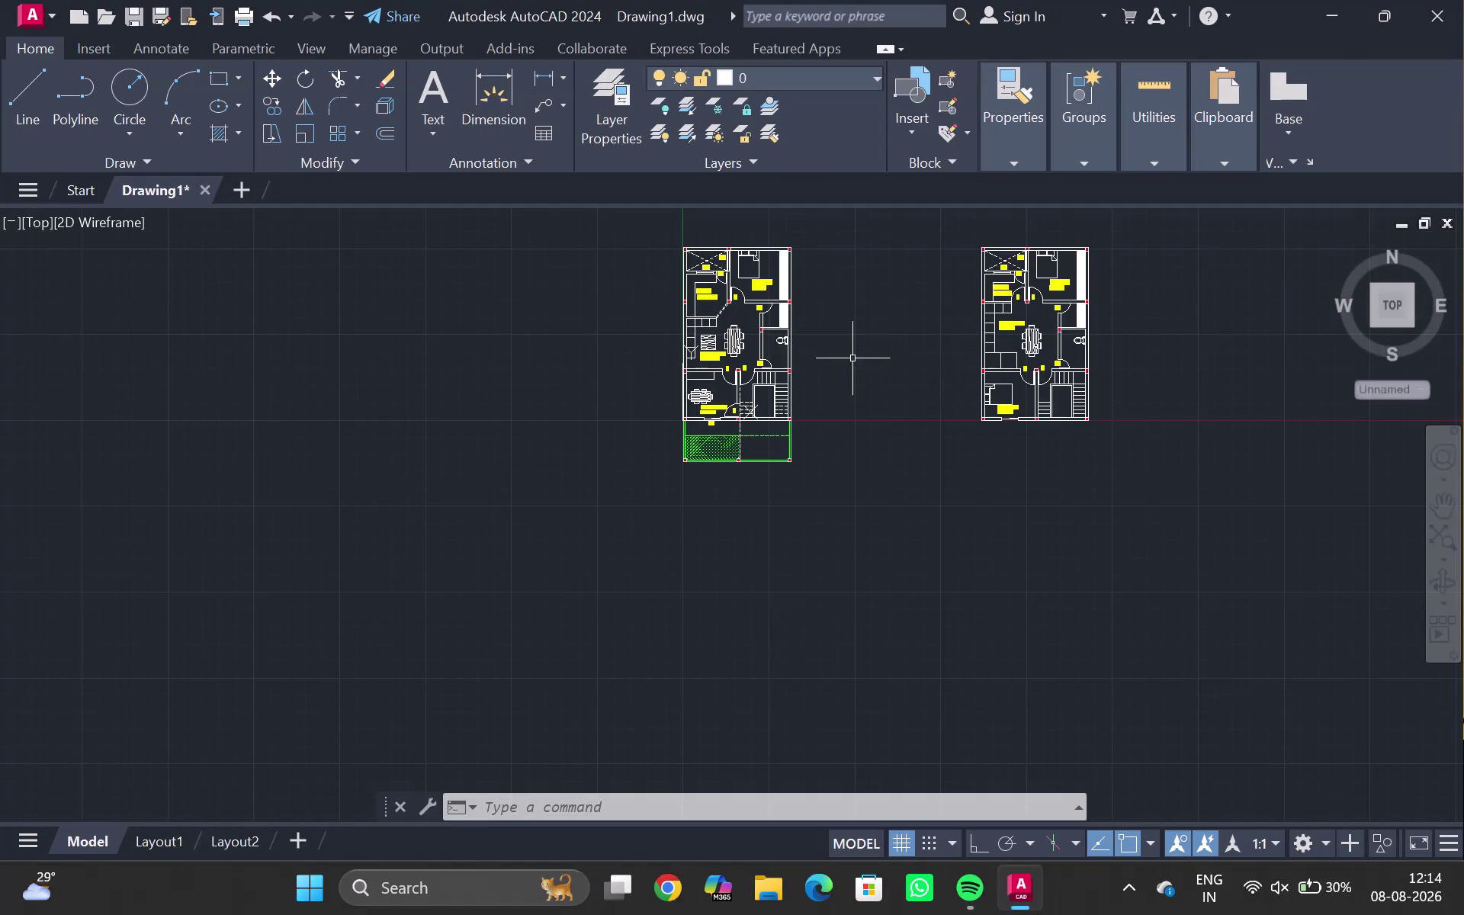
Zoom into the first floor plan and pan onto the living room and office.
scroll(up, 3)
scroll(up, 3)
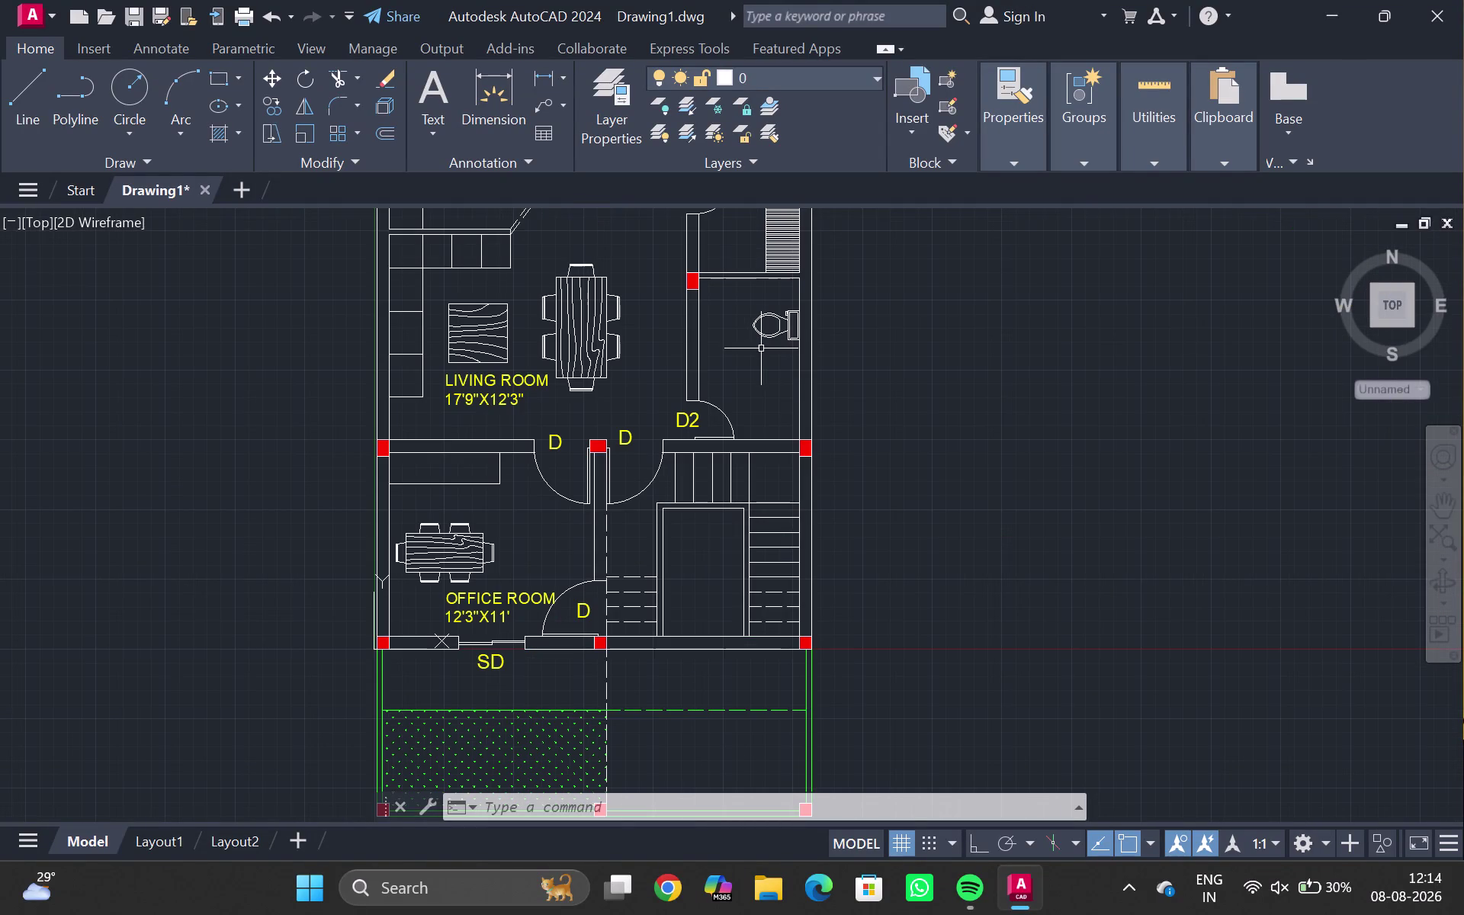
scroll(up, 3)
middle_drag(747, 359, 718, 392)
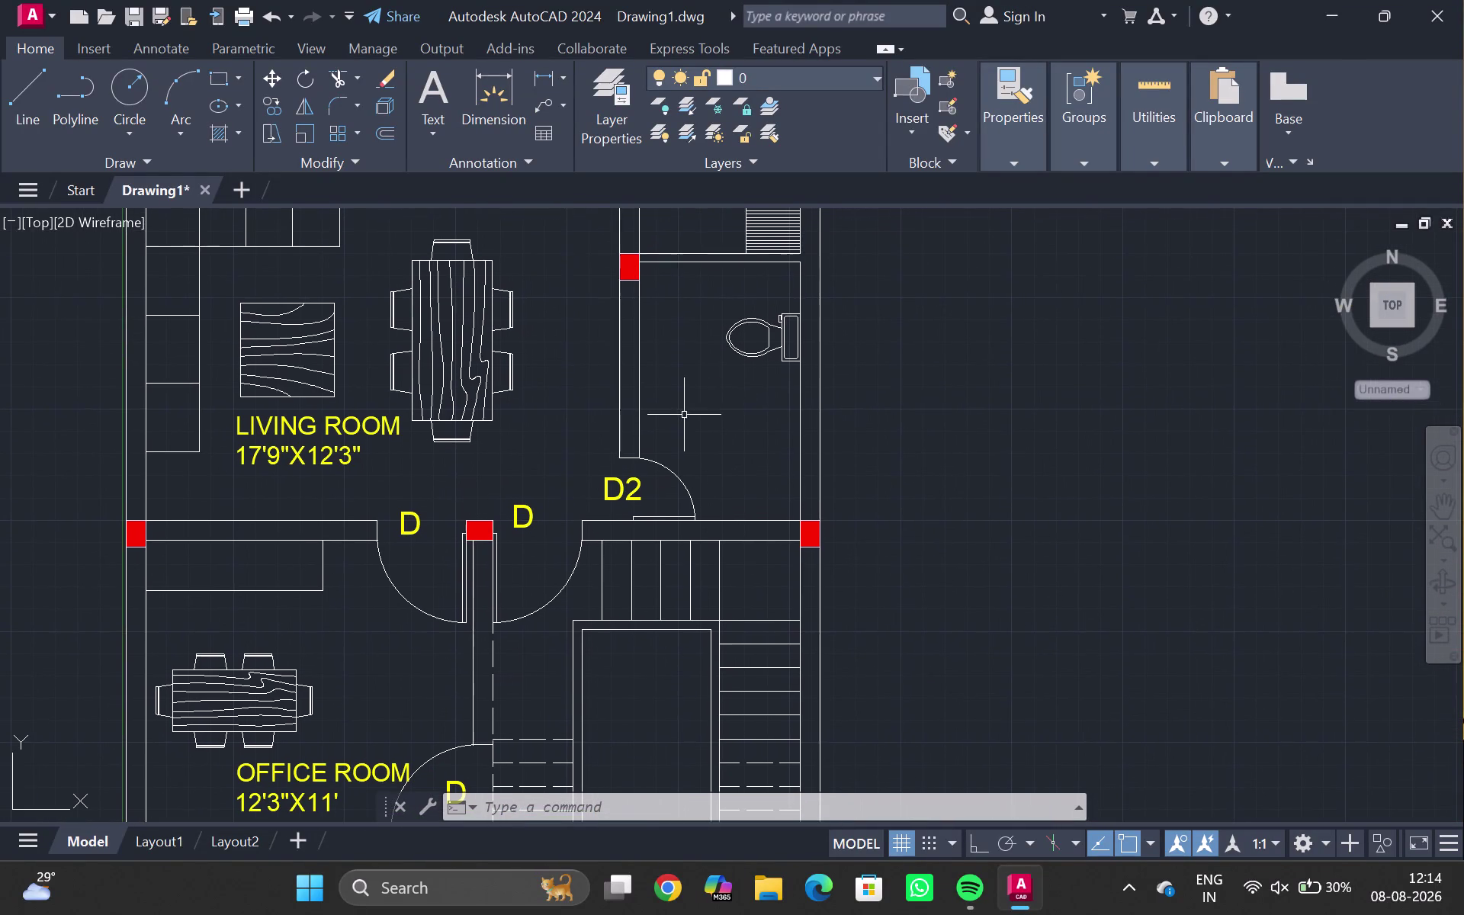
click(420, 132)
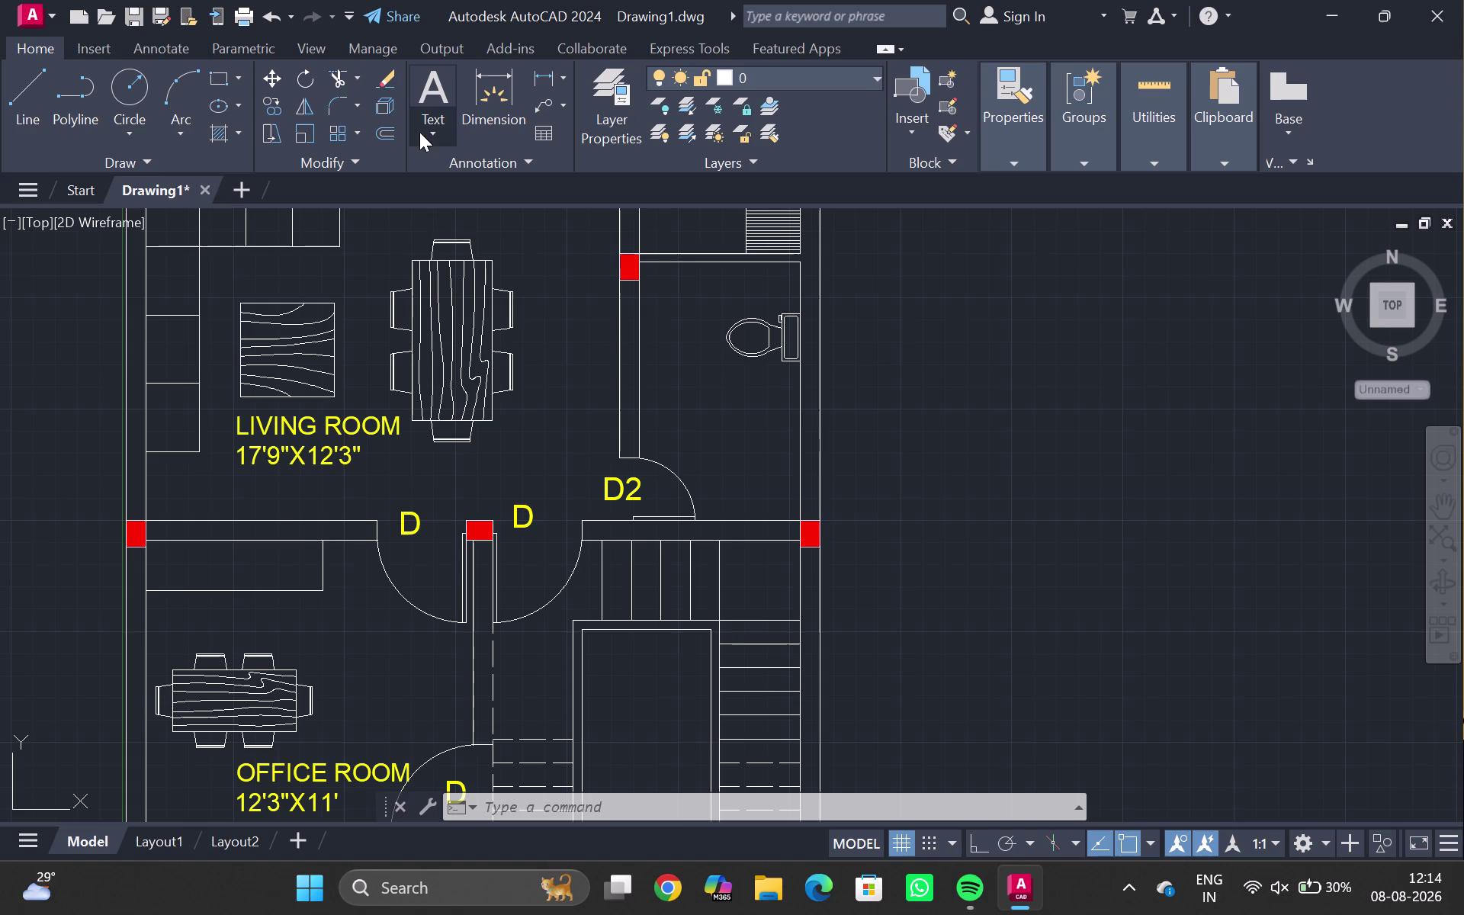
Write a two-line multiline label 'TOILET / 6'x9'8"' inside the toilet room.
click(481, 218)
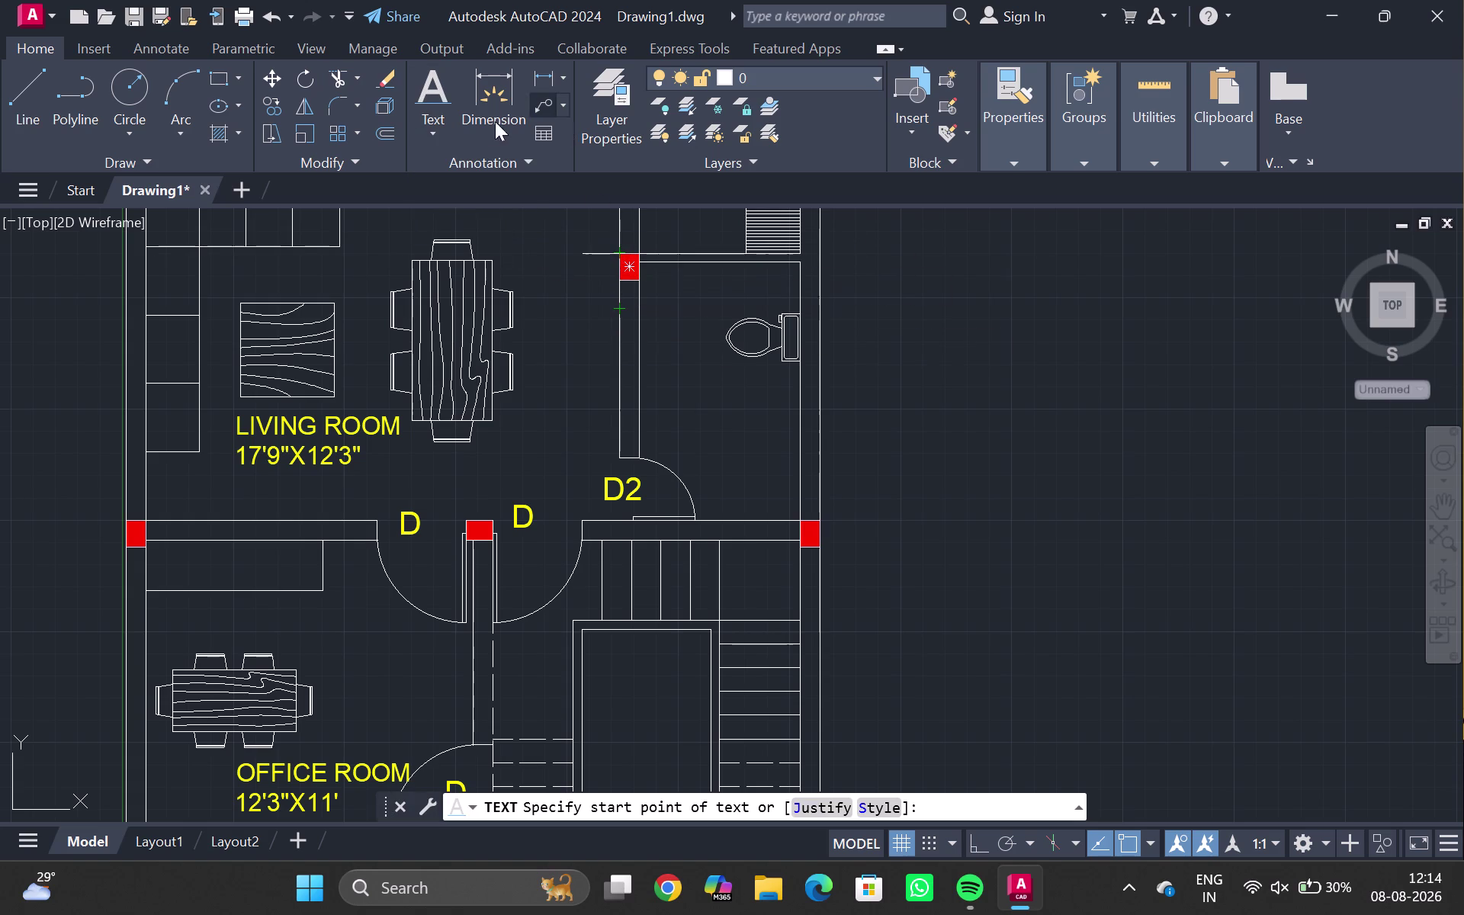
click(436, 131)
click(478, 170)
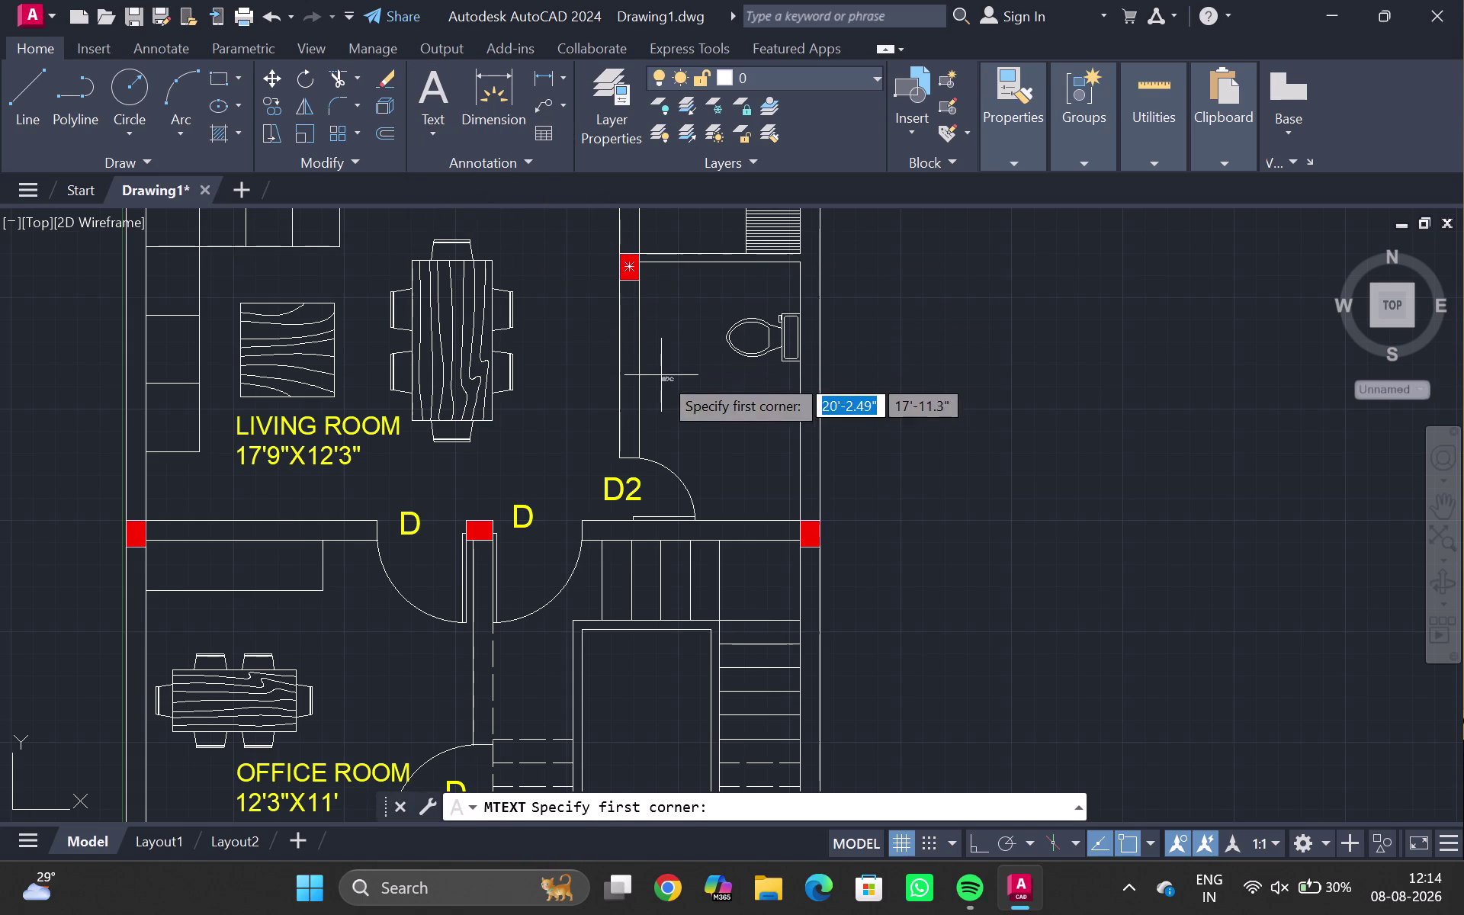
click(661, 375)
click(775, 464)
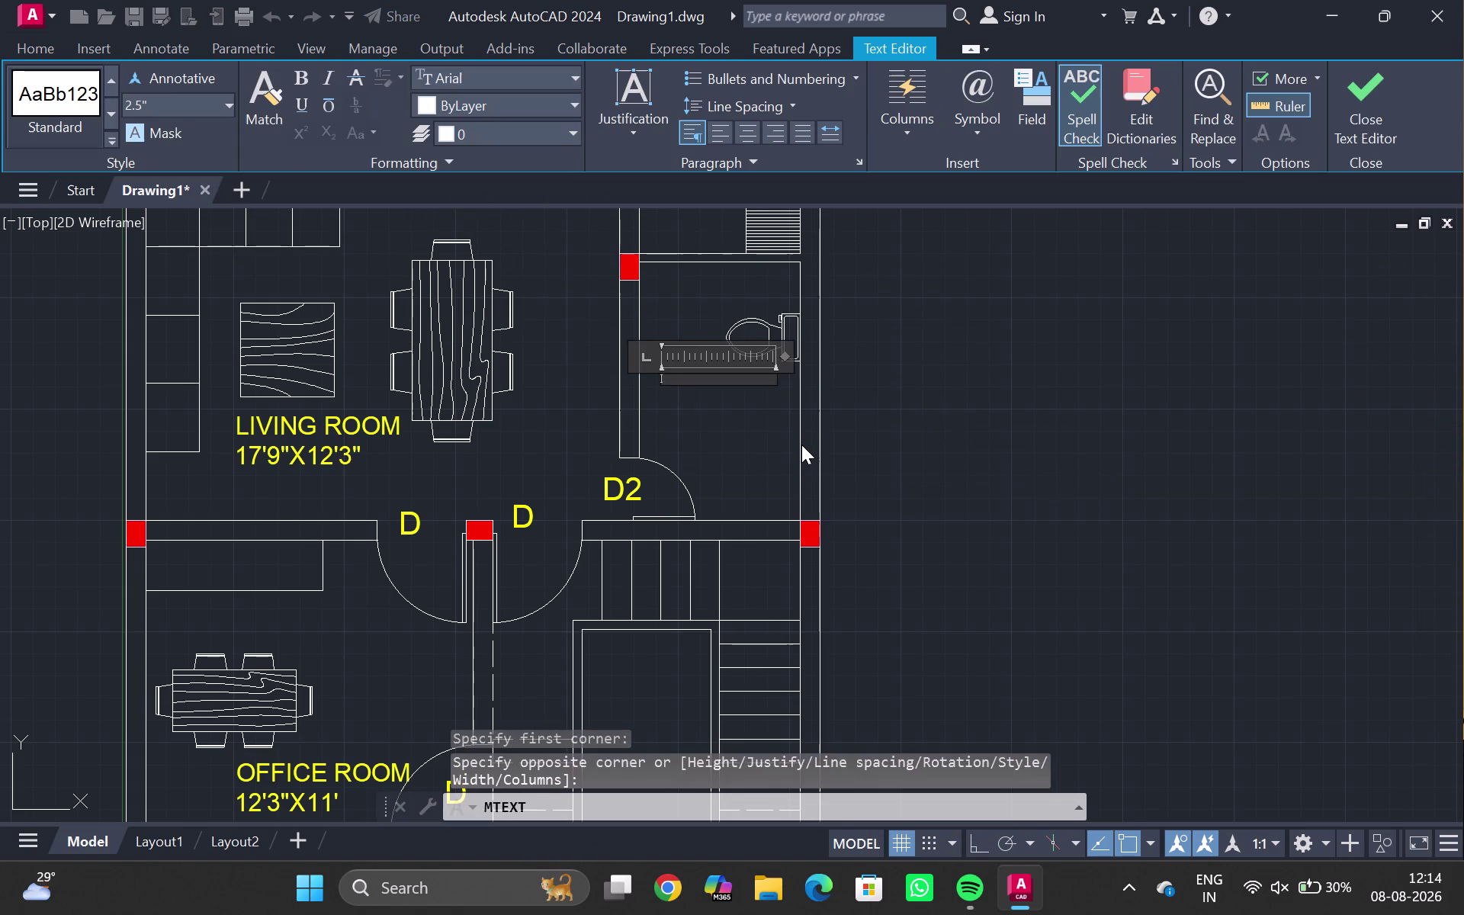
text(TOIL)
text(ET)
key(Return)
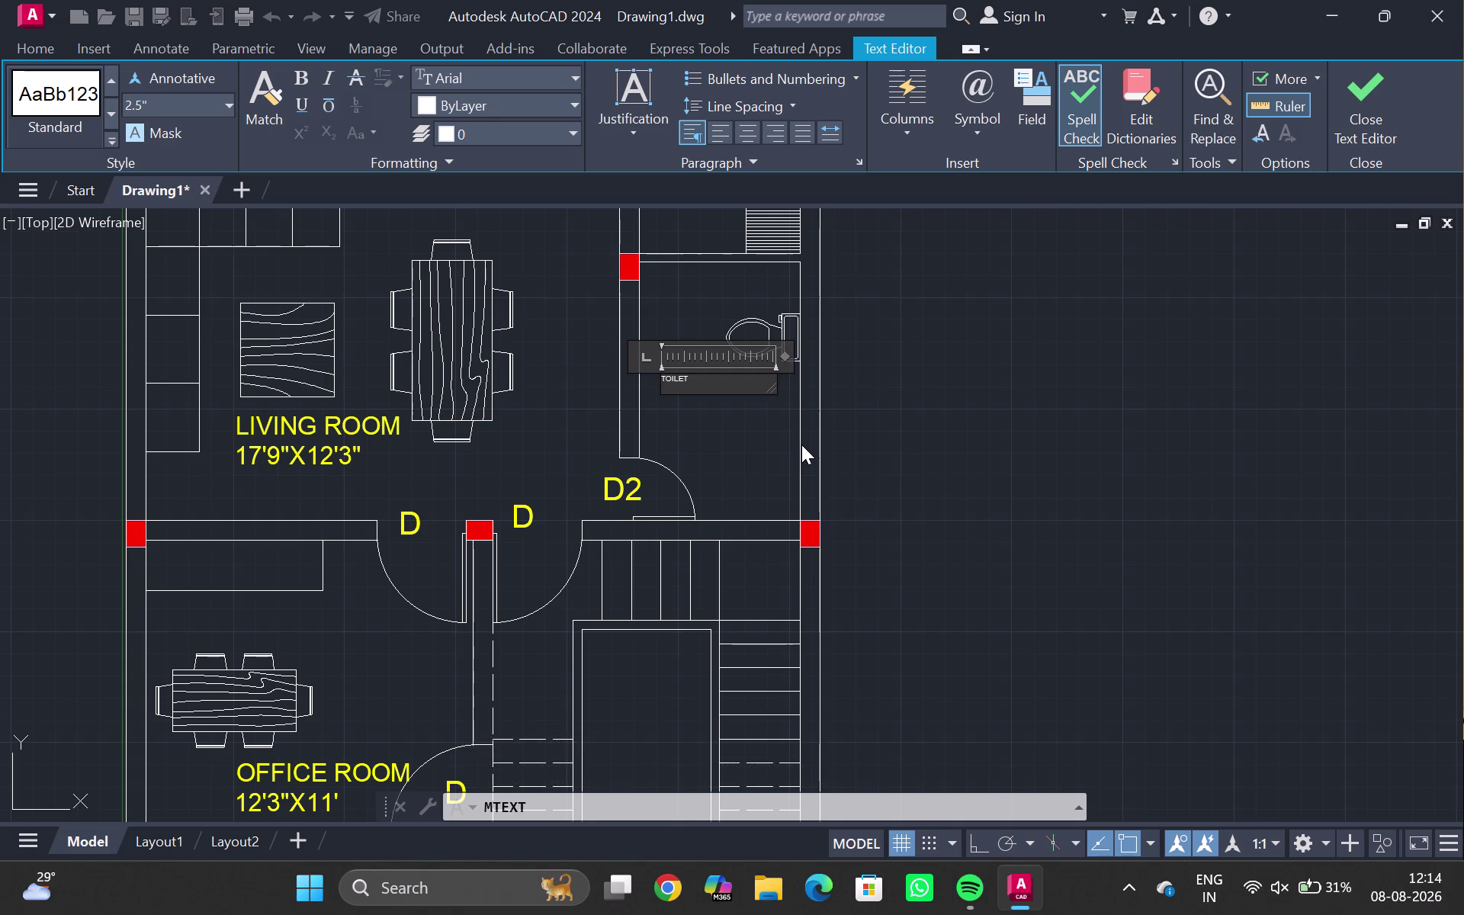
text(6')
key(x)
text(9'8")
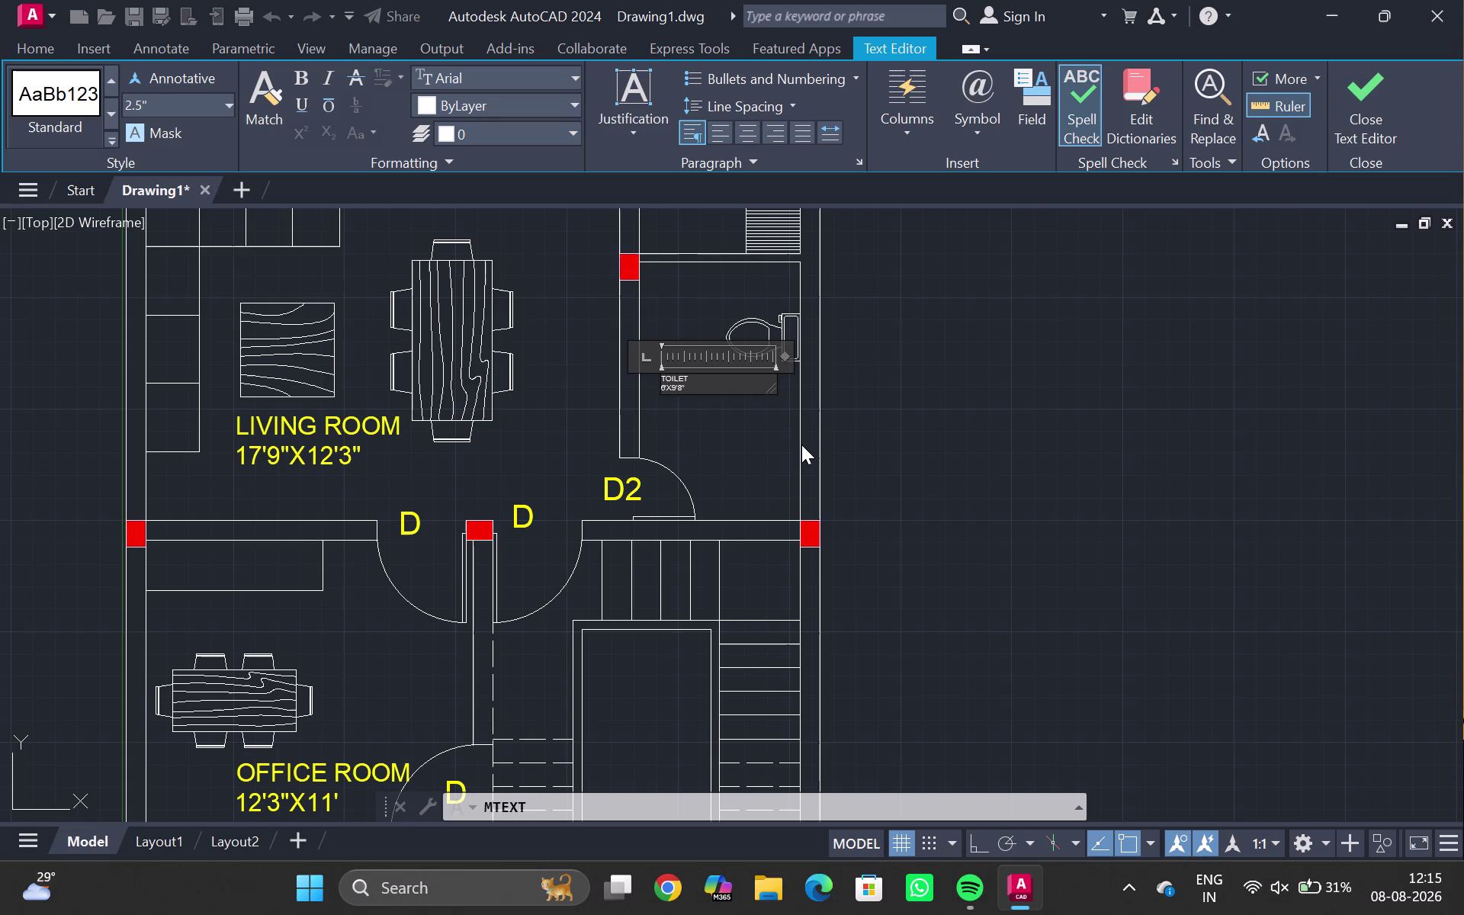
drag(794, 437, 630, 370)
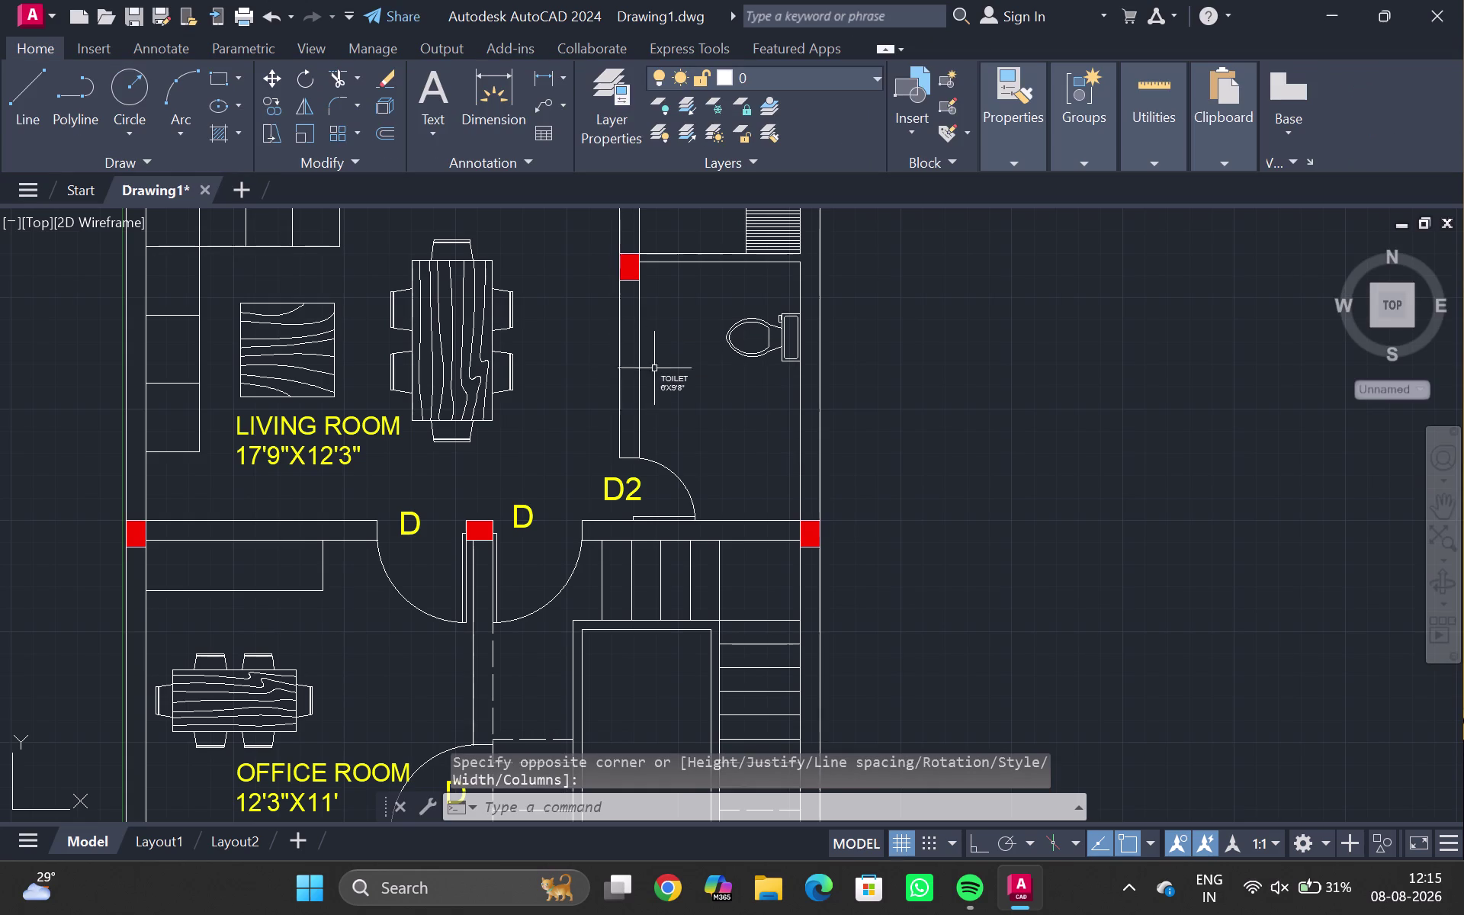
Make the toilet label's text yellow with an 8" text height.
click(667, 378)
double_click(676, 380)
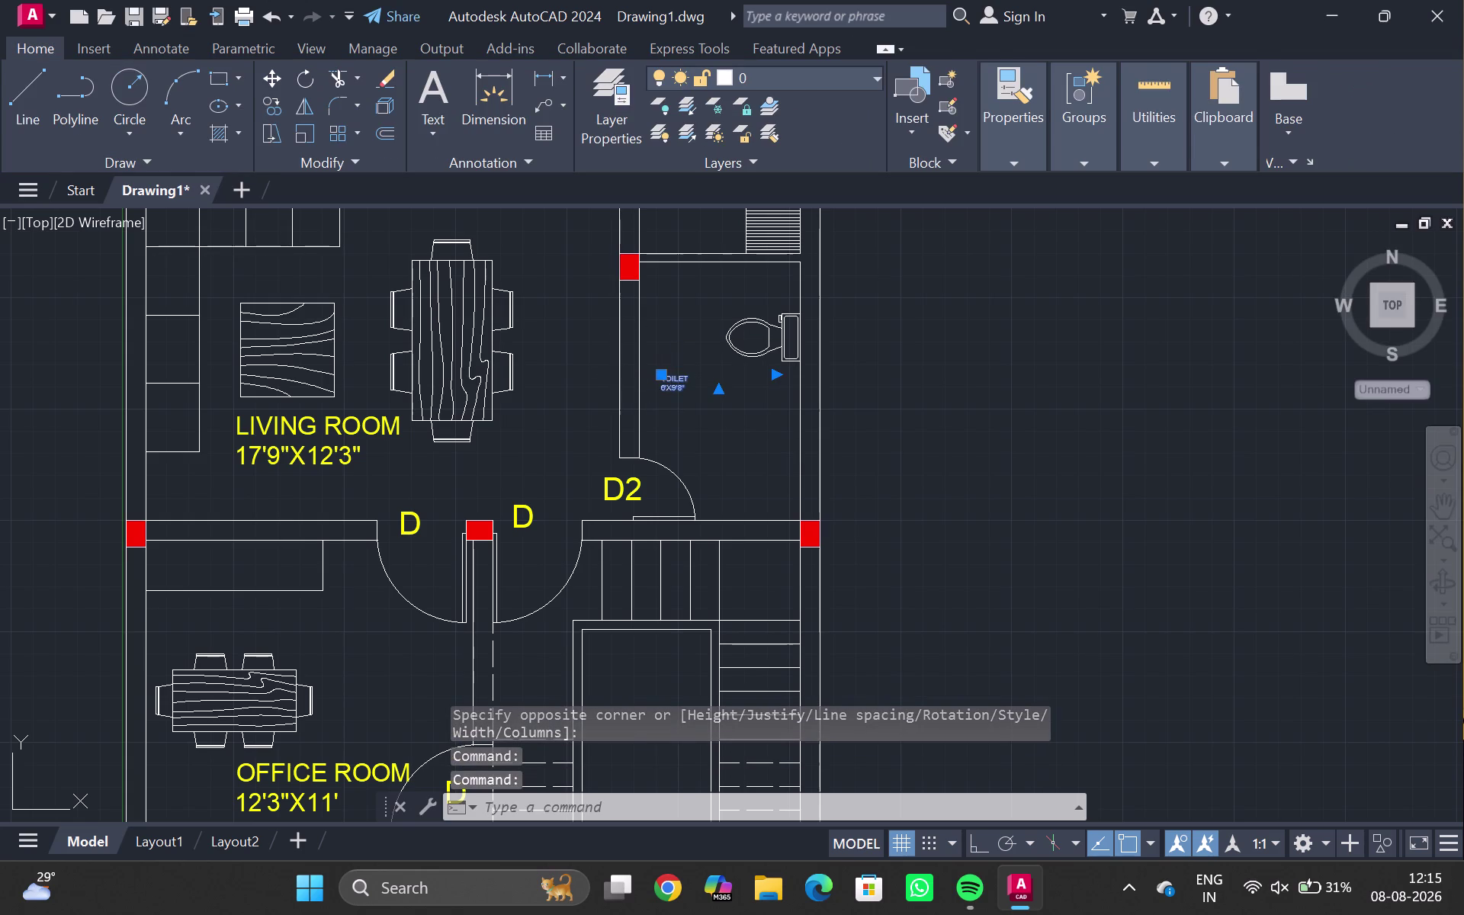
drag(698, 390, 641, 351)
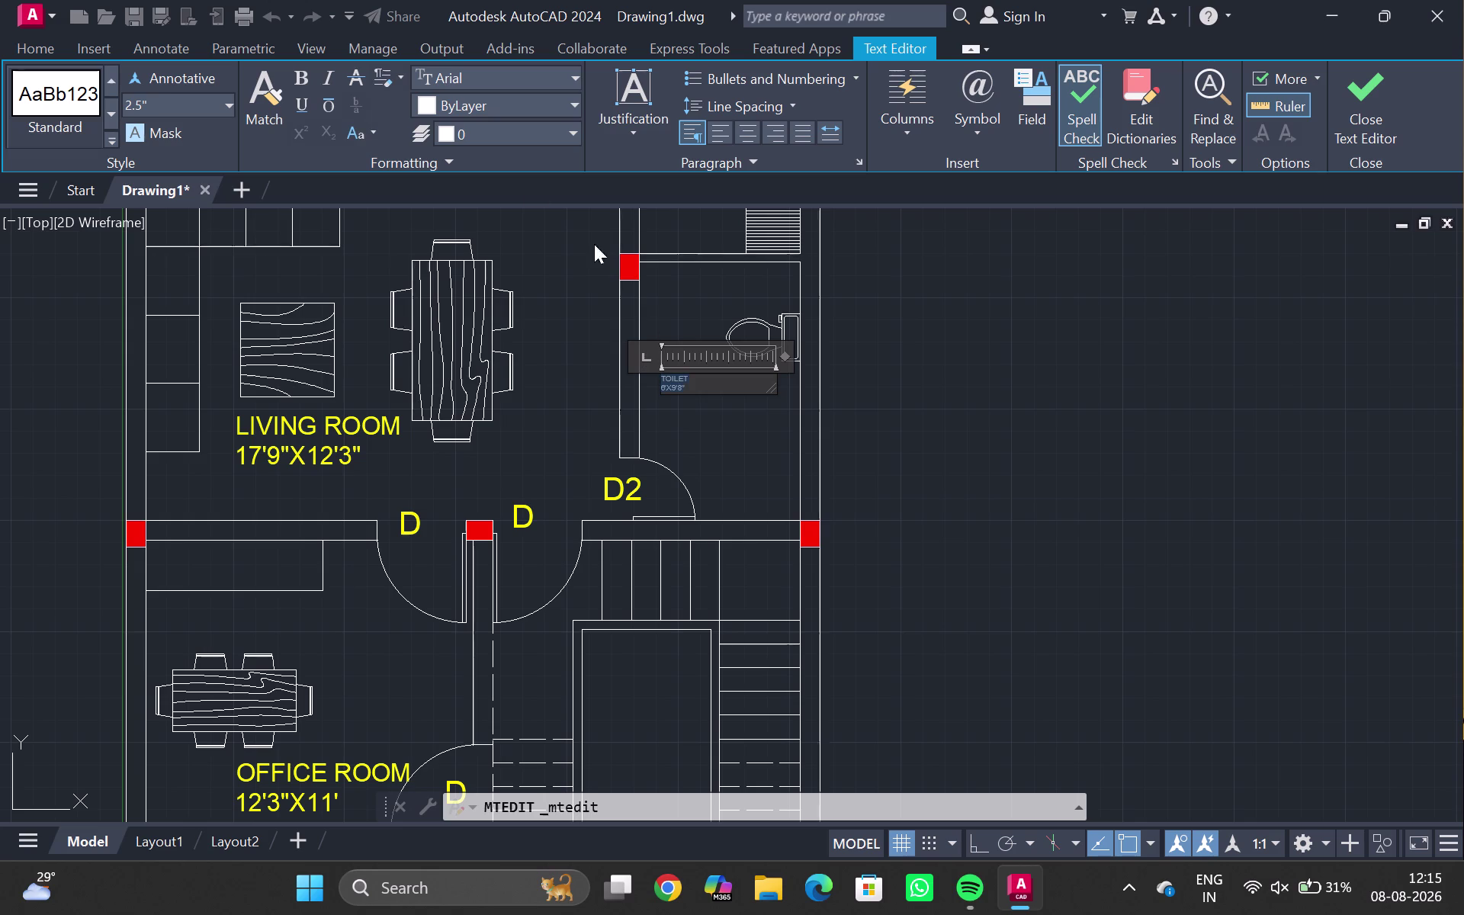
click(511, 111)
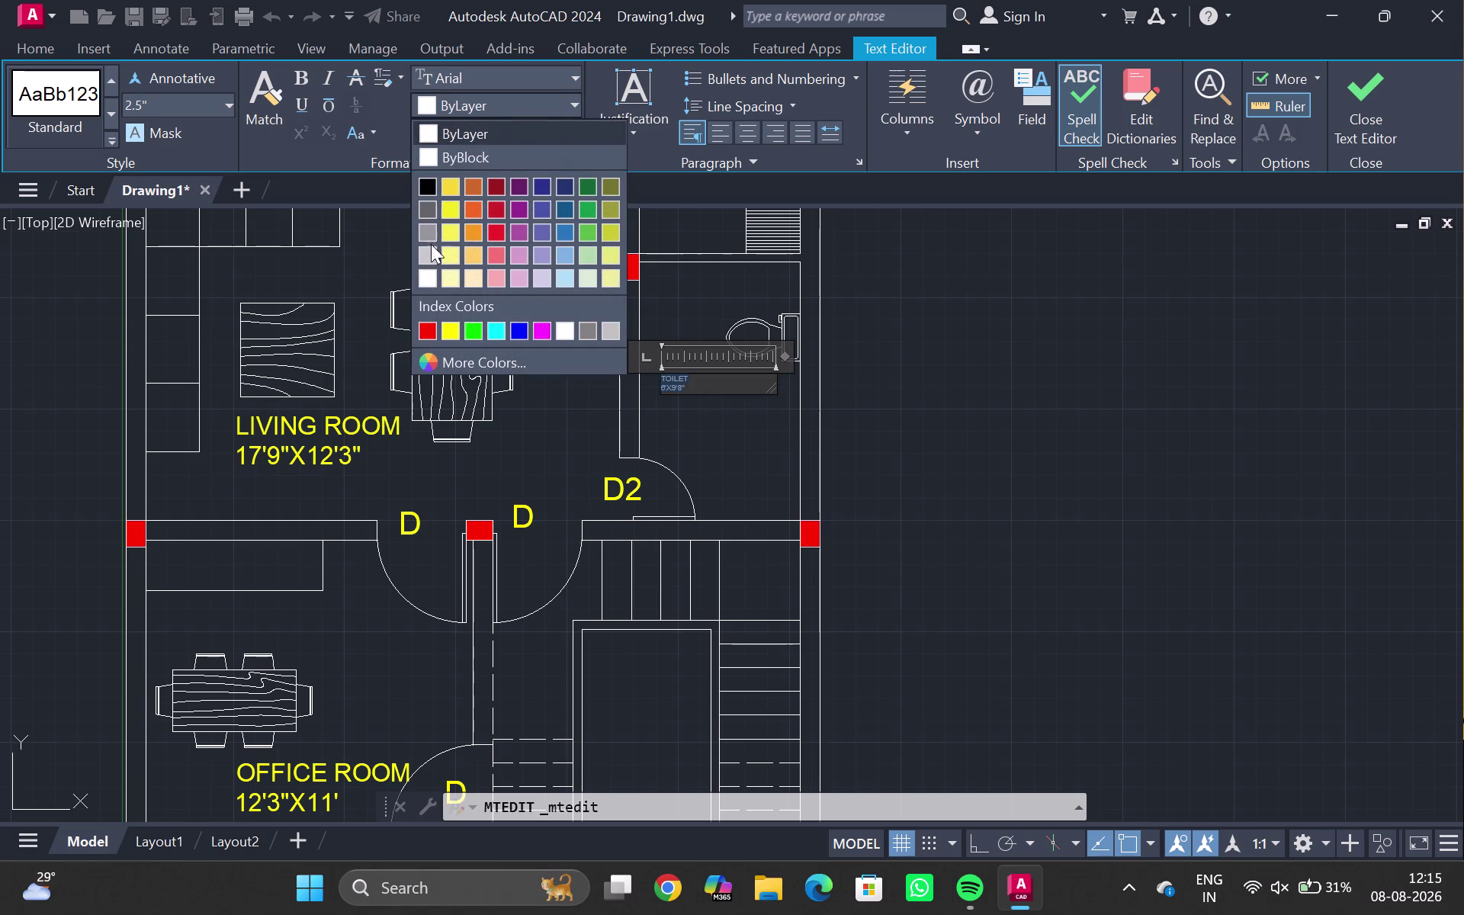
click(442, 329)
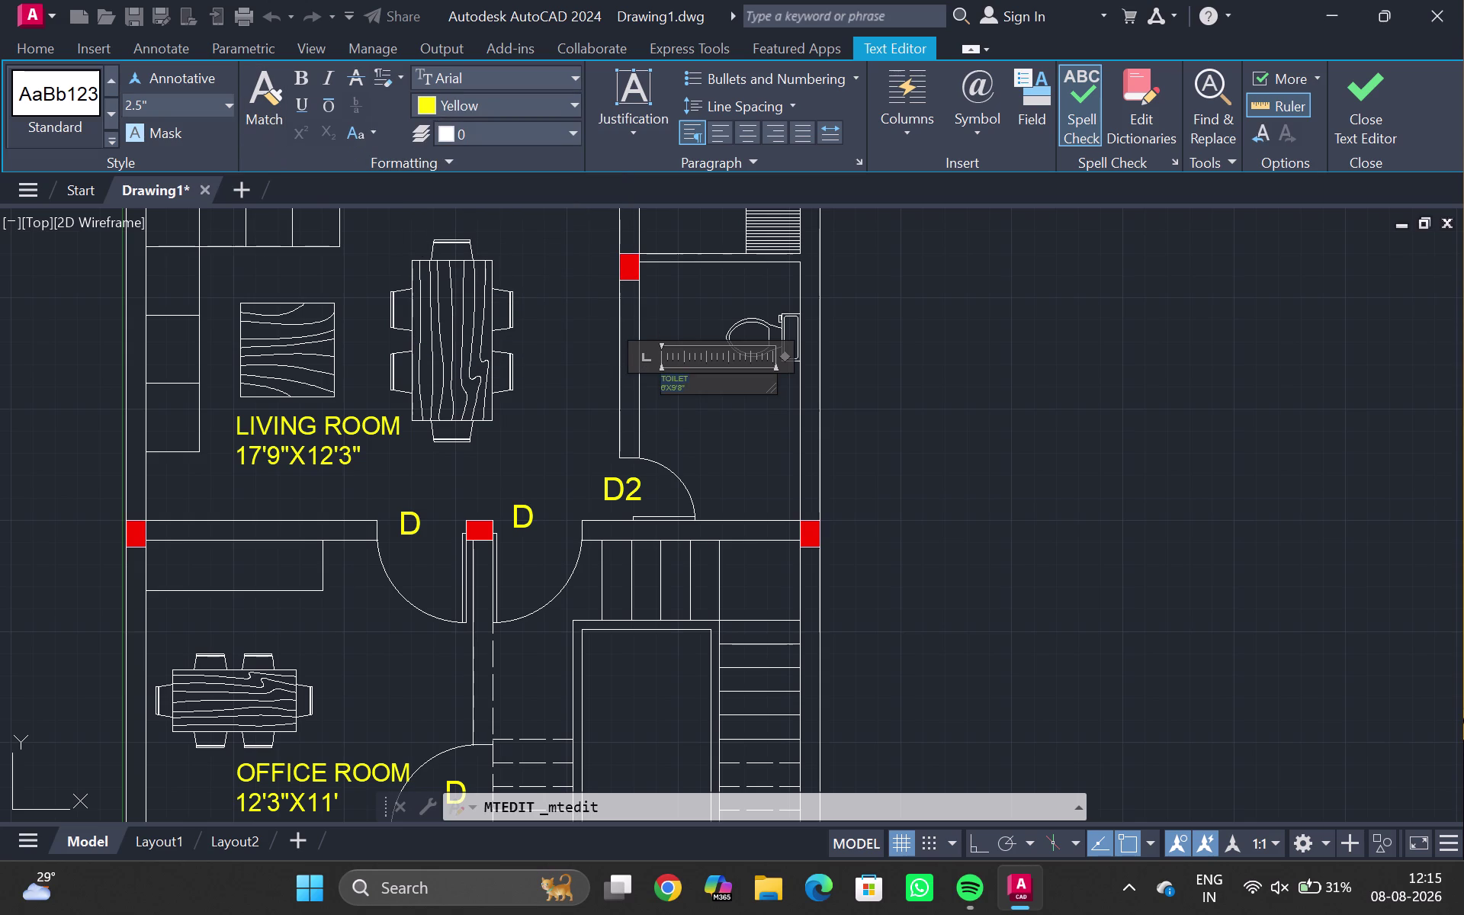
click(171, 105)
key(BackSpace)
key(BackSpace)
key(BackSpace)
text(8)
text(")
key(Return)
click(719, 448)
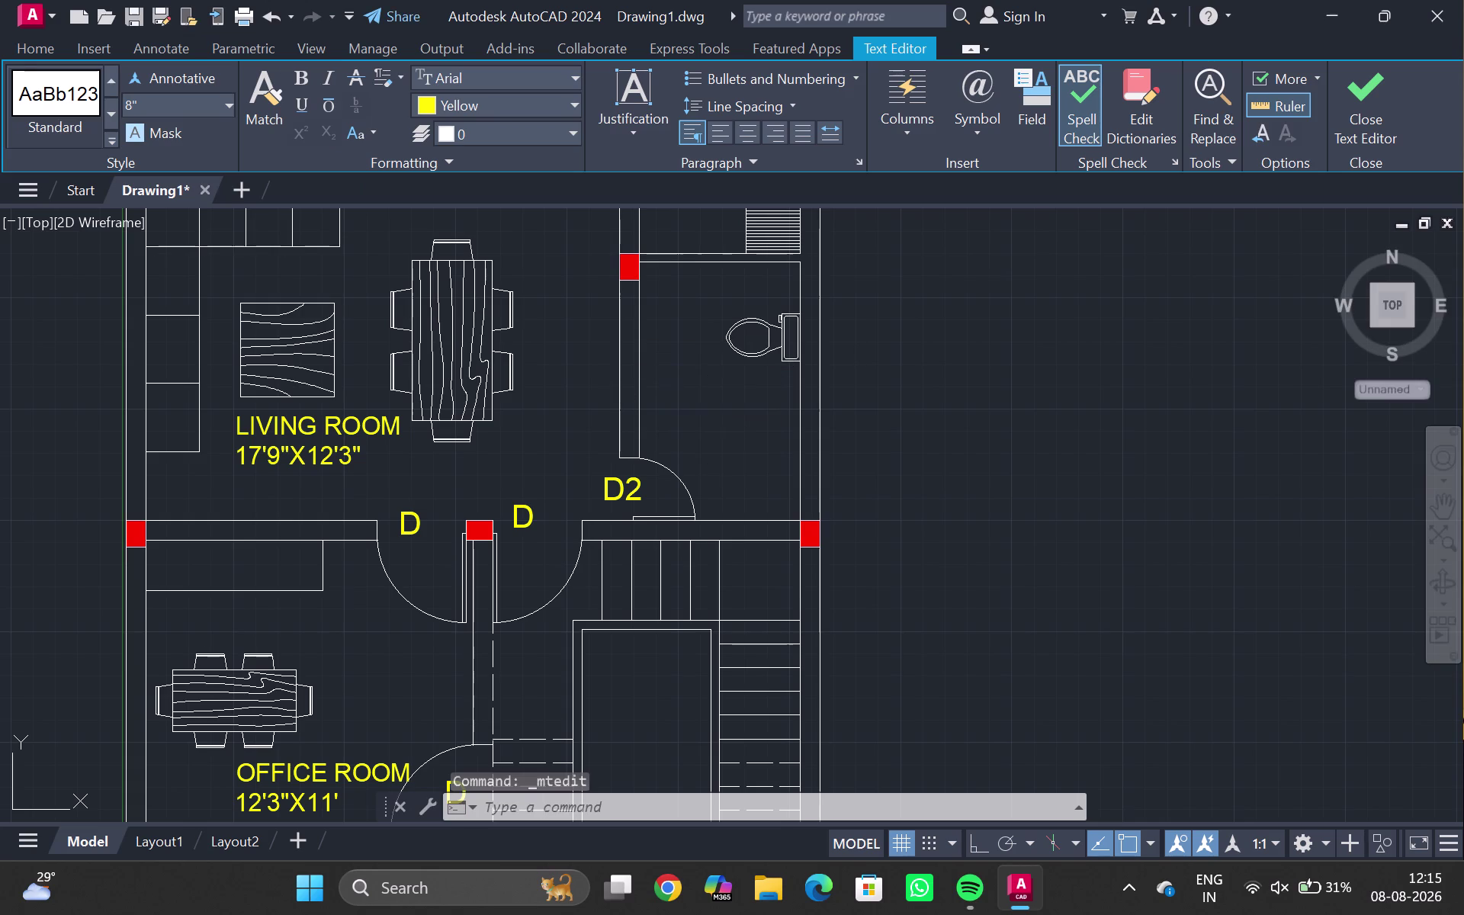
click(705, 391)
text(C)
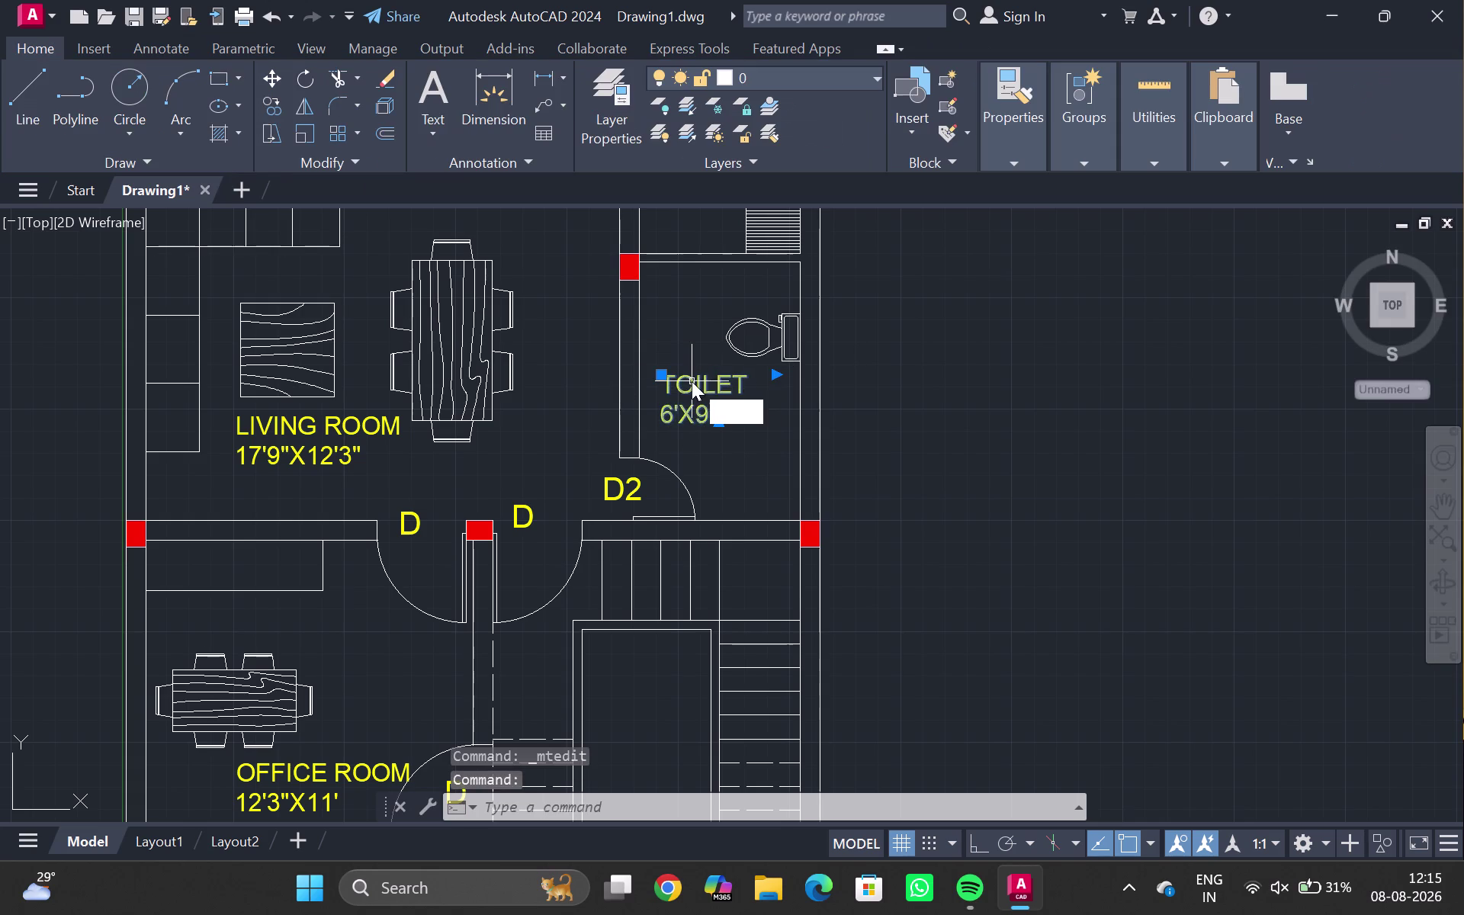
text(O)
key(Return)
Copy the toilet label into the room above the toilet.
click(667, 413)
middle_drag(702, 292, 657, 486)
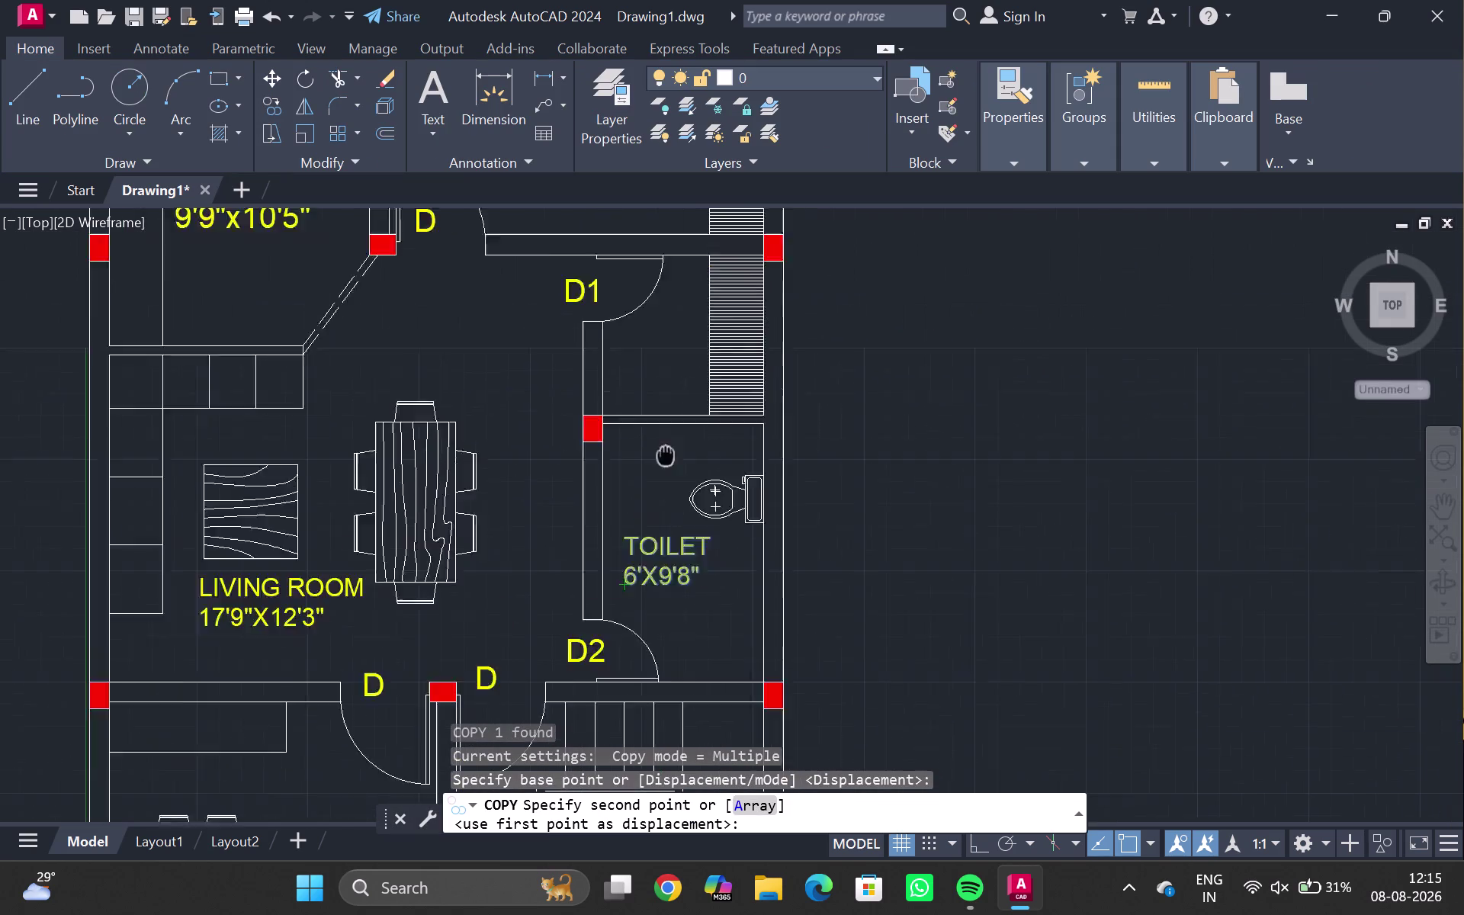
middle_drag(657, 487, 645, 540)
click(615, 474)
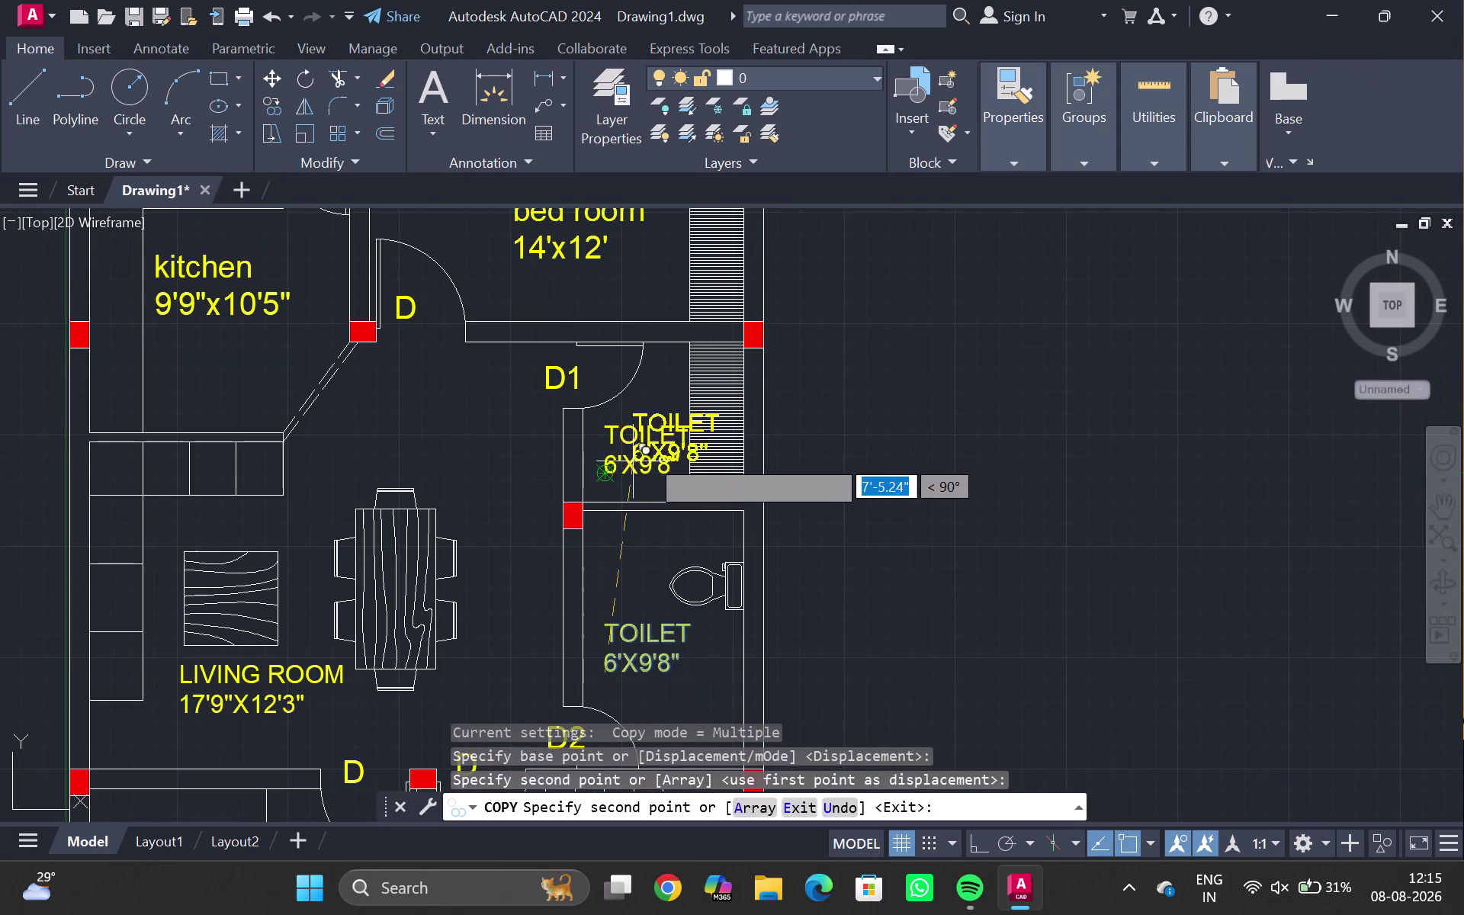
key(Escape)
Change the copied label's room name from TOILET to STORE.
double_click(633, 436)
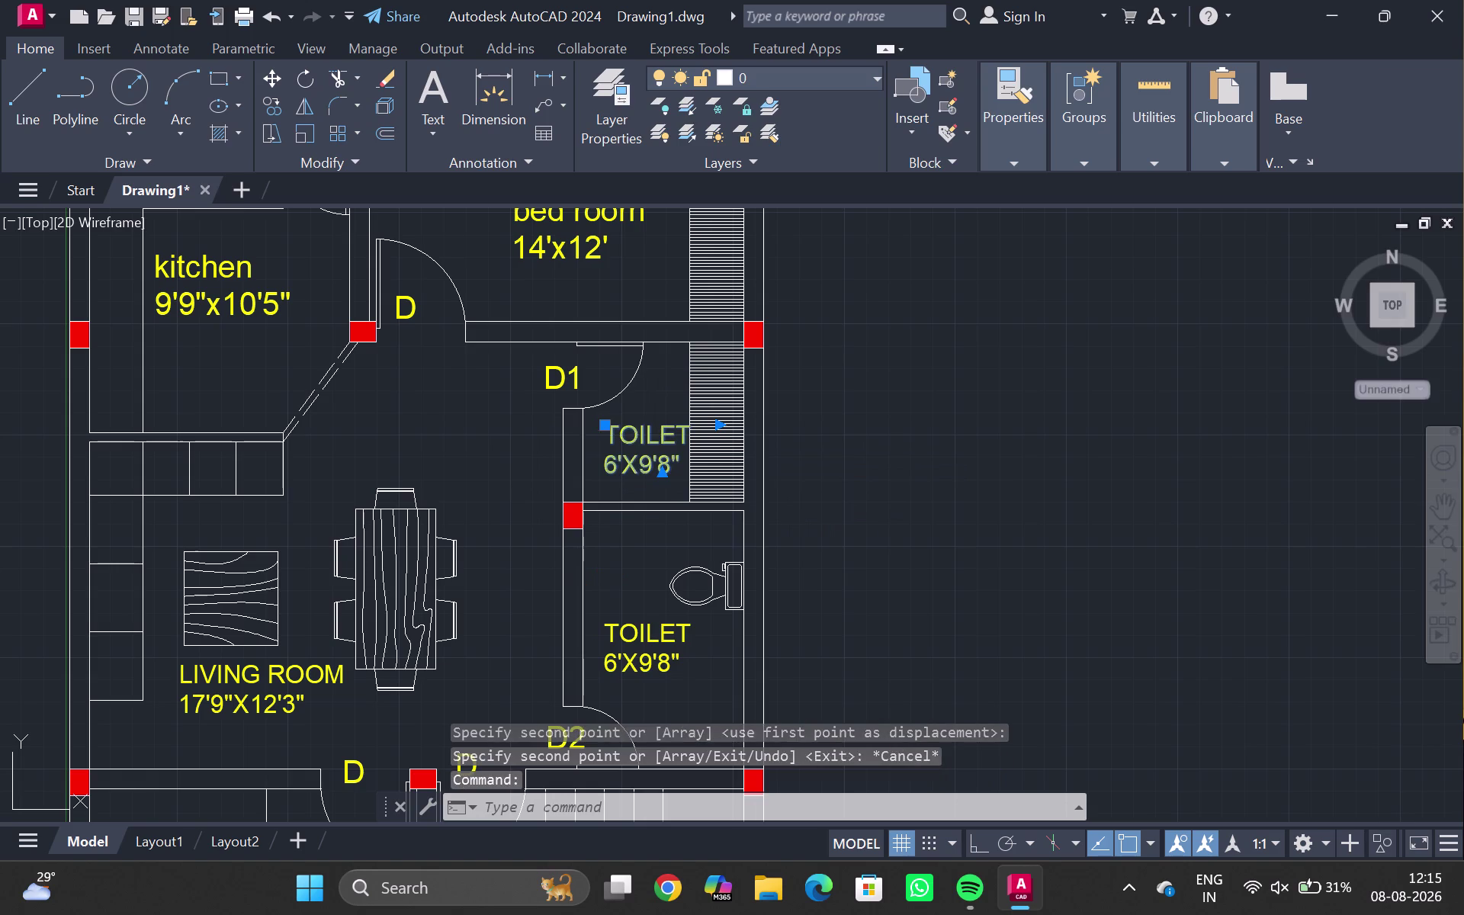
click(676, 433)
click(687, 431)
key(BackSpace)
key(BackSpace)
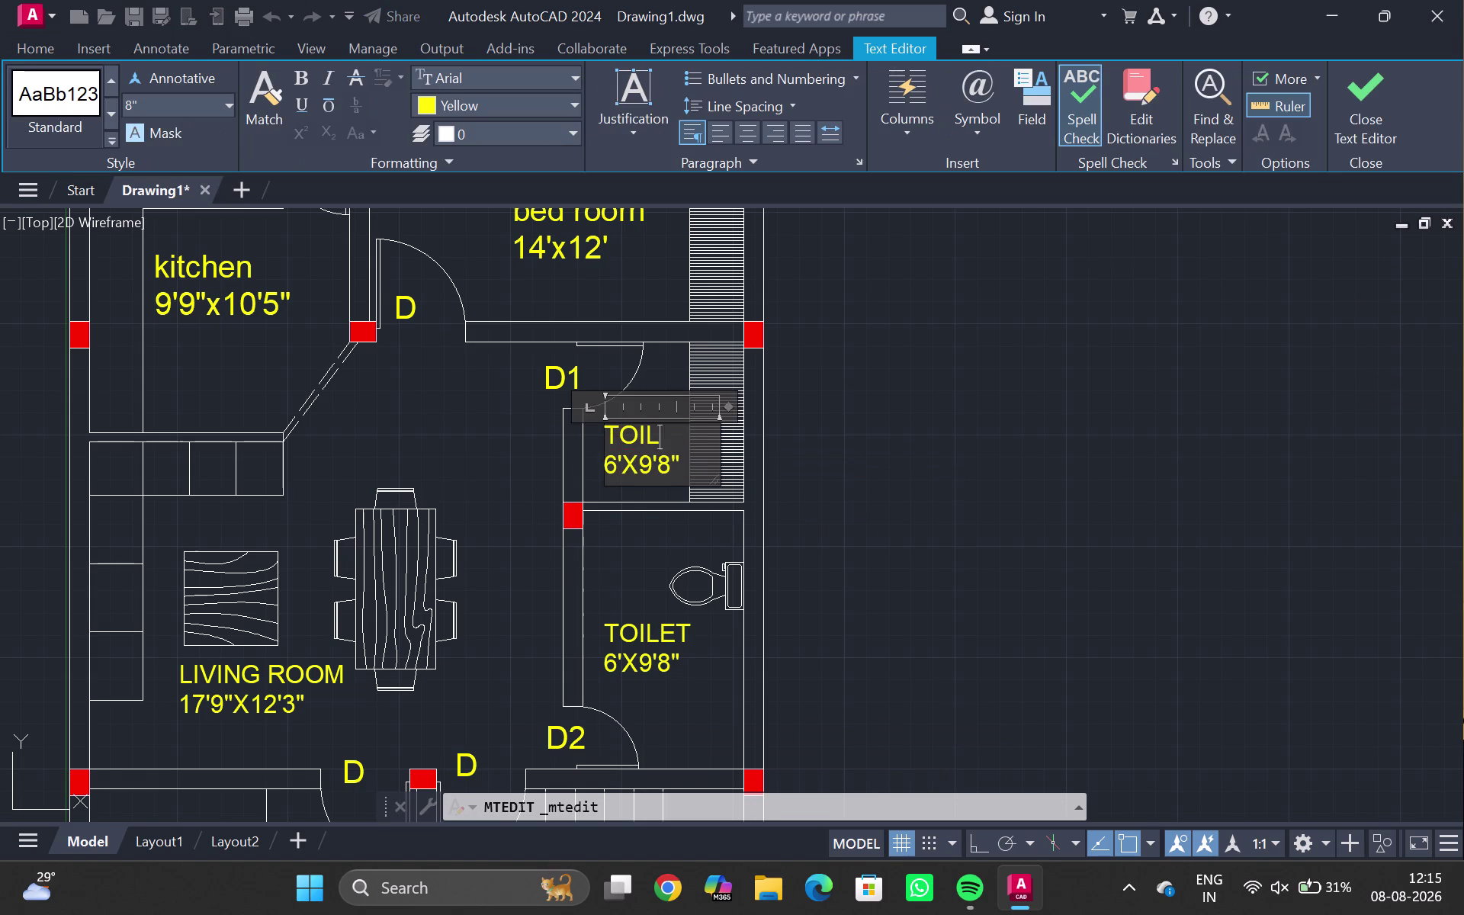
key(BackSpace)
key(BackSpace)
key(BackSpace)
key(BackSpace)
text(STOR)
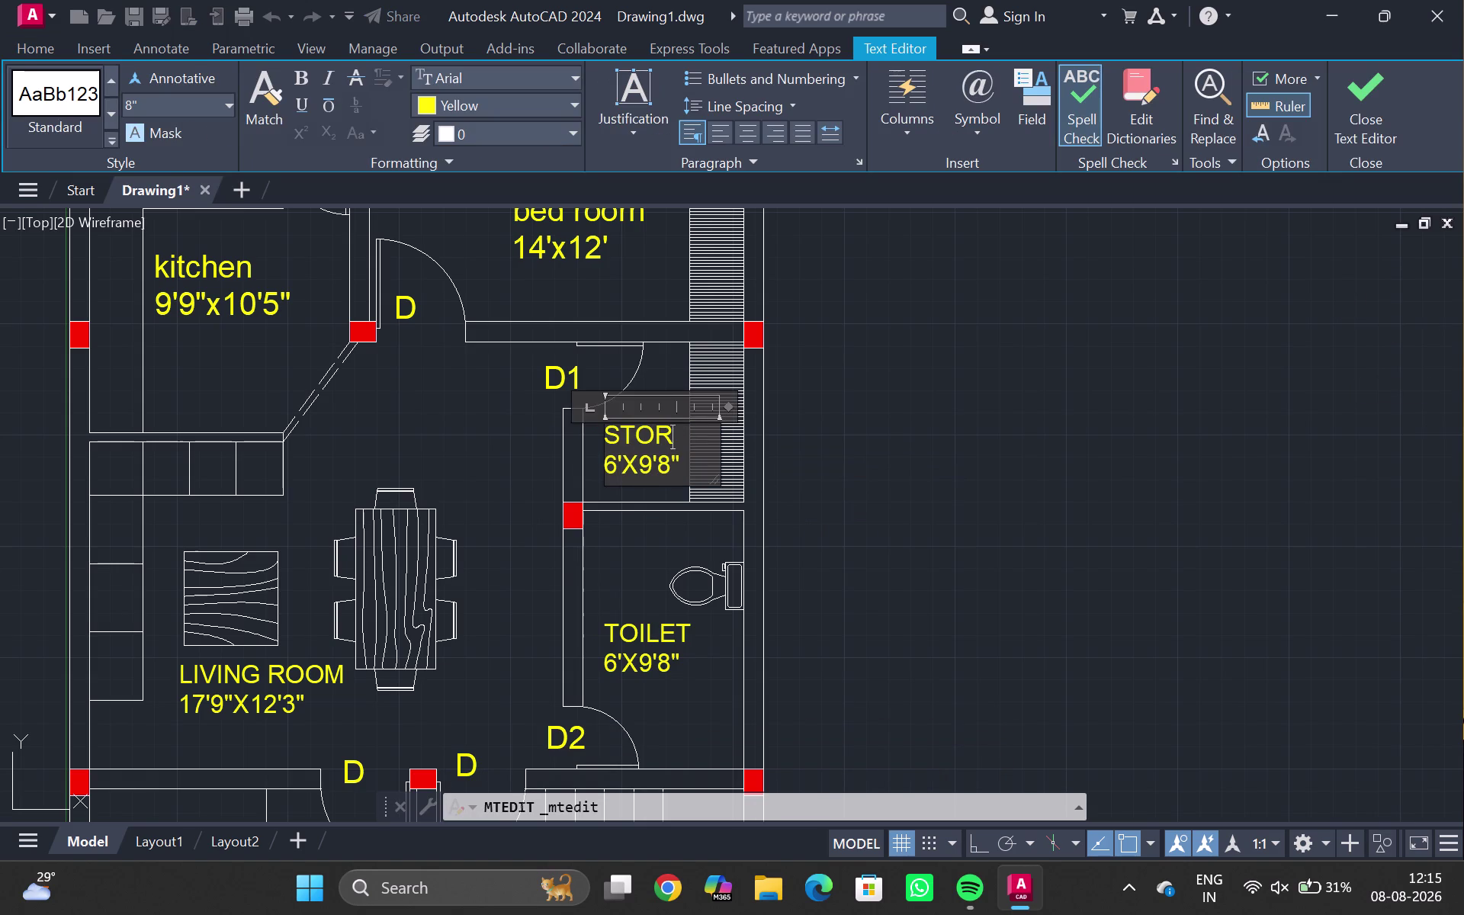
text(E)
click(914, 457)
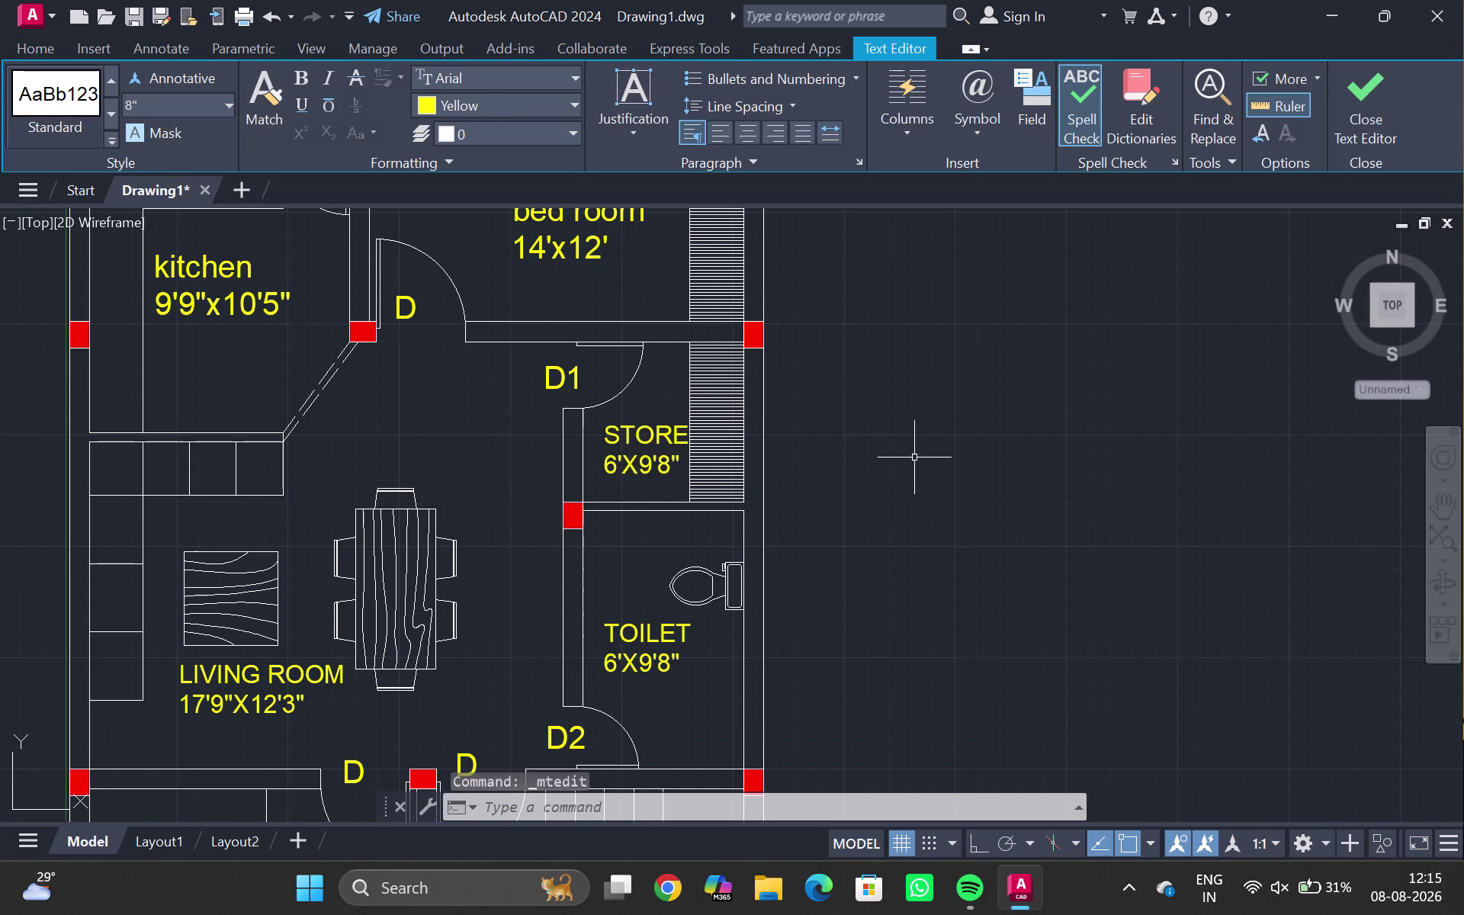
scroll(down, 3)
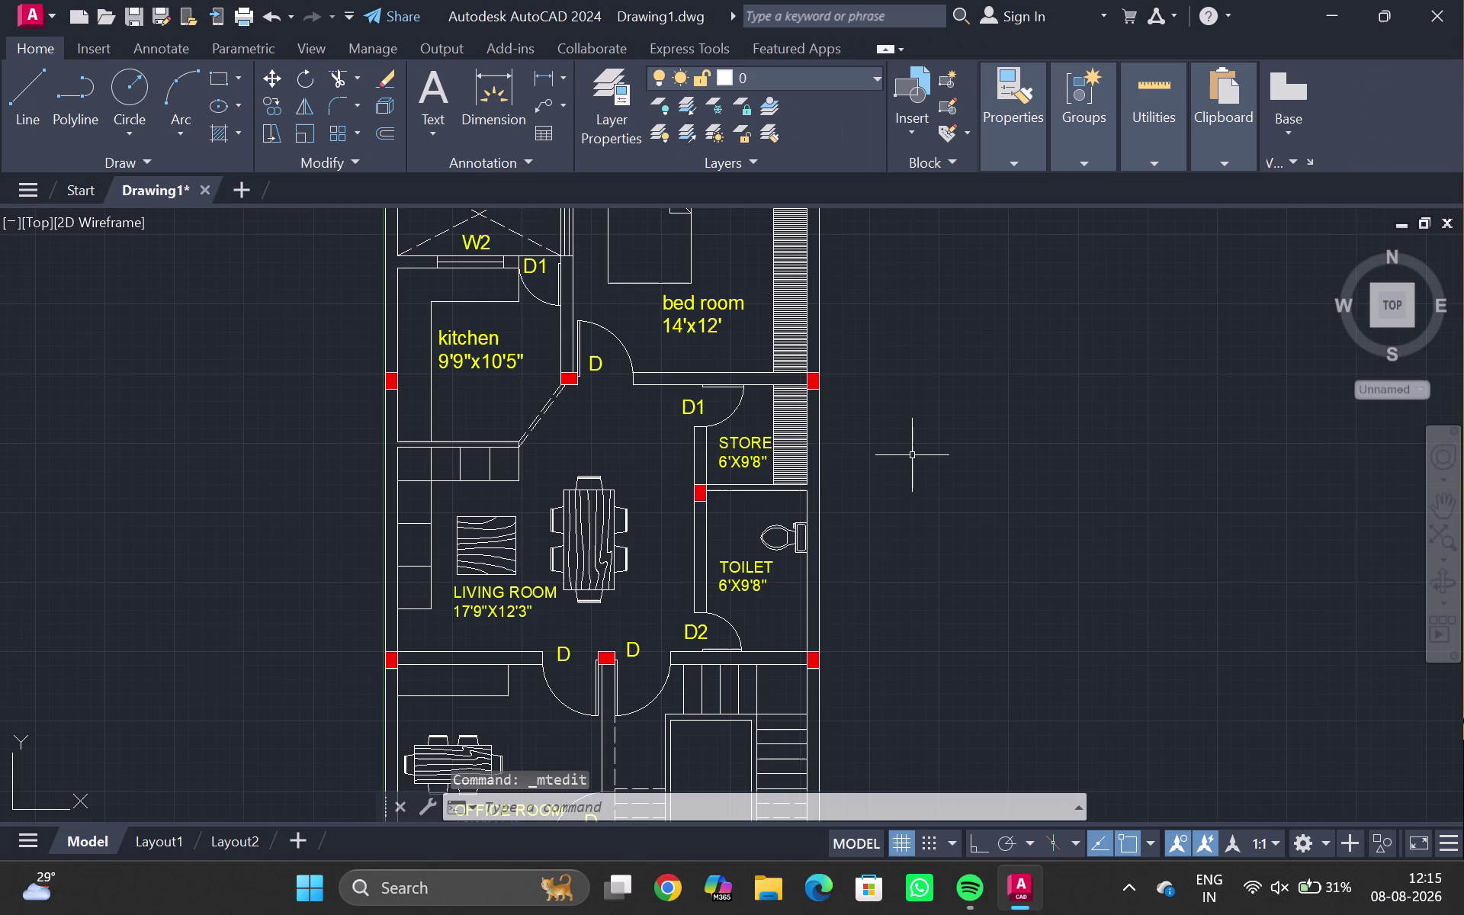
scroll(down, 3)
middle_drag(841, 430, 708, 455)
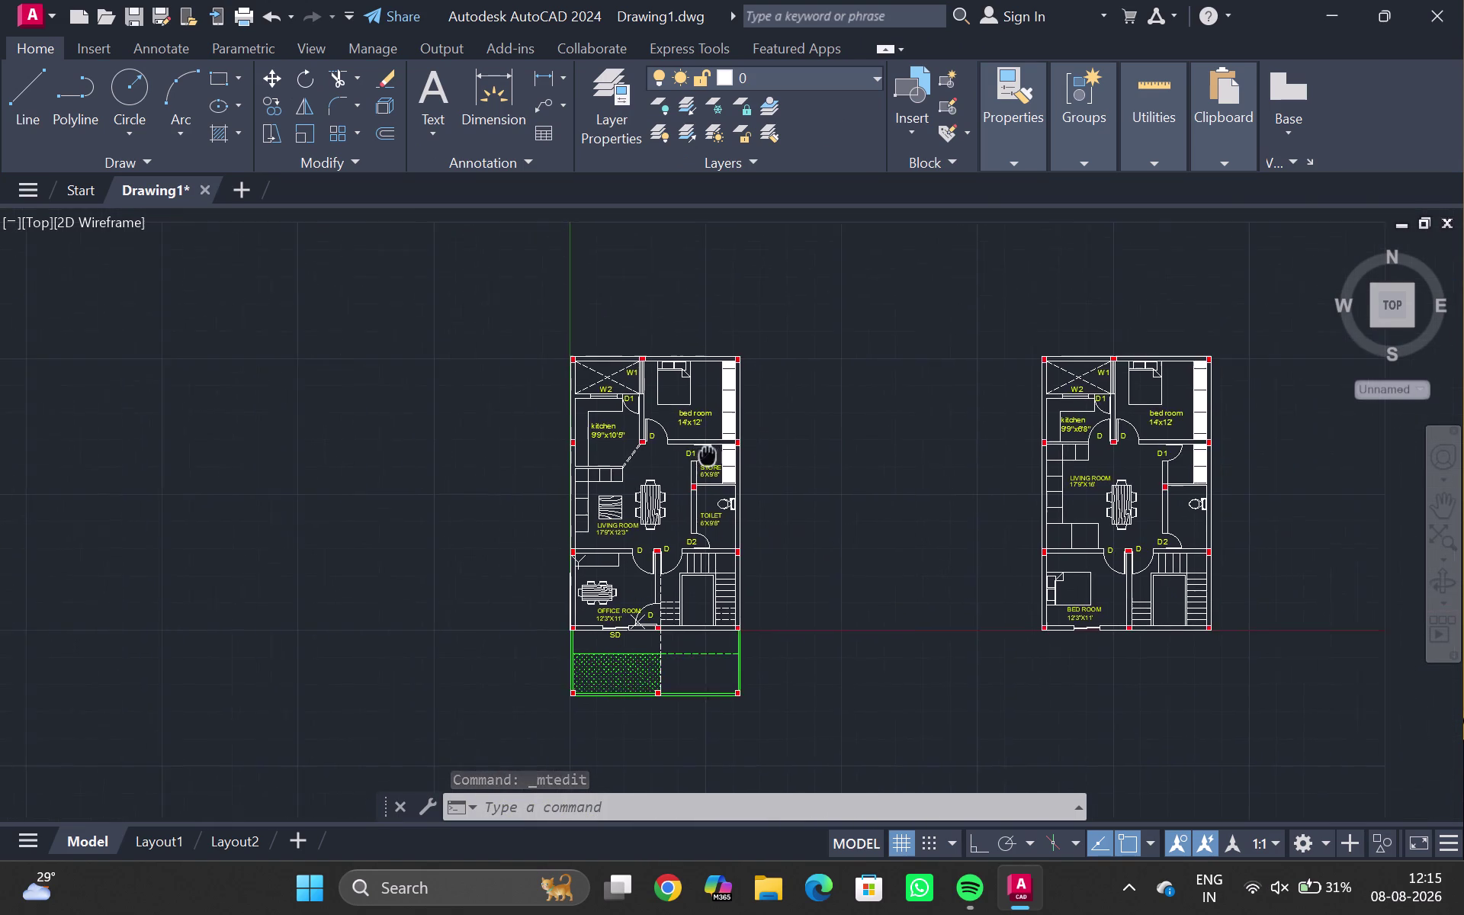
middle_drag(707, 455, 701, 454)
scroll(up, 3)
scroll(up, 3)
scroll(up, 3)
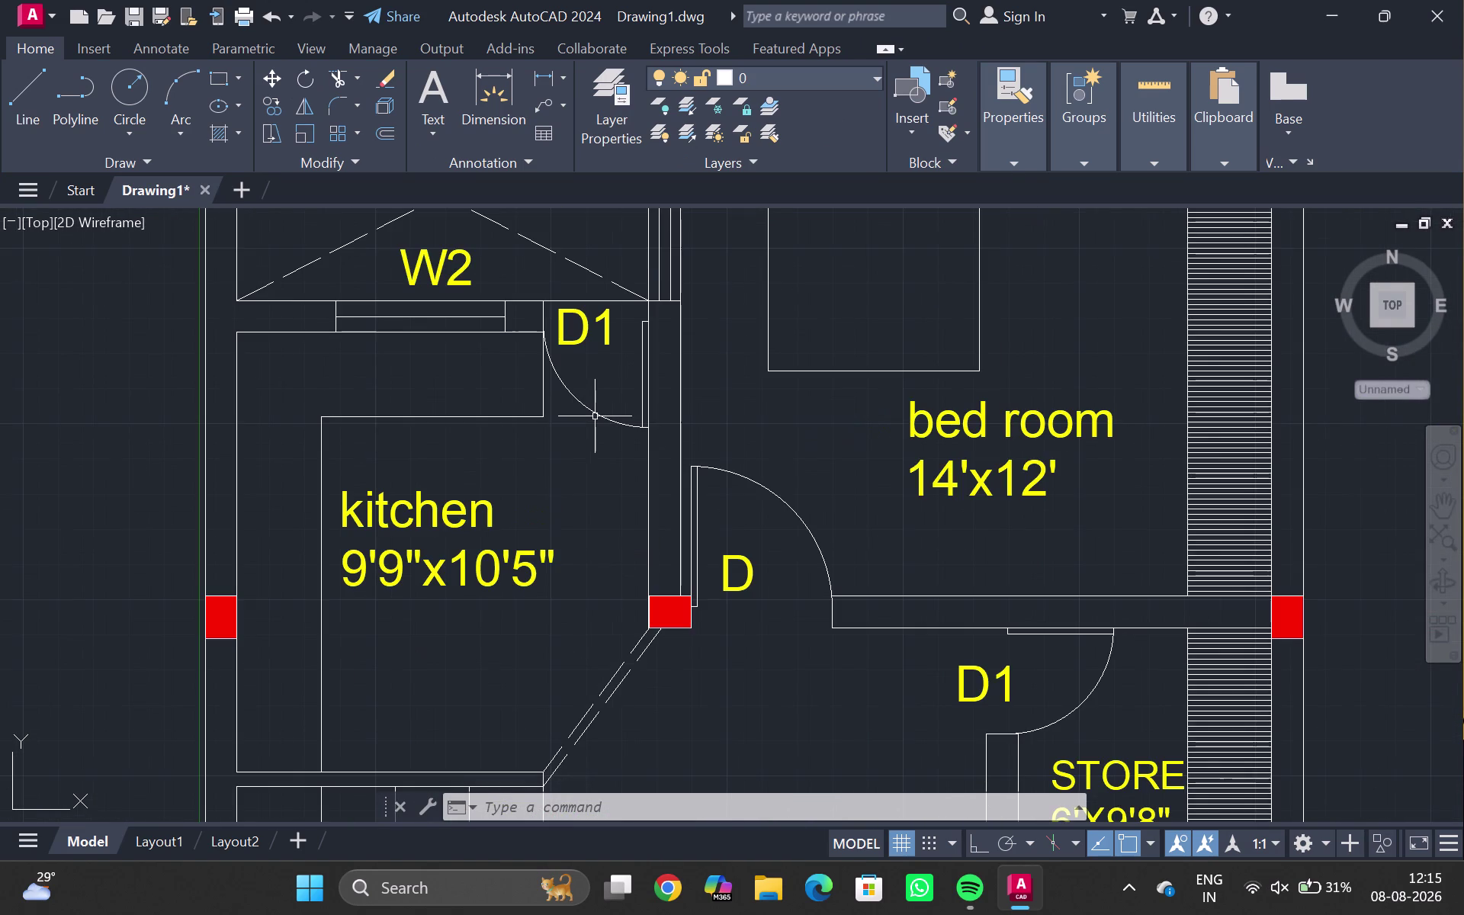
scroll(down, 3)
middle_drag(577, 488, 558, 286)
middle_drag(553, 647, 559, 463)
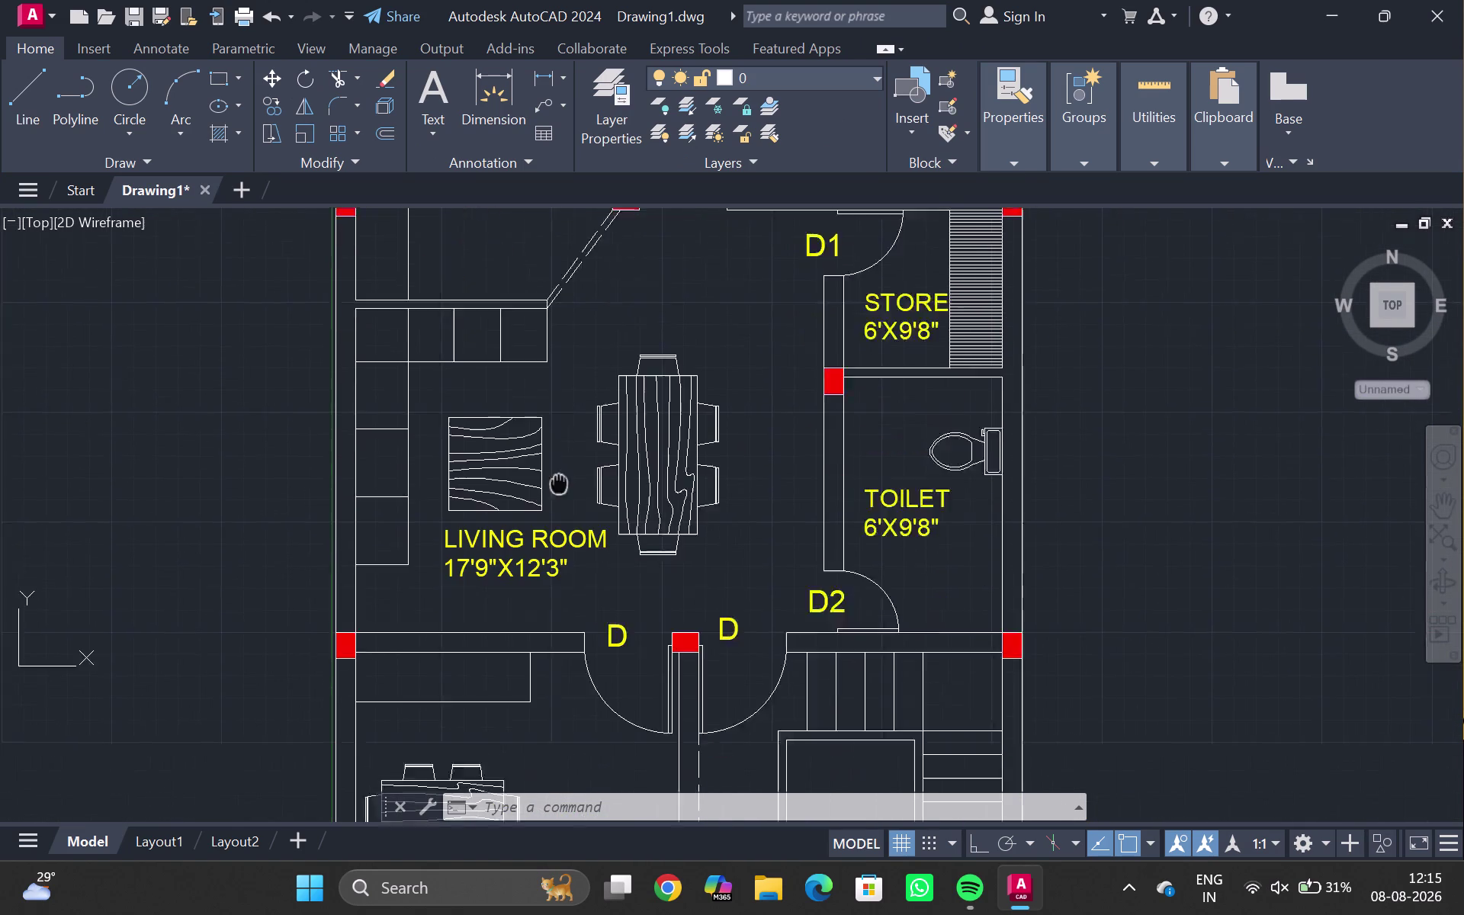
middle_drag(559, 463, 559, 392)
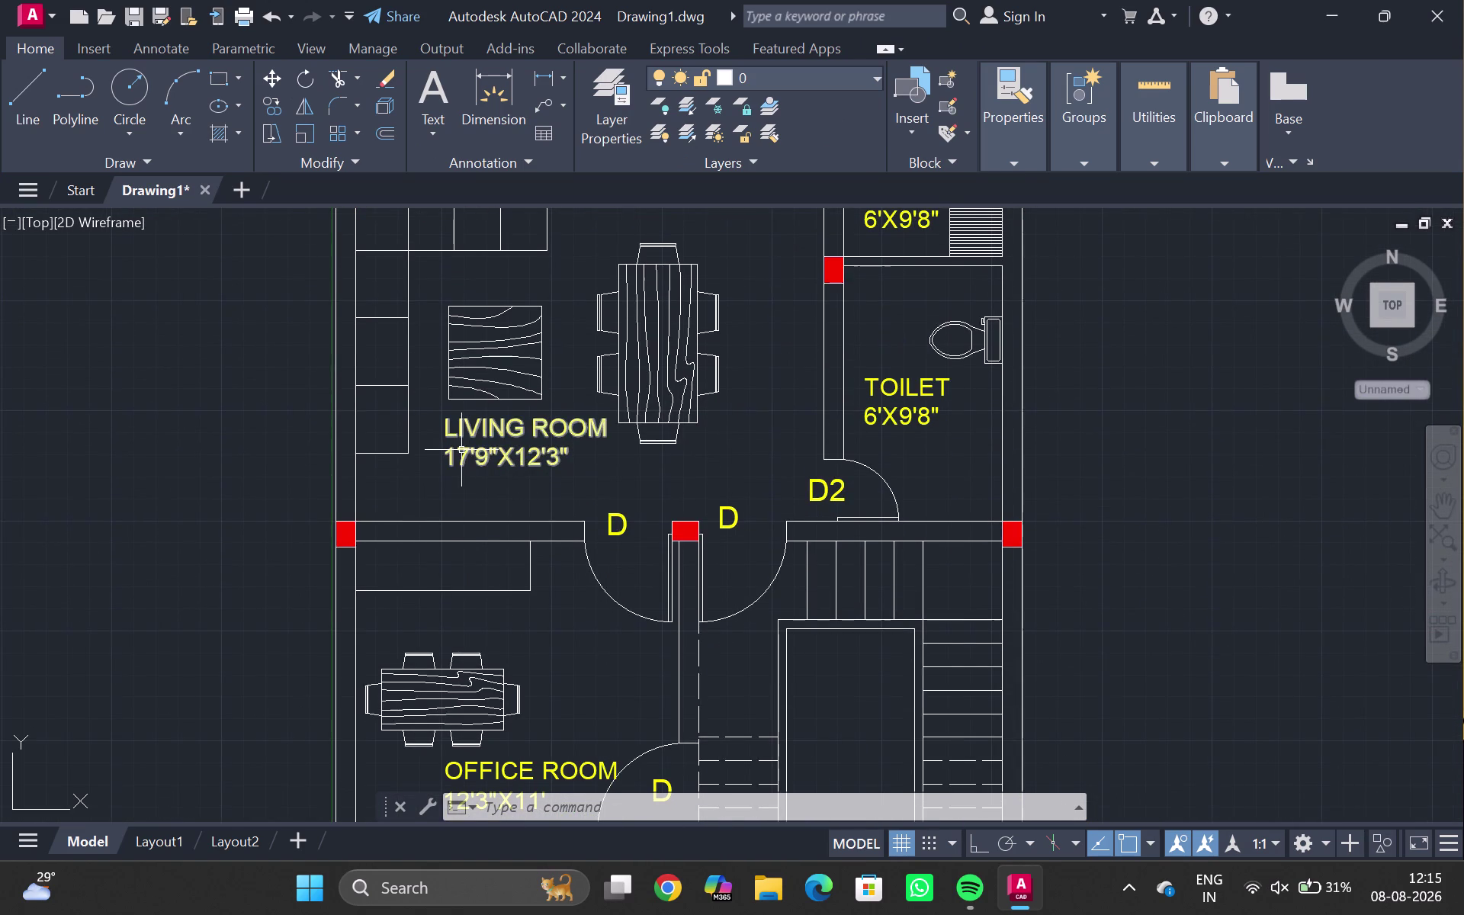
scroll(up, 3)
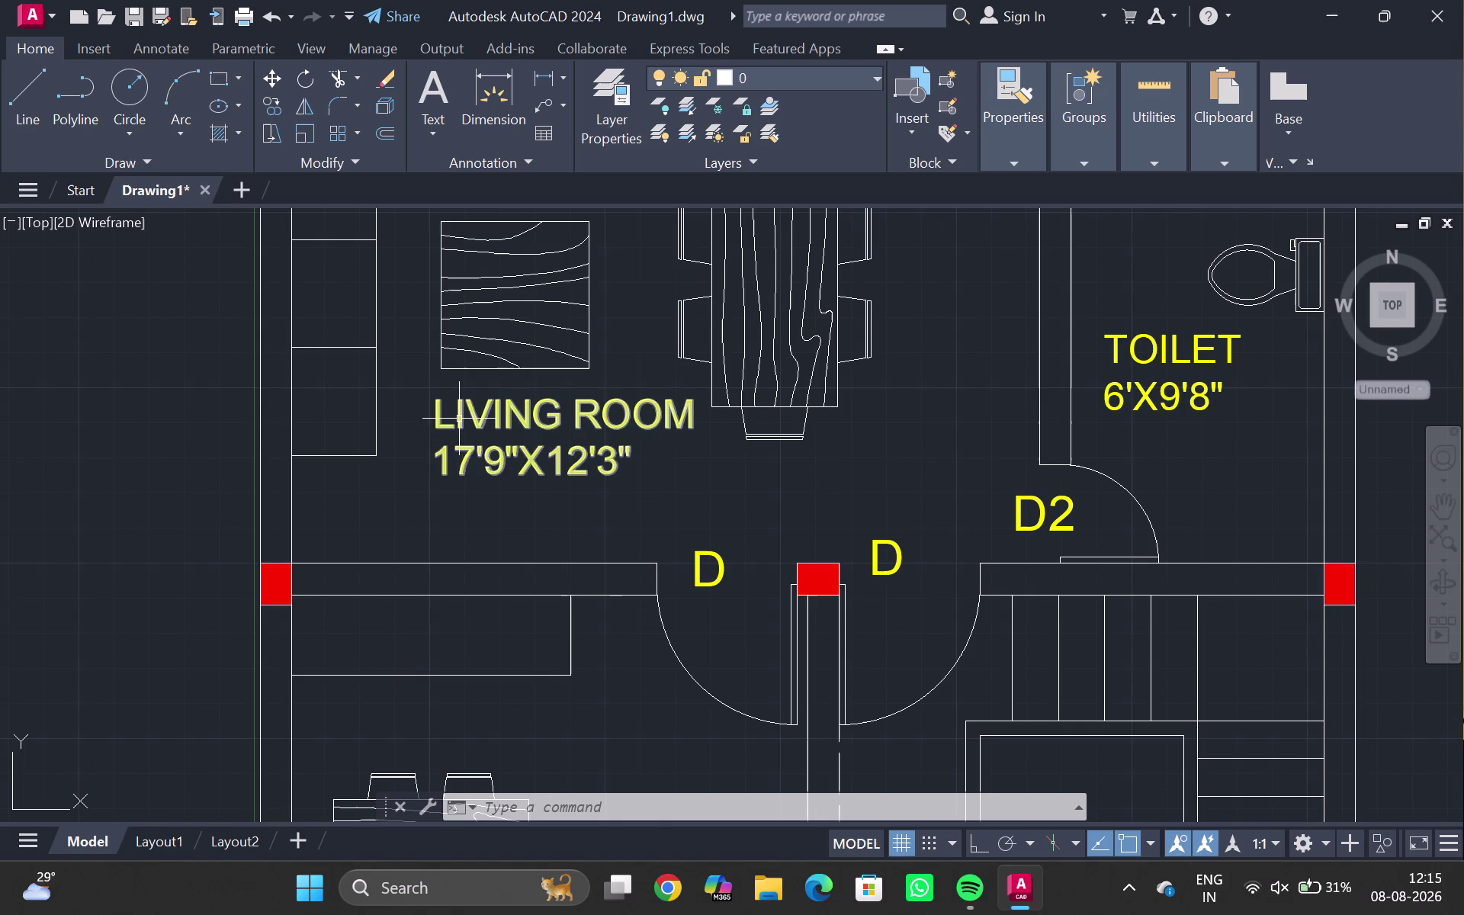
scroll(down, 3)
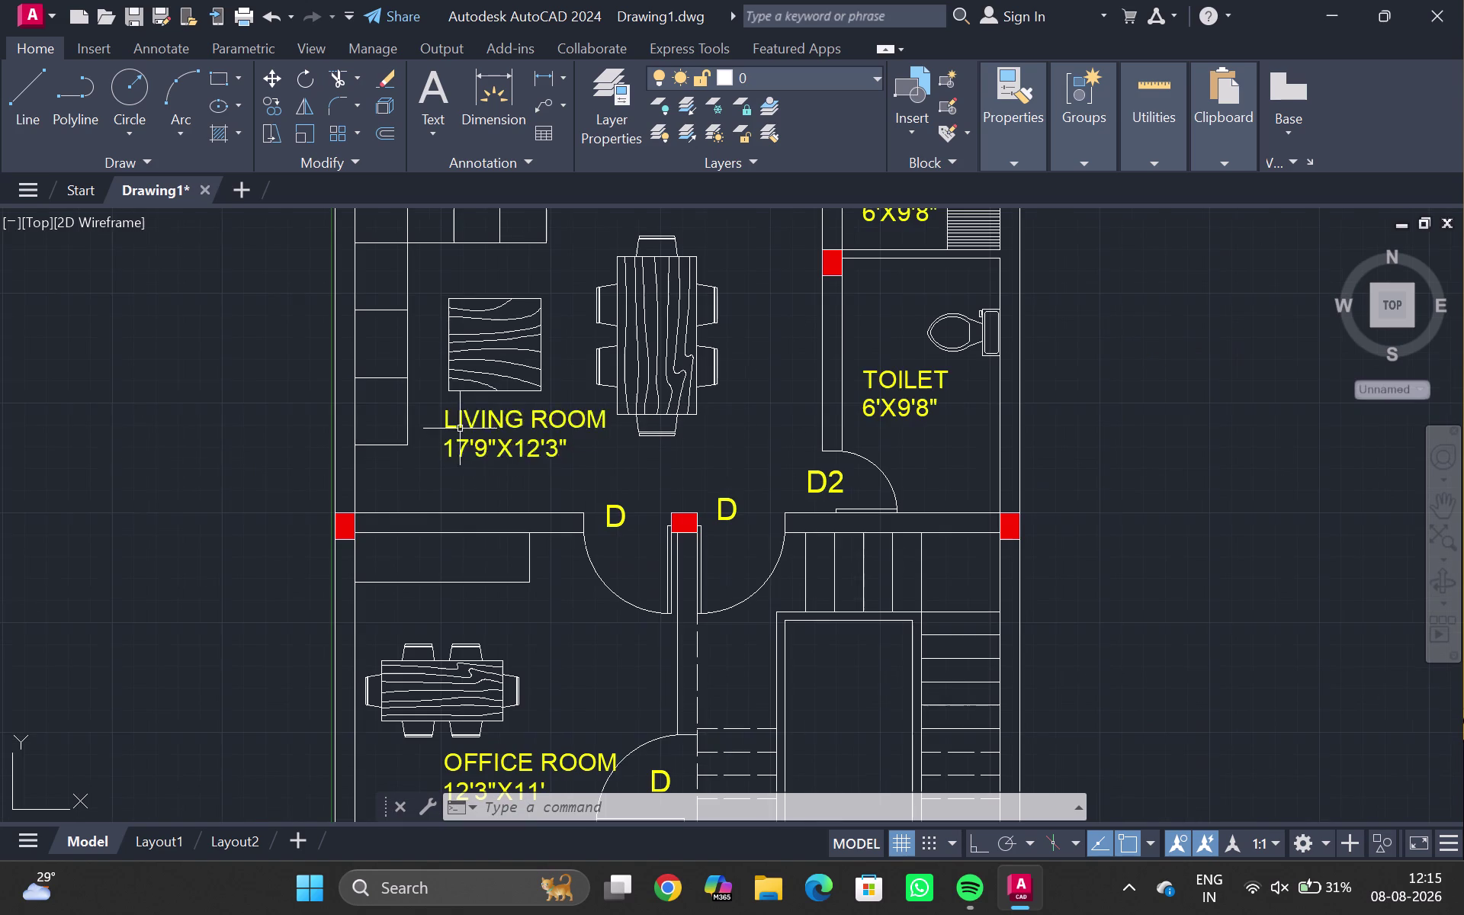
middle_click(461, 430)
middle_drag(470, 468, 420, 780)
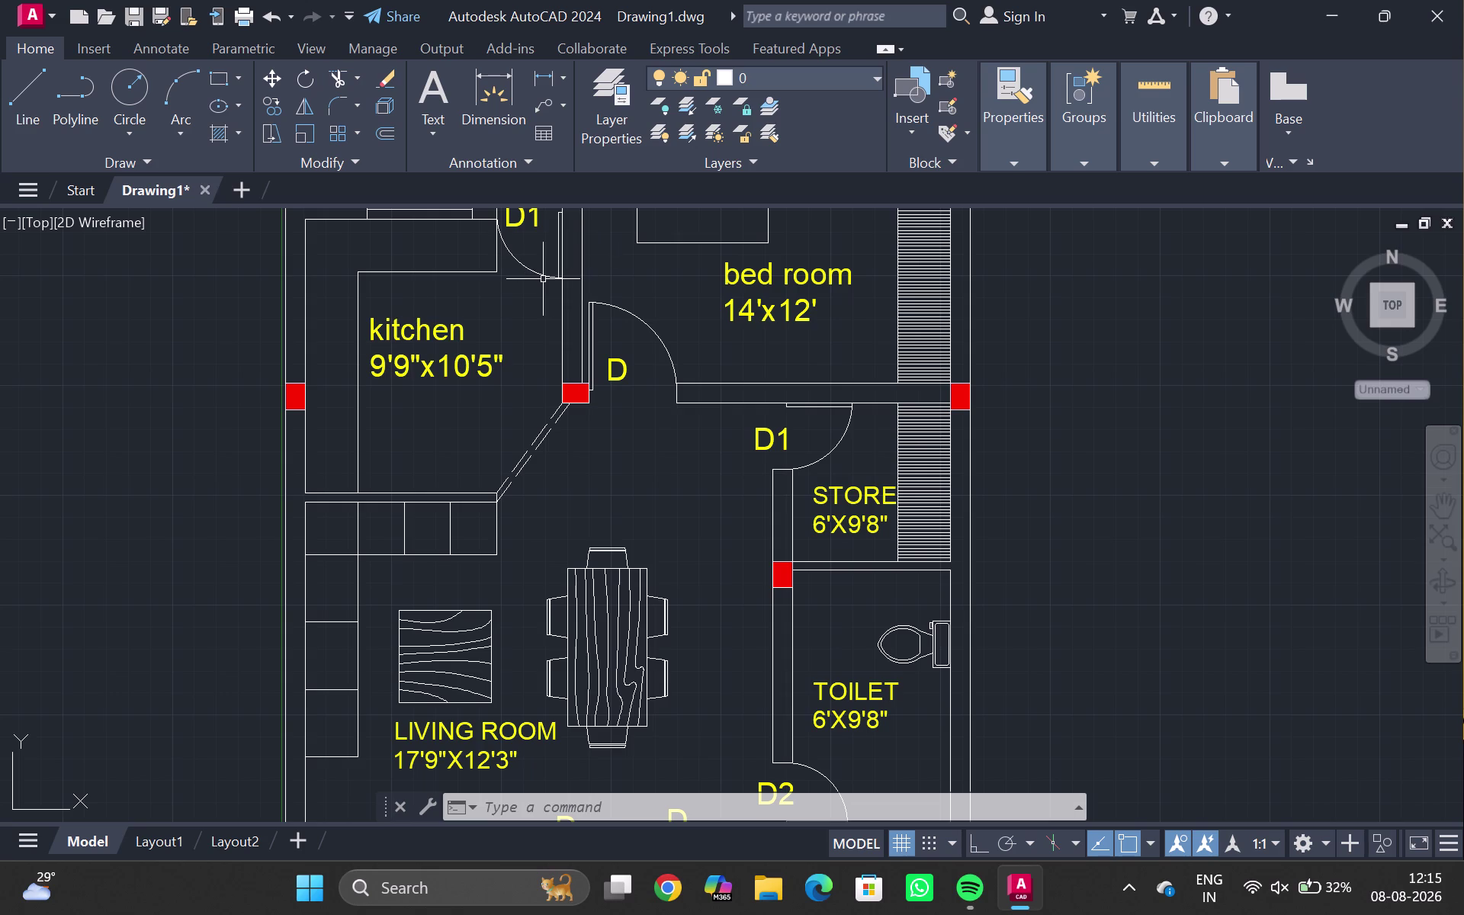
double_click(430, 327)
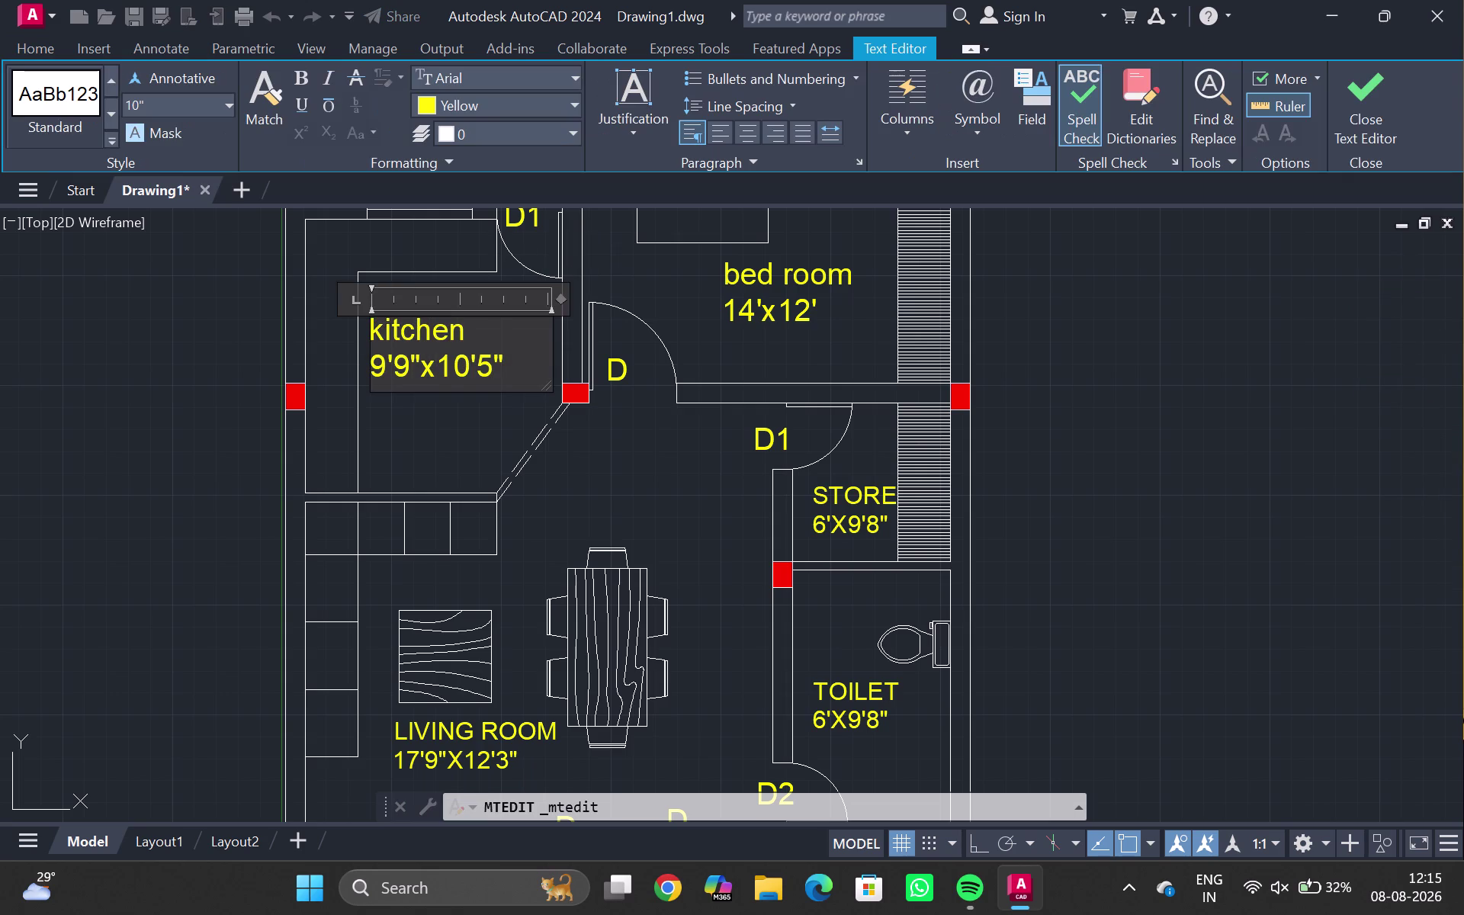
Replace 'kitchen' with 'KITCHEN' in the first plan's kitchen label.
click(468, 329)
click(473, 330)
drag(484, 328, 271, 322)
click(527, 331)
key(BackSpace)
key(BackSpace)
key(BackSpace)
key(BackSpace)
key(BackSpace)
key(BackSpace)
key(BackSpace)
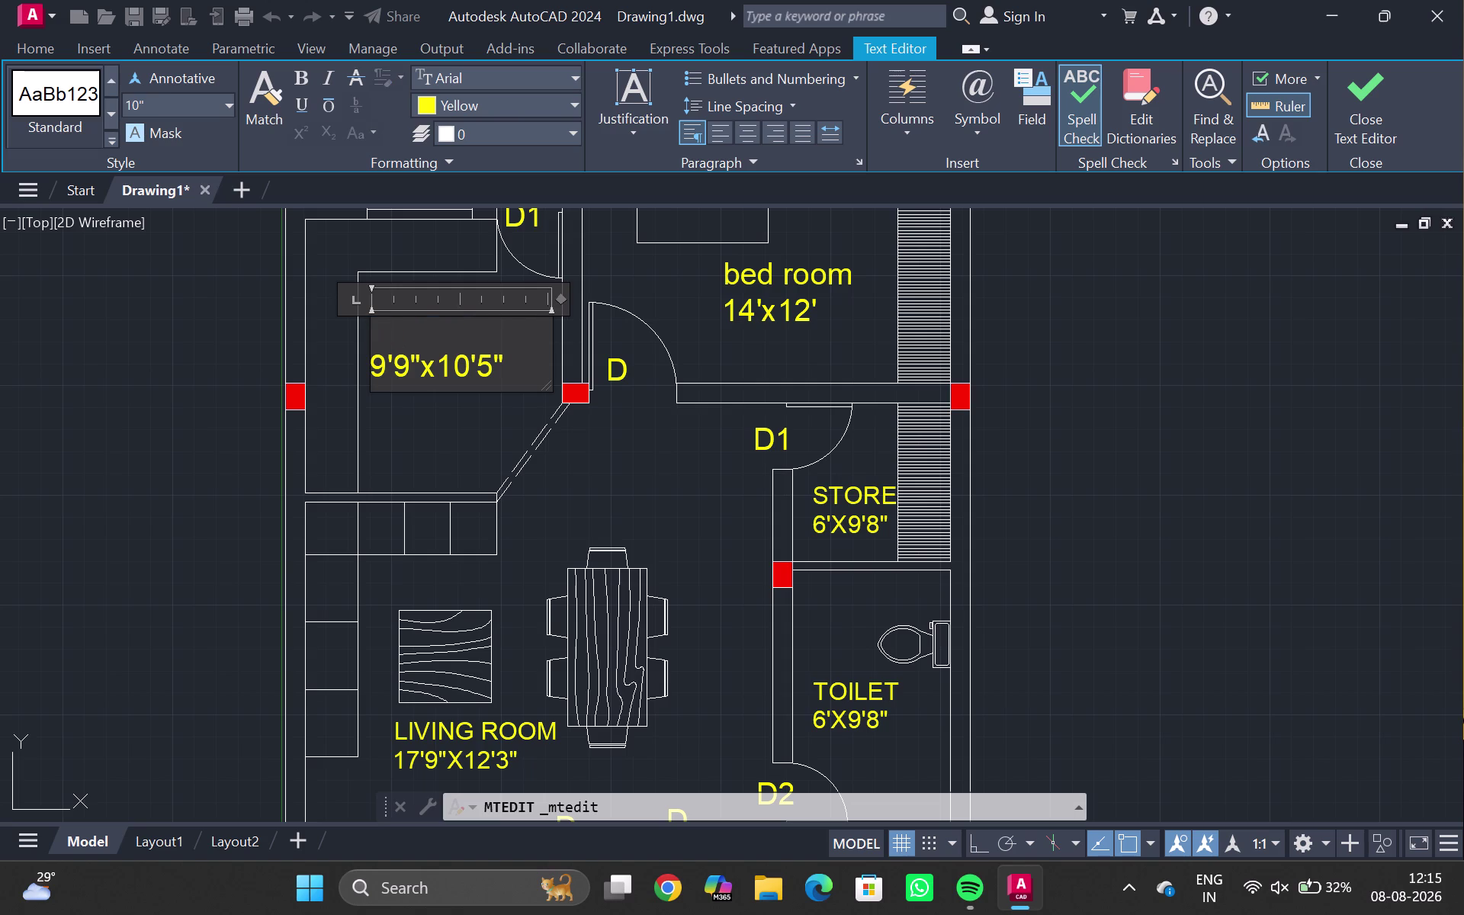
text(KITC)
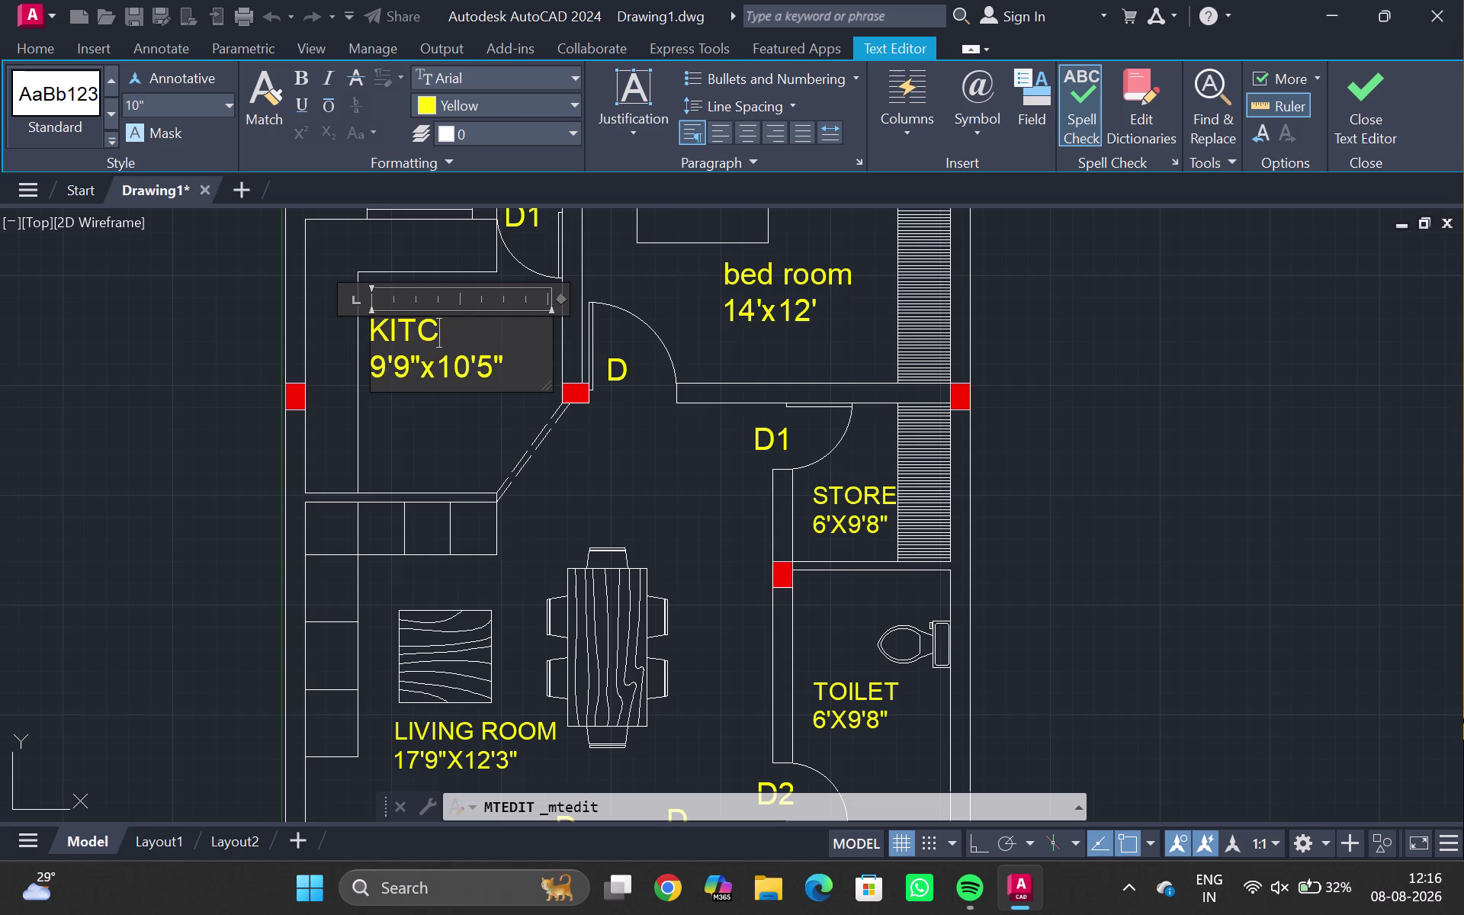
text(HEN)
Retype the first plan's bed room label as 'BED ROOM', undoing an accidental line merge.
double_click(795, 270)
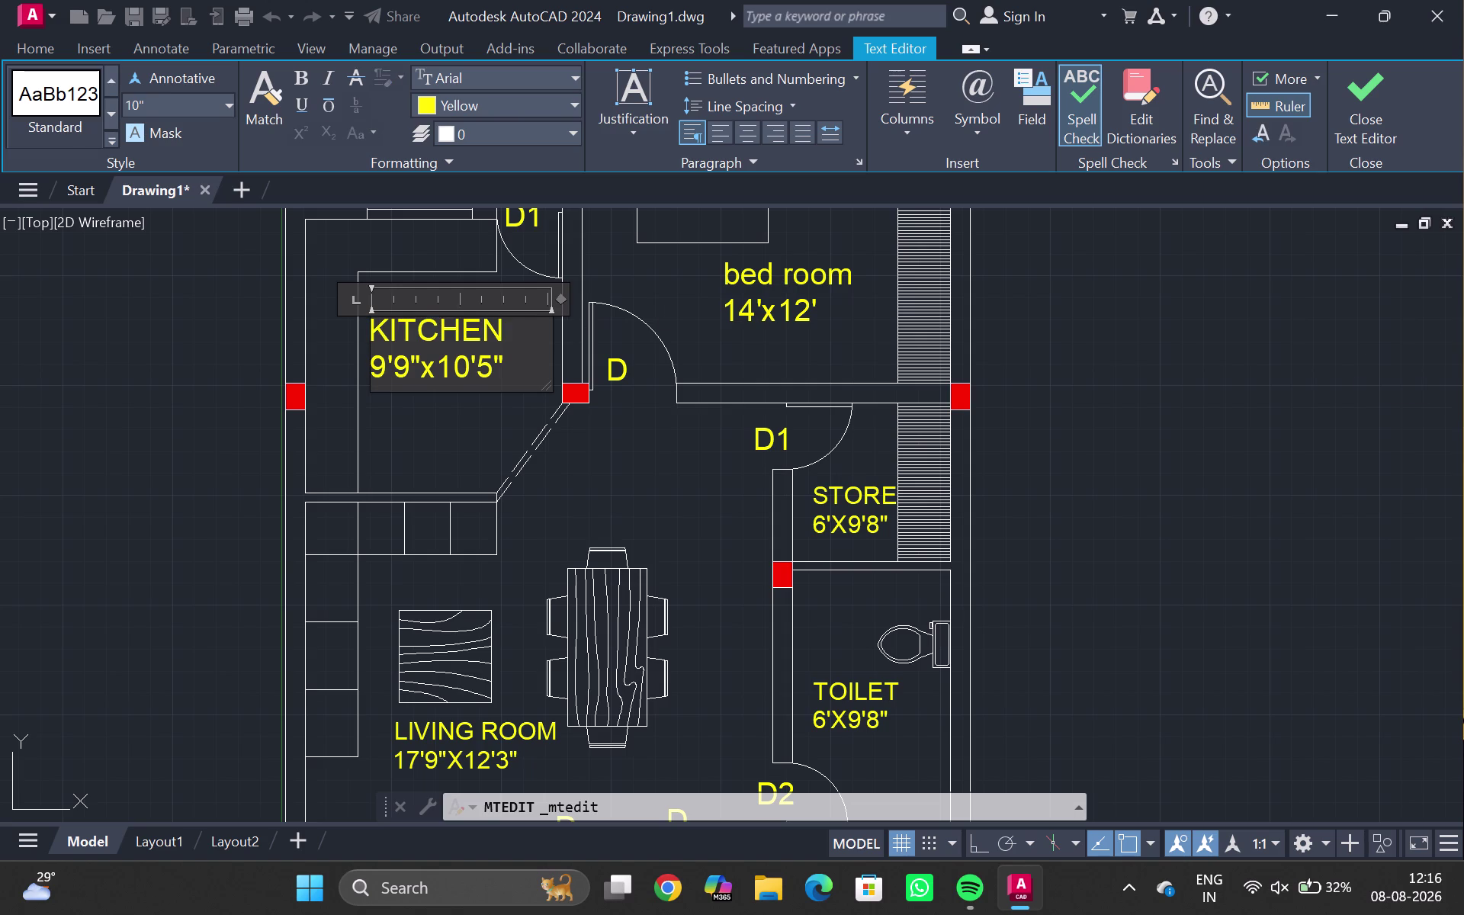
double_click(810, 269)
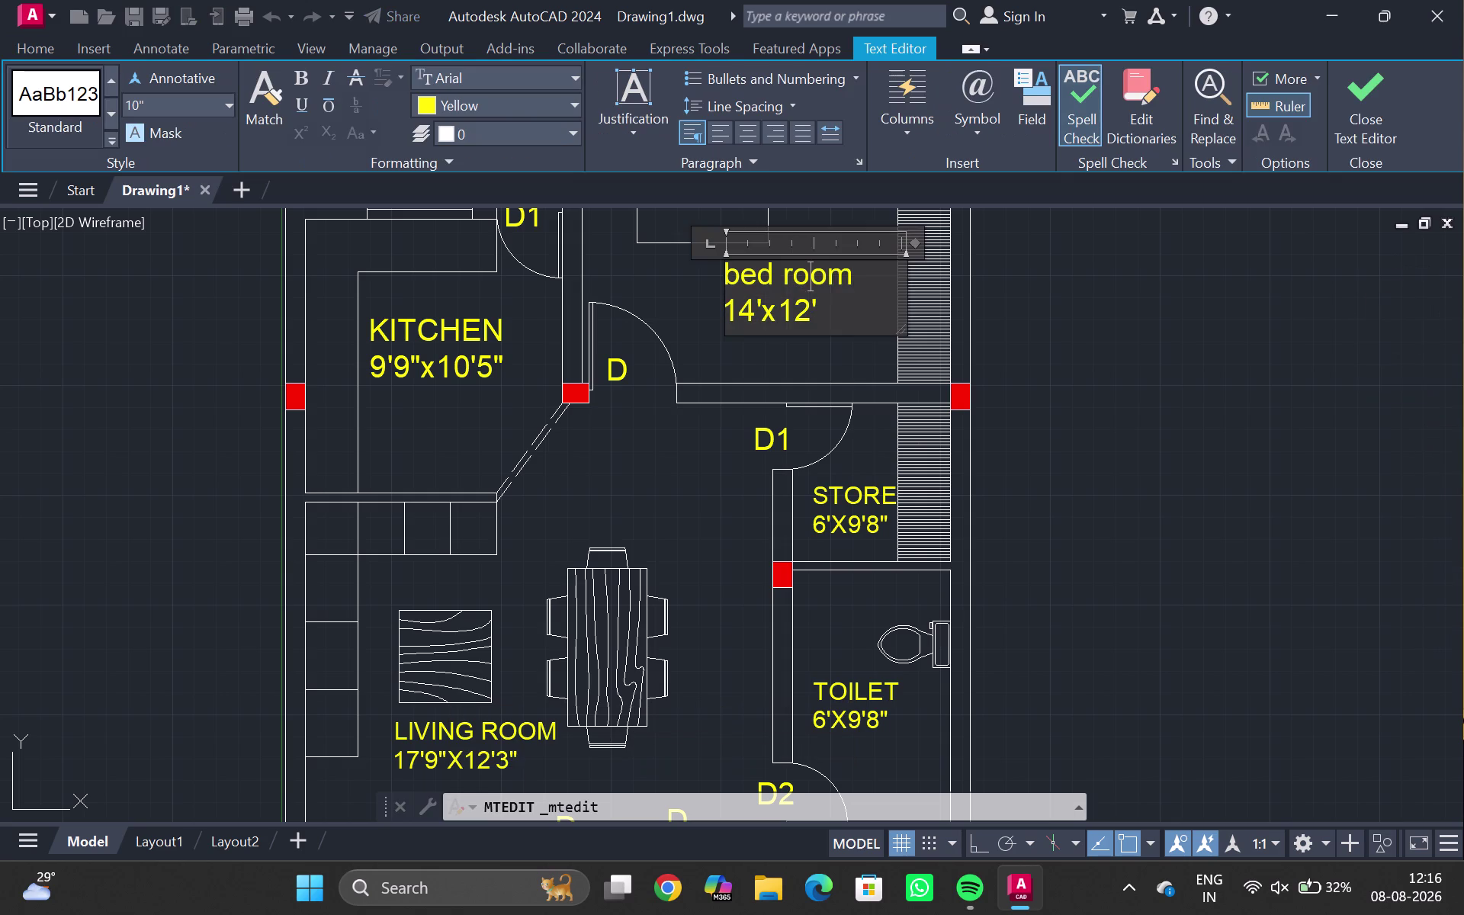
click(854, 275)
click(855, 274)
key(Return)
key(BackSpace)
key(BackSpace)
key(BackSpace)
key(BackSpace)
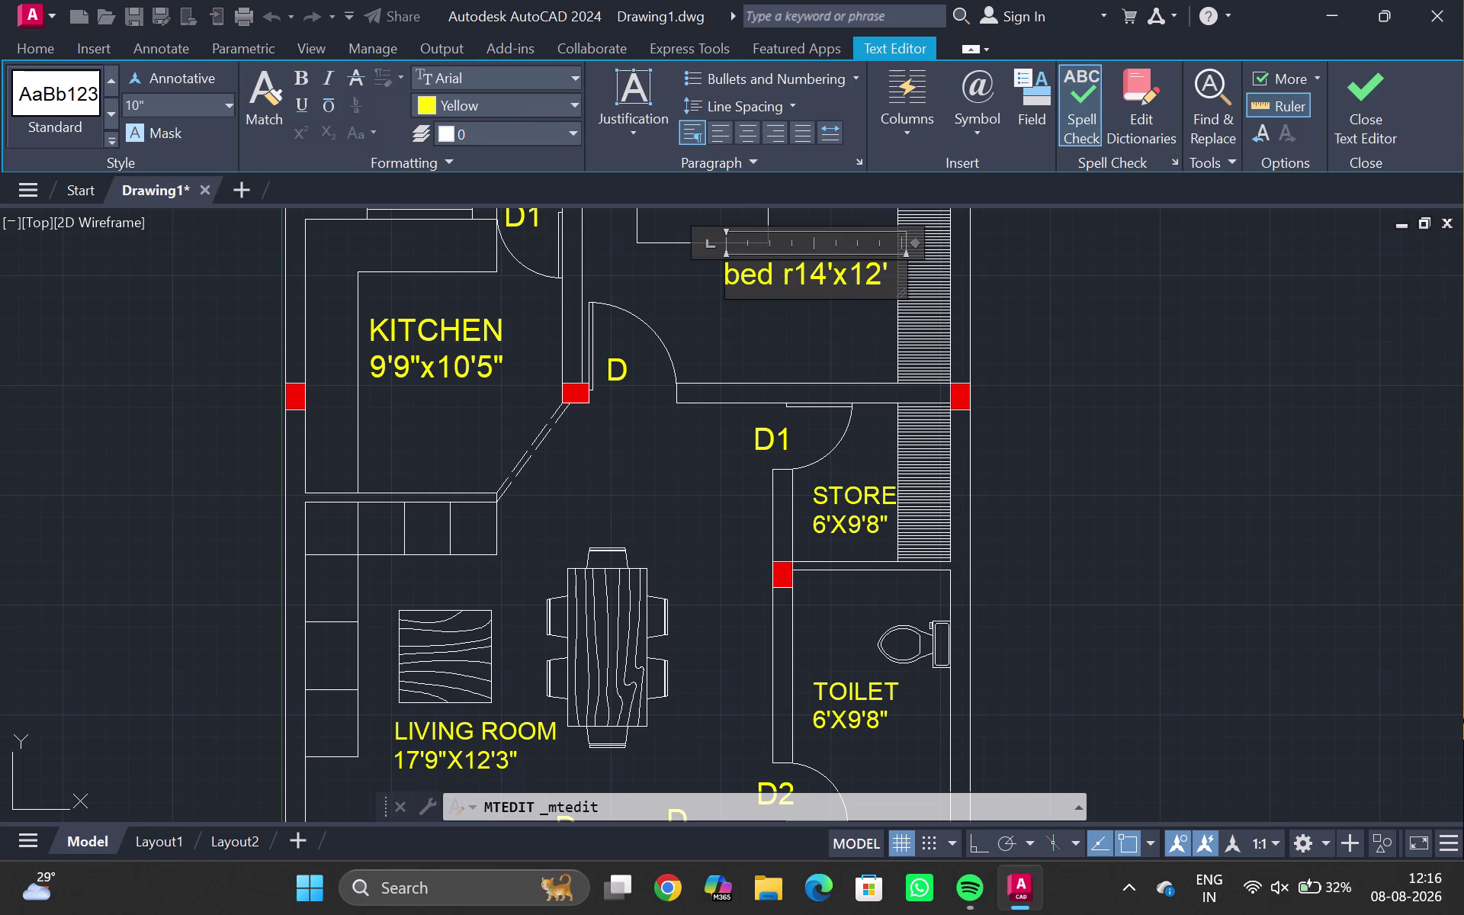
key(ctrl+z)
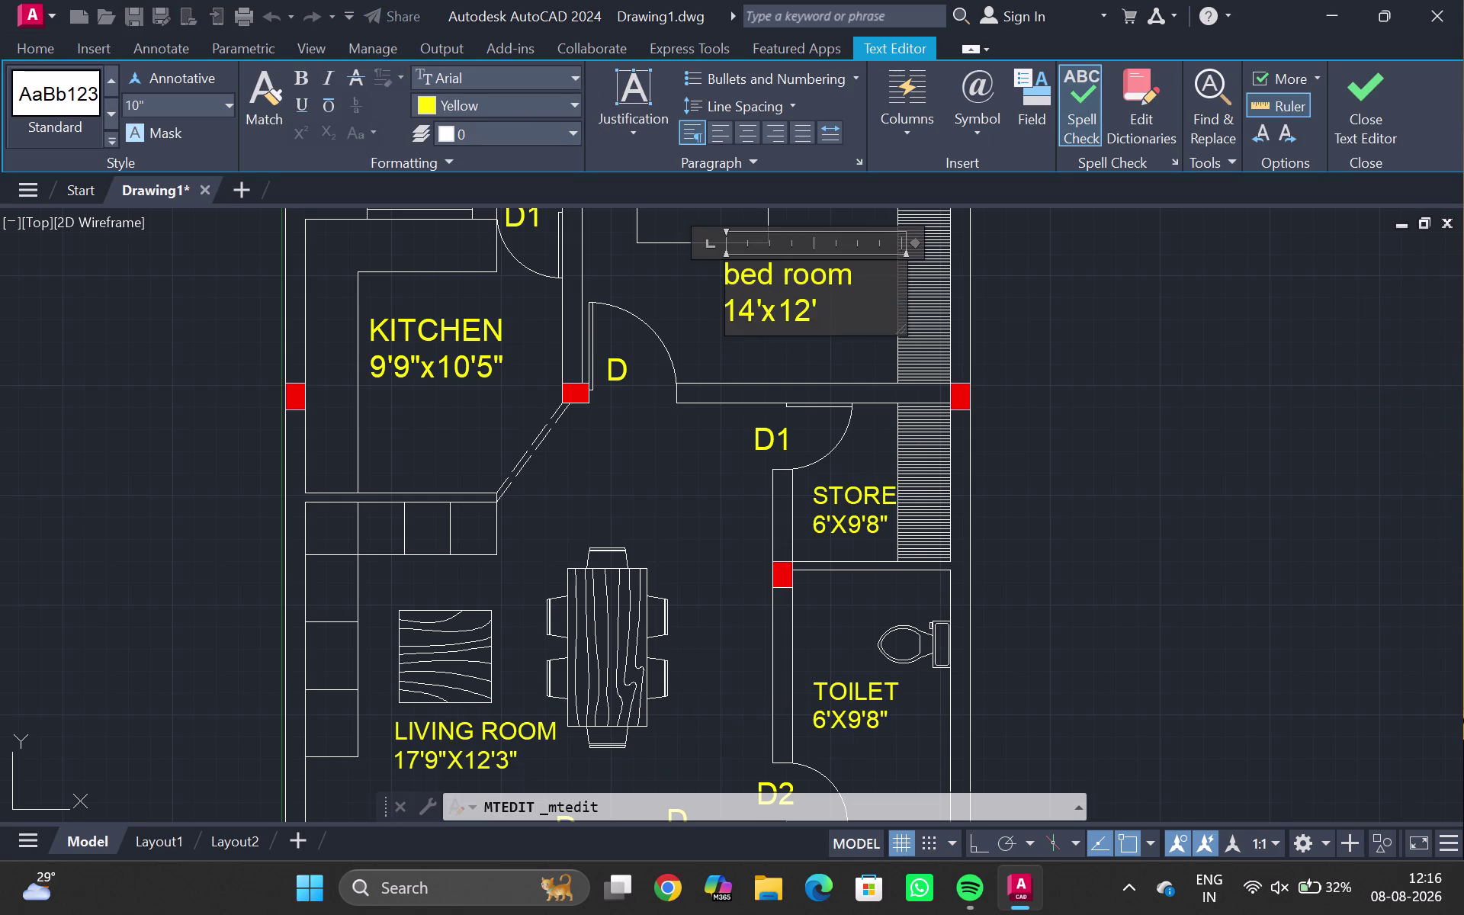
click(866, 281)
key(BackSpace)
key(BackSpace)
key(BackSpace)
key(BackSpace)
key(BackSpace)
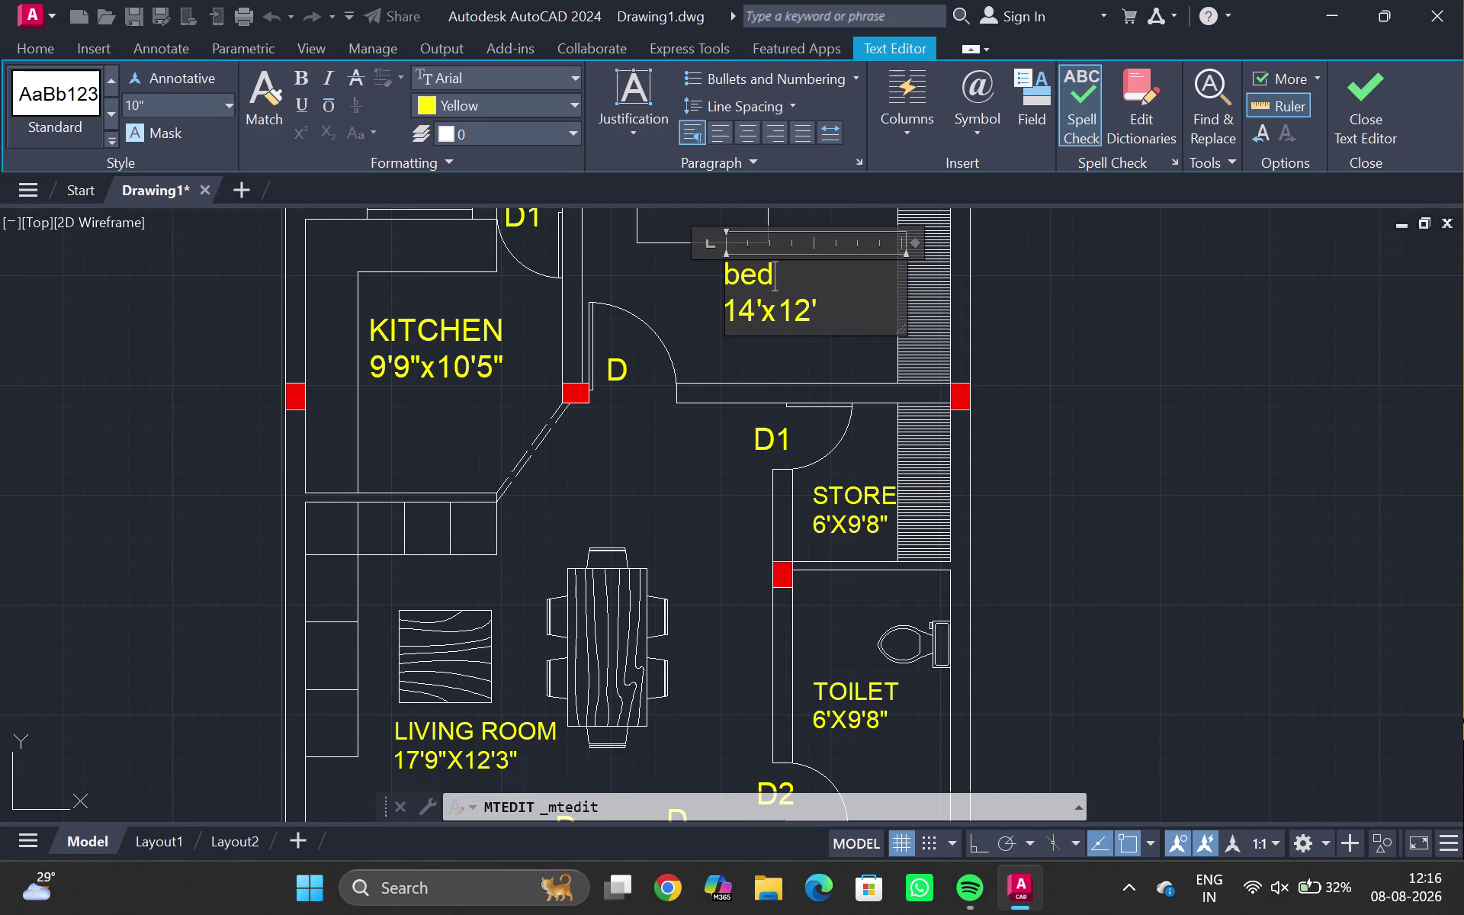
key(BackSpace)
key(BackSpace)
key(BackSpace)
key(BackSpace)
text(B)
text(ED ROO)
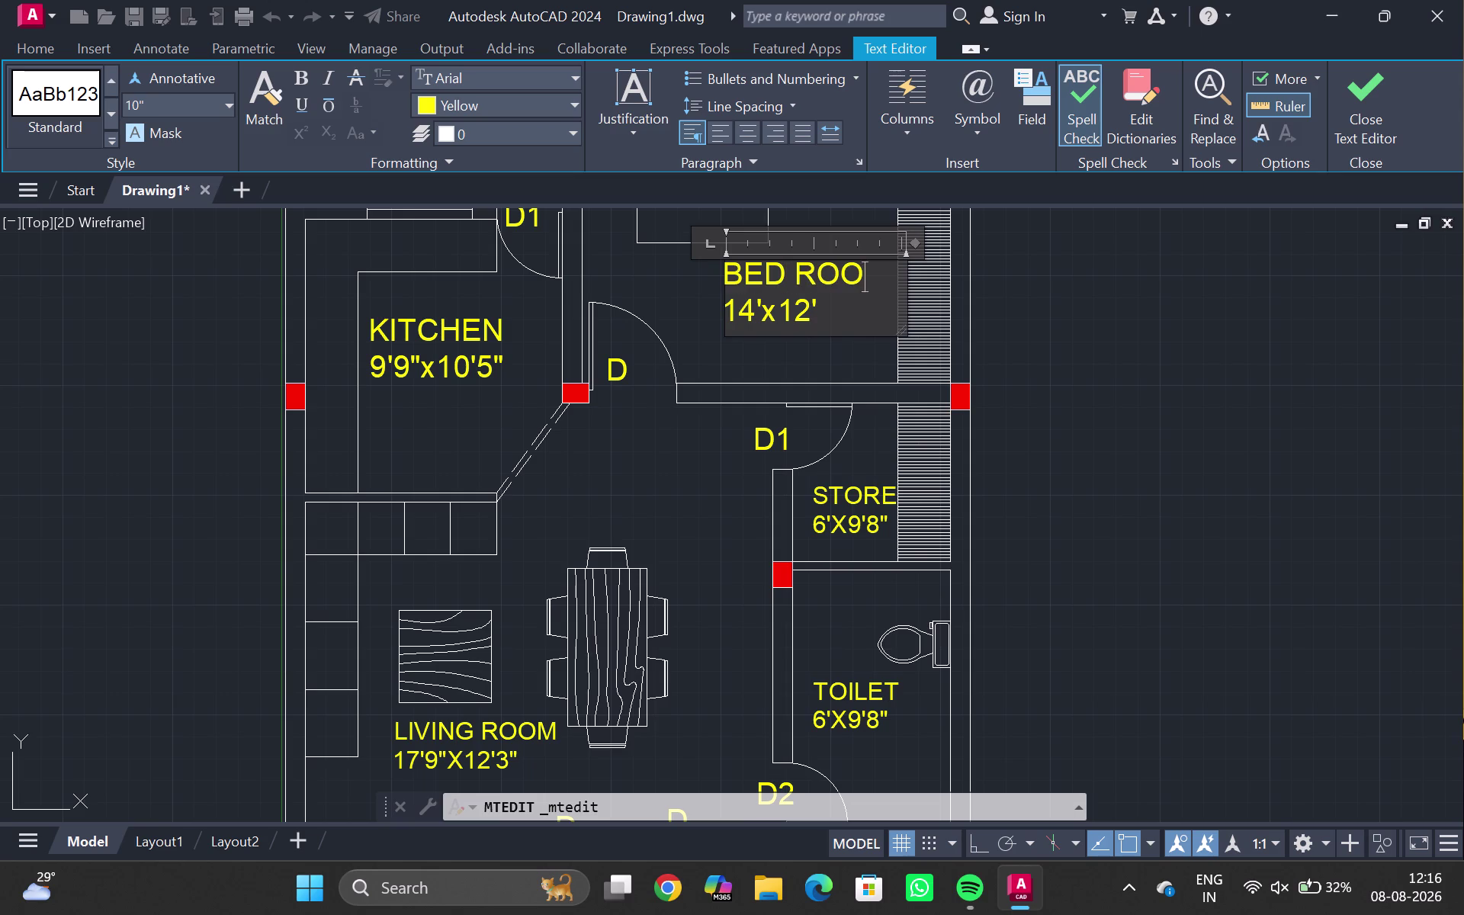
text(M)
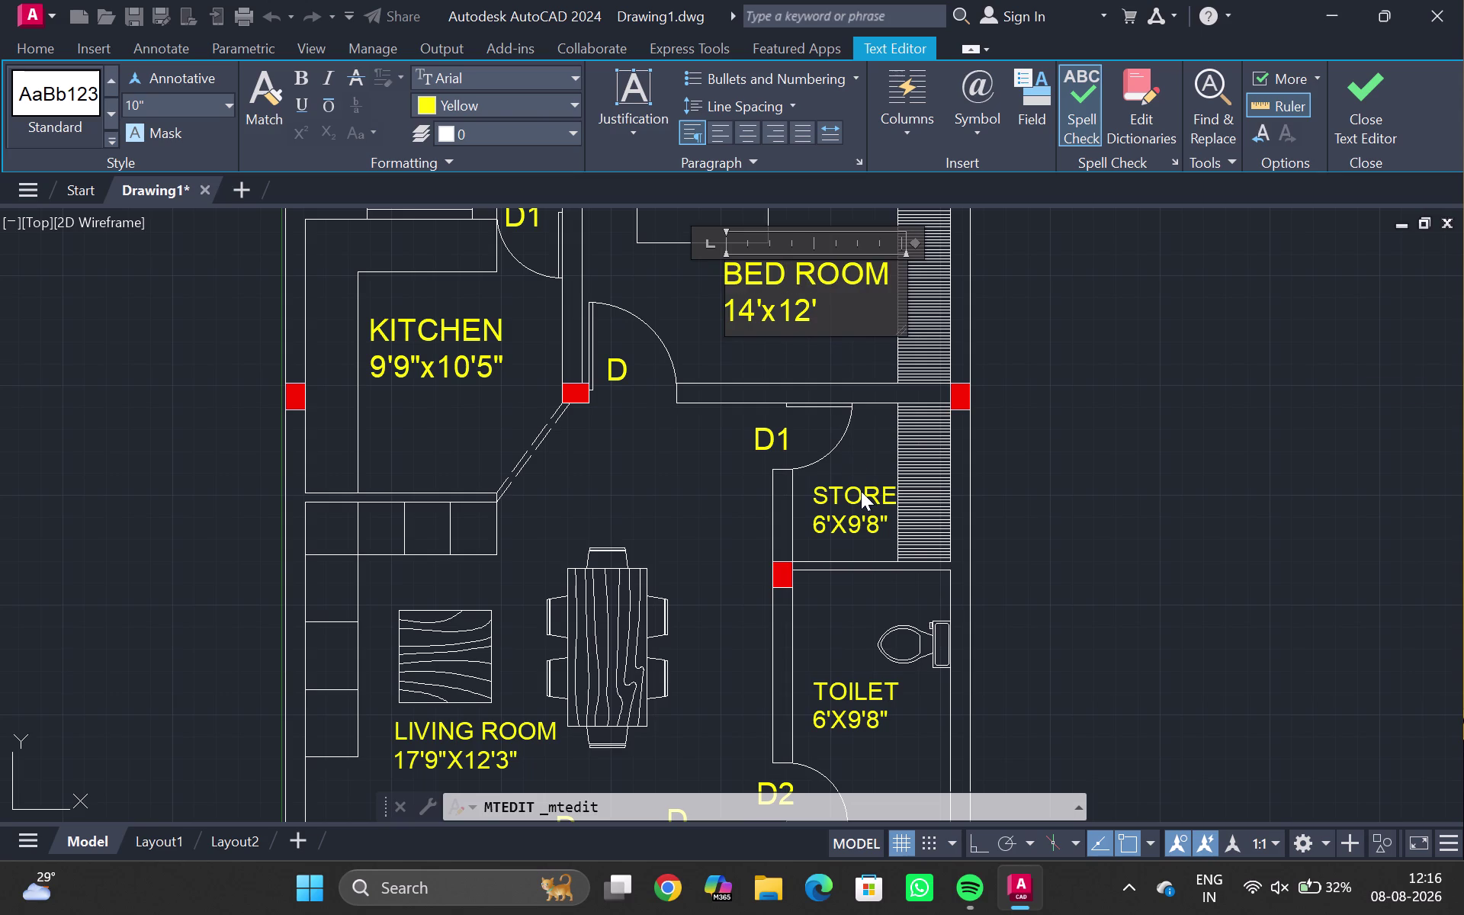
click(861, 490)
Pan to the second plan and delete 'kitchen' from its kitchen label.
scroll(down, 3)
middle_drag(740, 589, 731, 486)
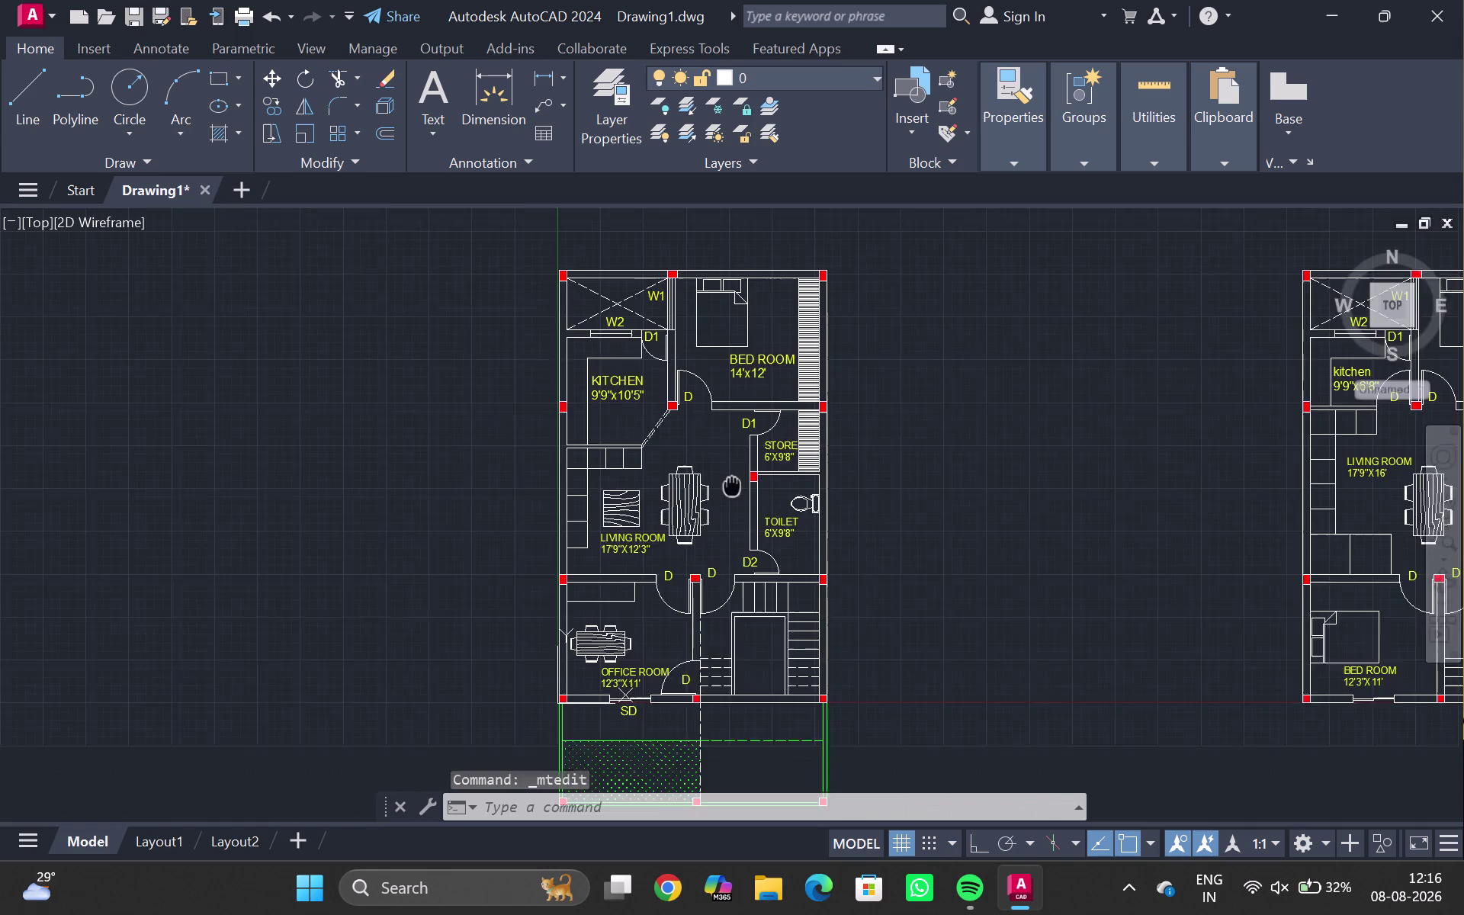
middle_drag(732, 485, 707, 379)
scroll(up, 3)
scroll(down, 3)
middle_drag(633, 527, 607, 582)
middle_drag(608, 583, 569, 590)
middle_drag(925, 455, 488, 502)
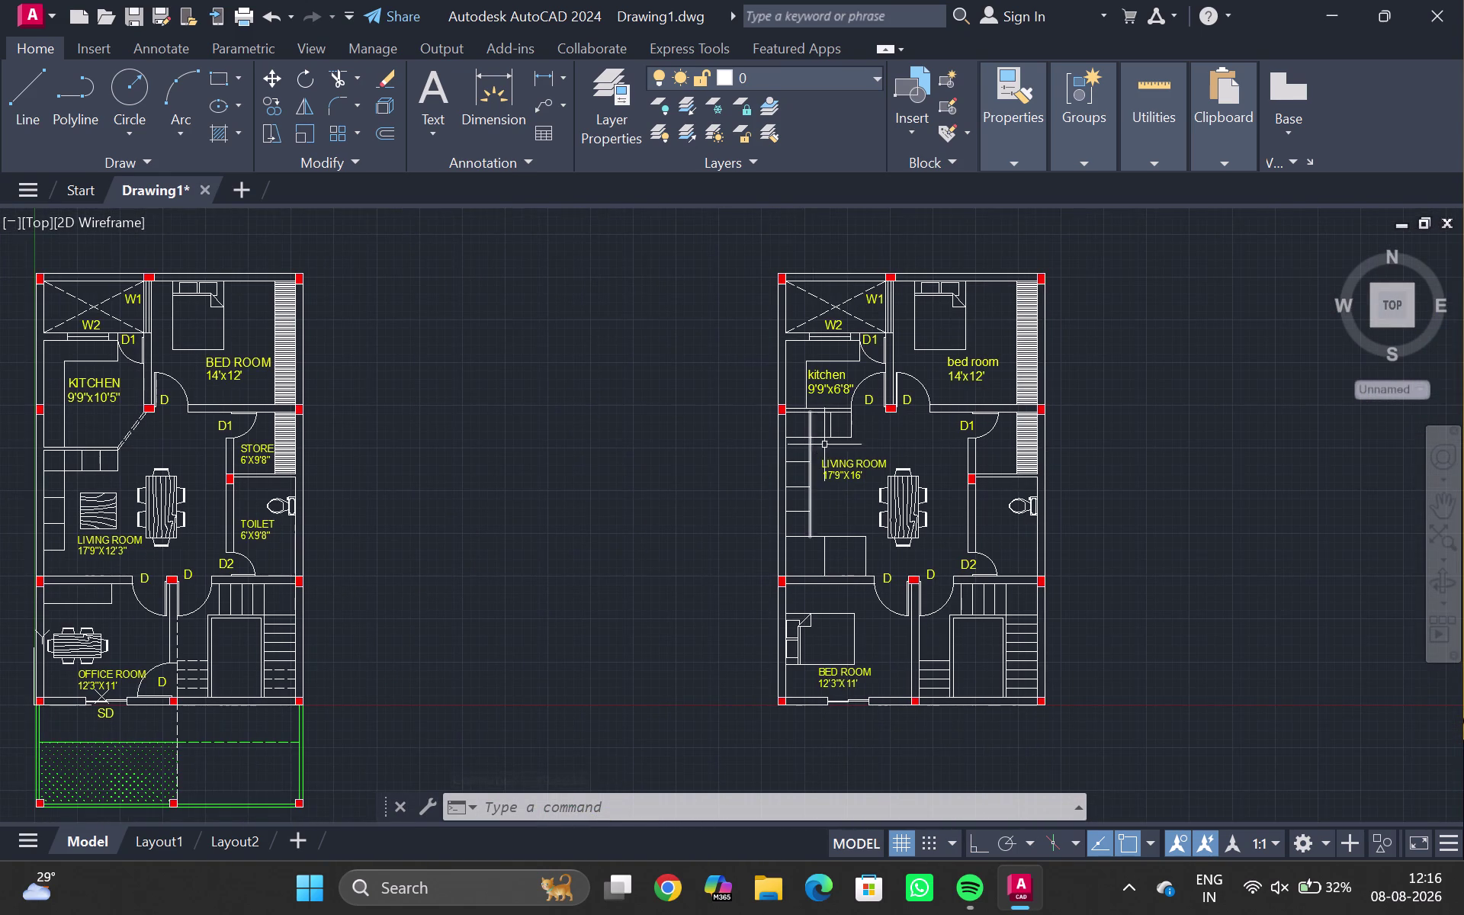
middle_drag(824, 444, 793, 496)
scroll(up, 3)
double_click(805, 345)
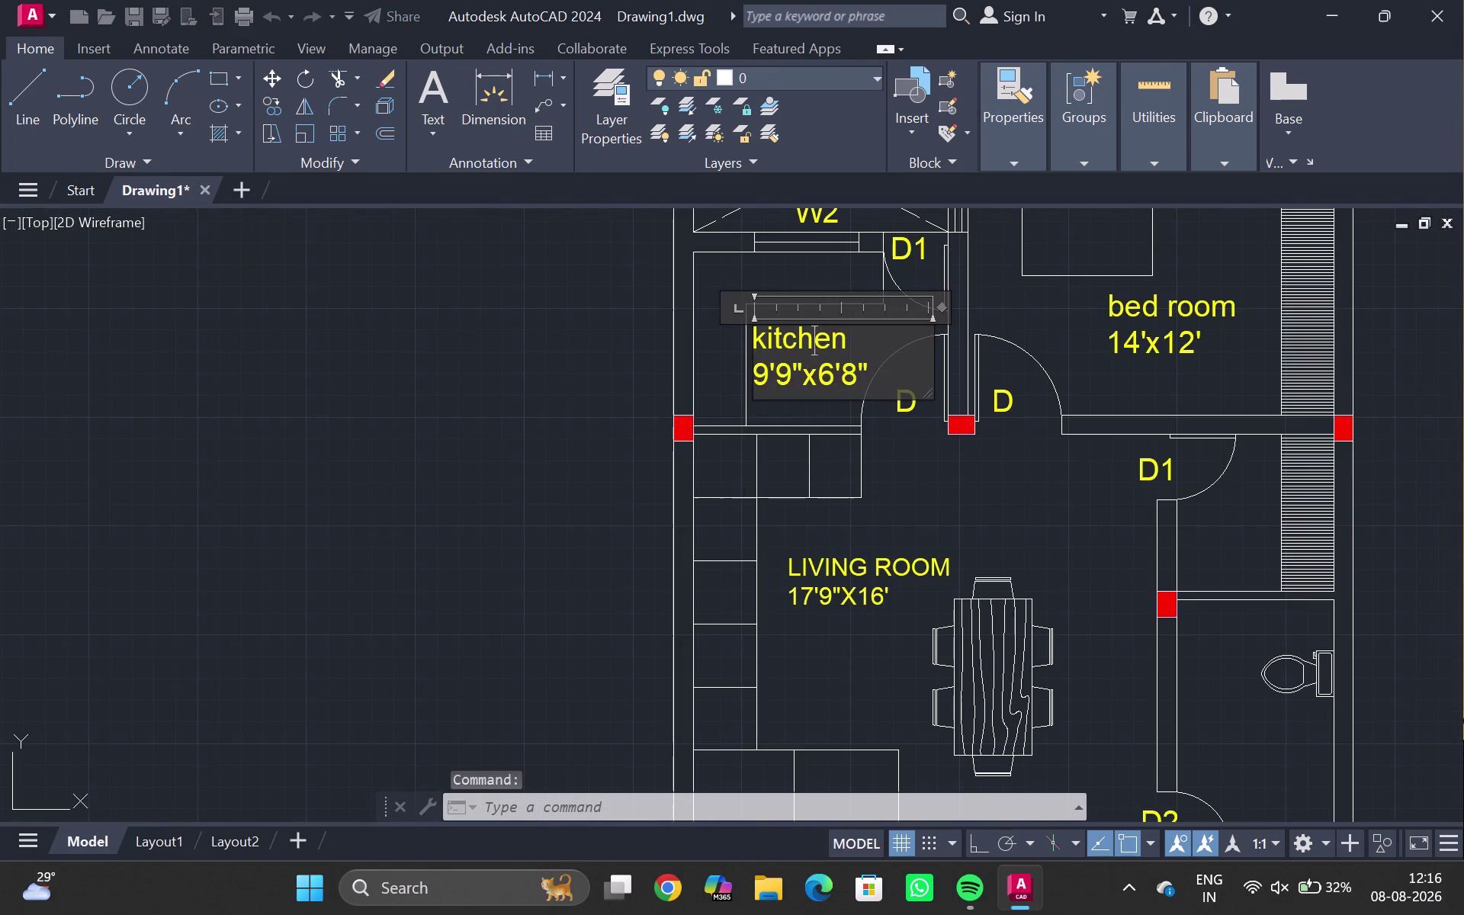
click(857, 336)
key(BackSpace)
key(BackSpace)
key(BackSpace)
key(BackSpace)
key(BackSpace)
key(BackSpace)
key(BackSpace)
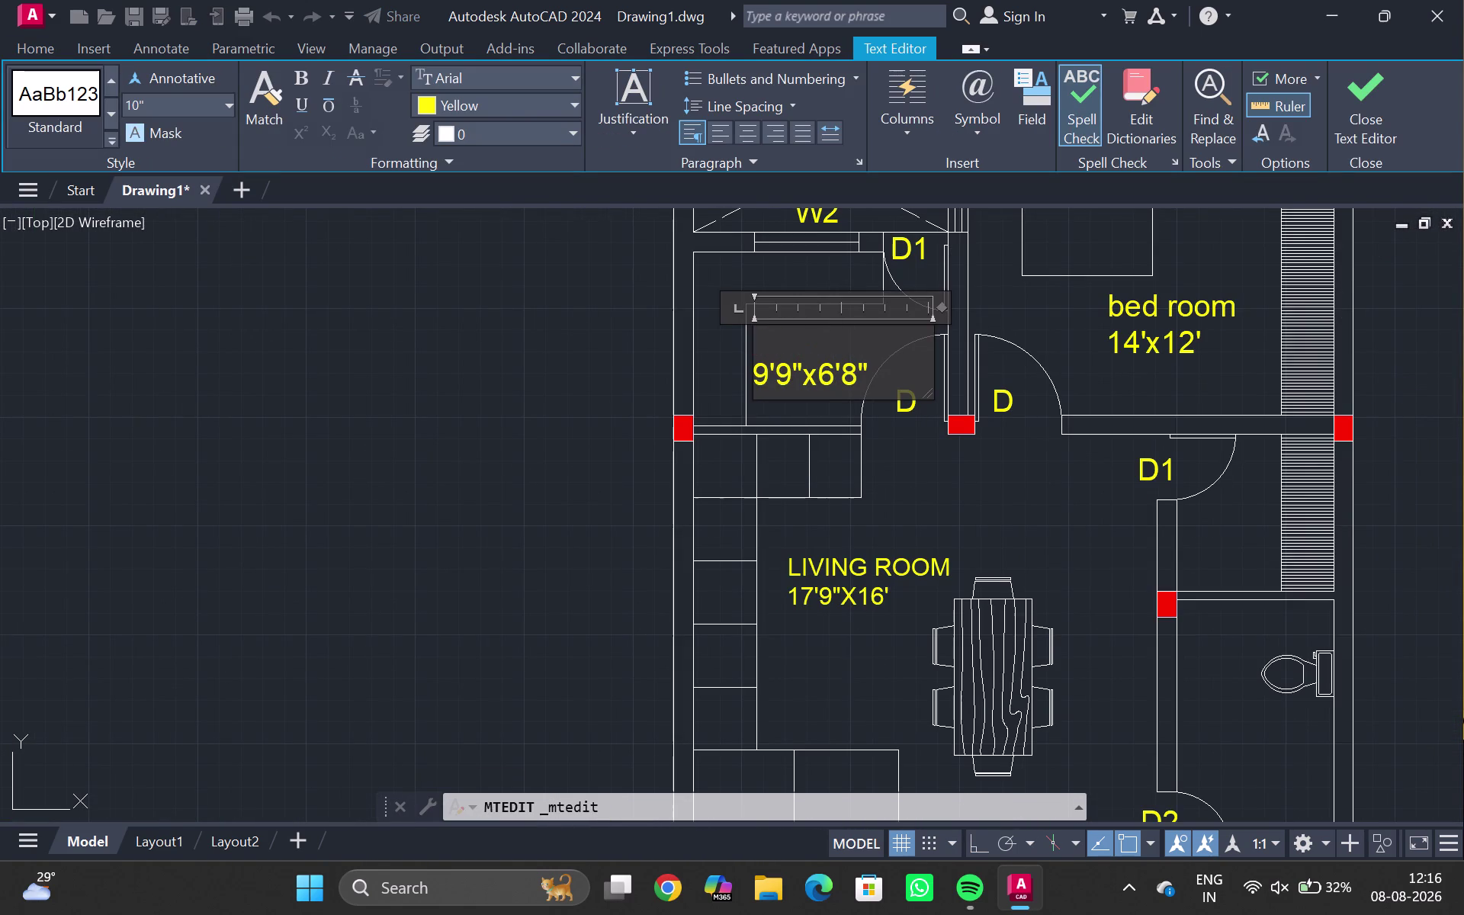
Type 'KITCHEN' into the second plan's kitchen label and close the editor.
text(KIT)
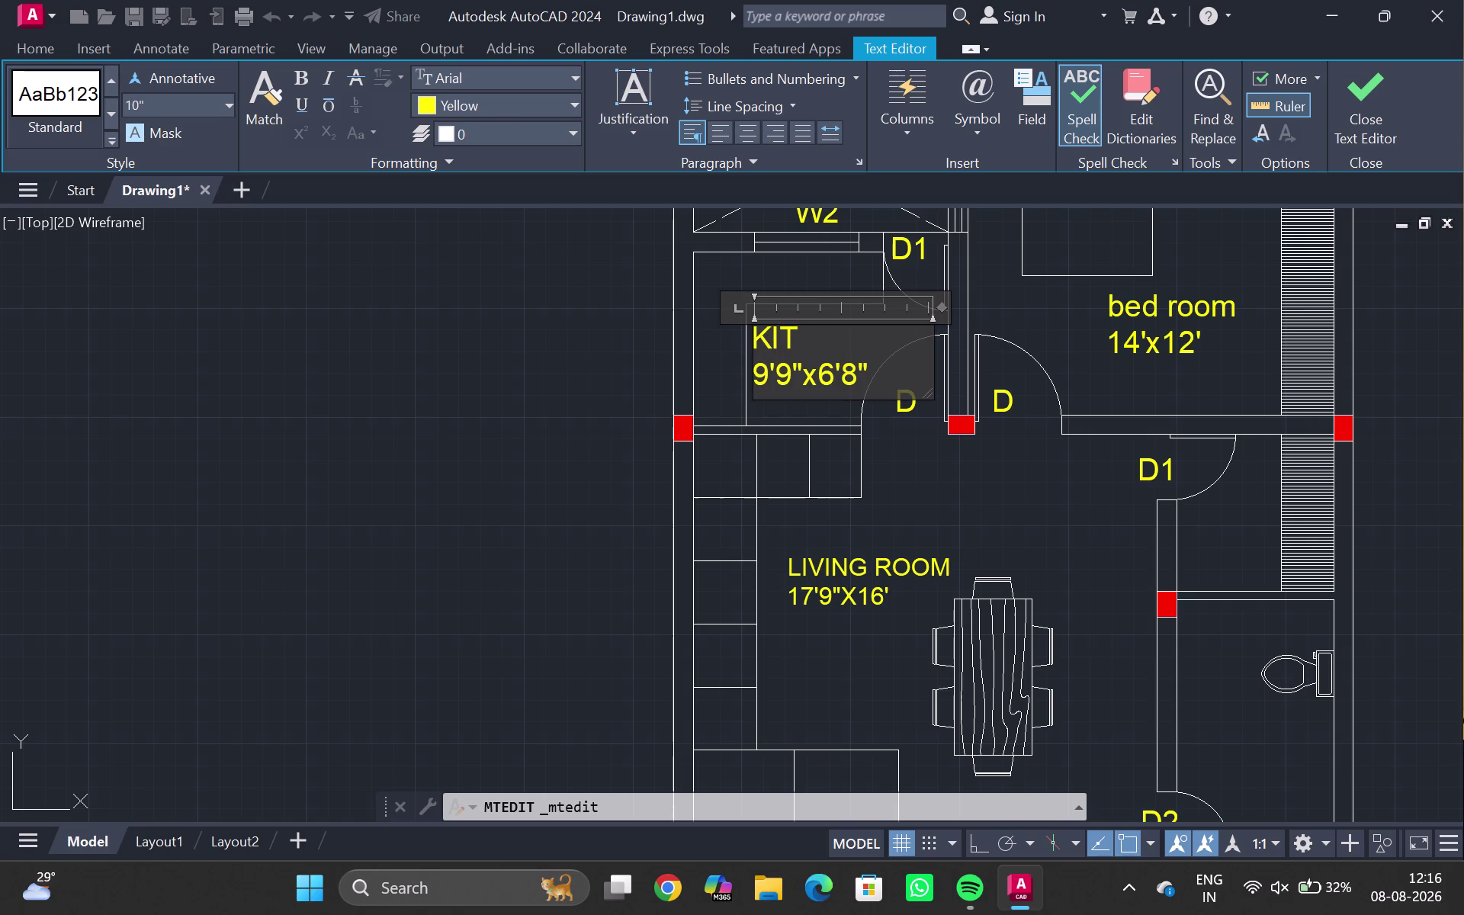
text(CHEN)
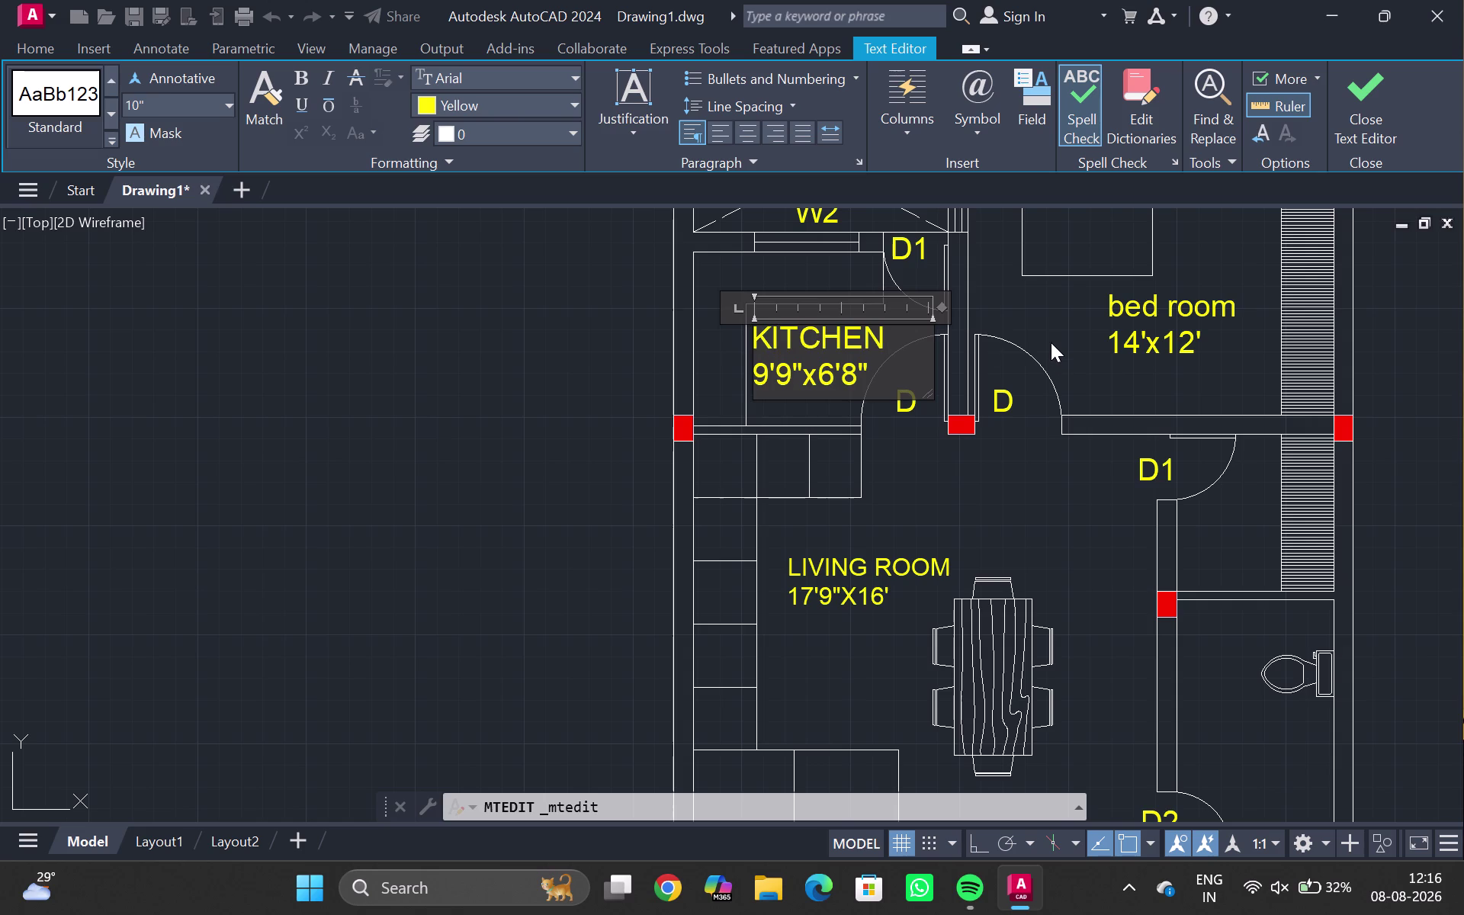
click(1071, 322)
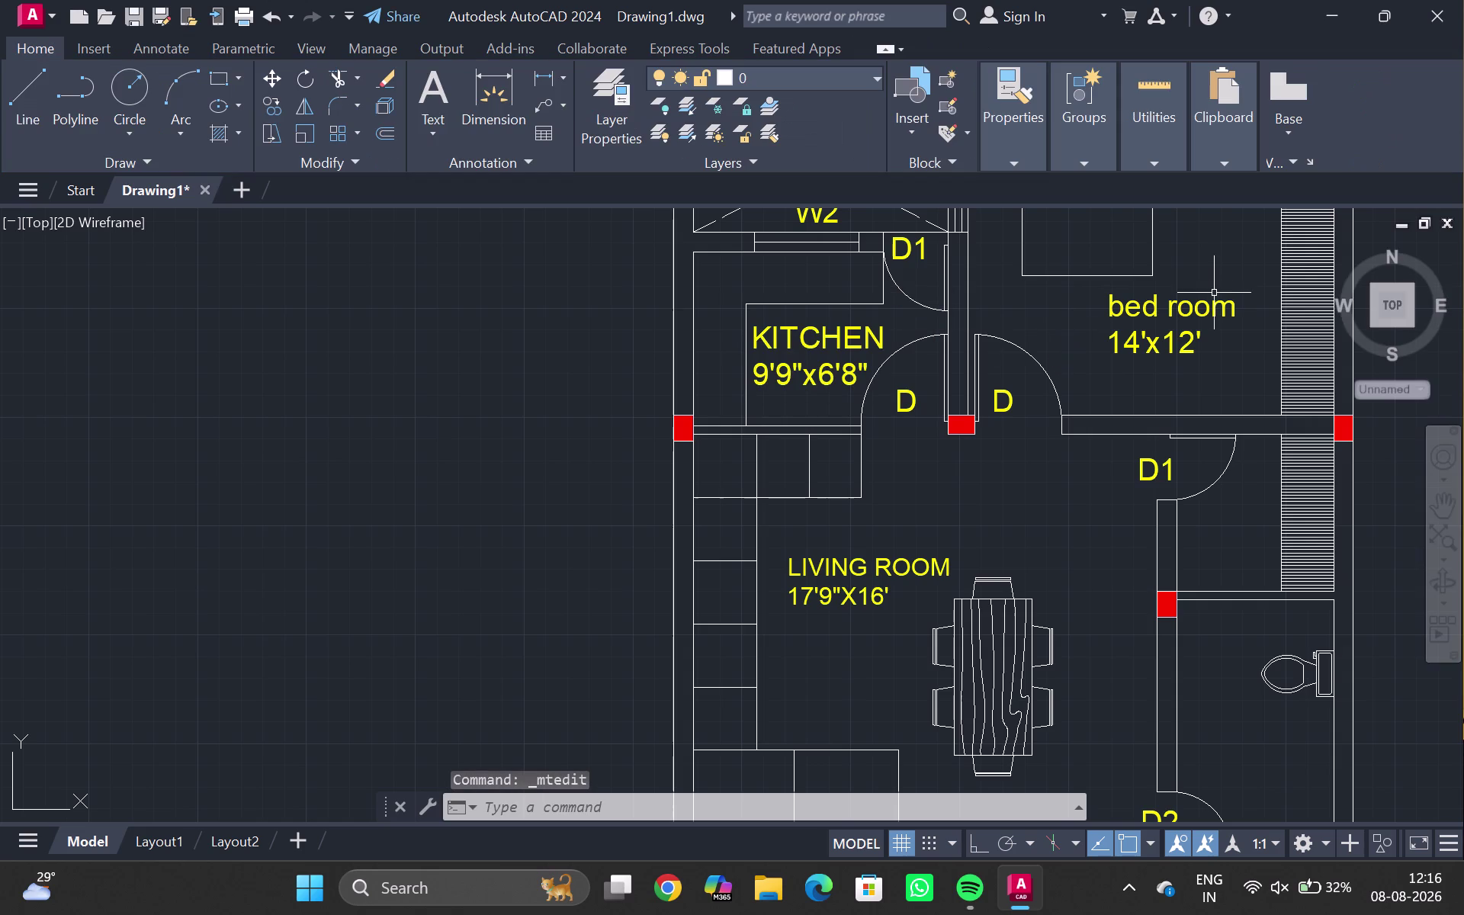
Replace 'bed room' with 'BED ROOM' in the second plan's 'bed room 14'x12'' label.
double_click(1213, 296)
triple_click(1212, 300)
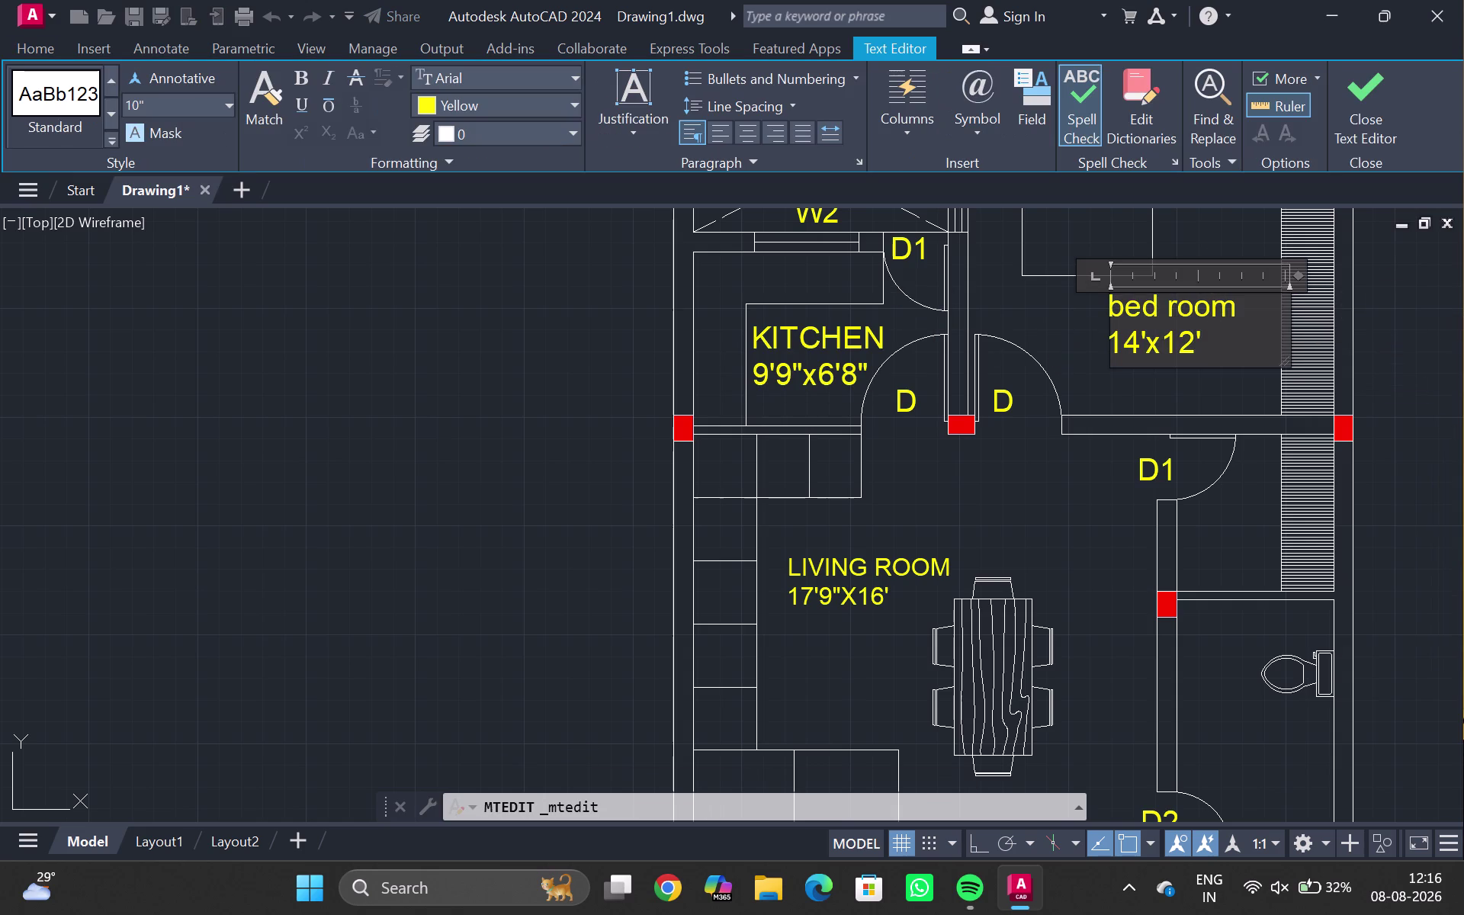
click(1233, 300)
key(BackSpace)
key(BackSpace)
key(BackSpace)
key(BackSpace)
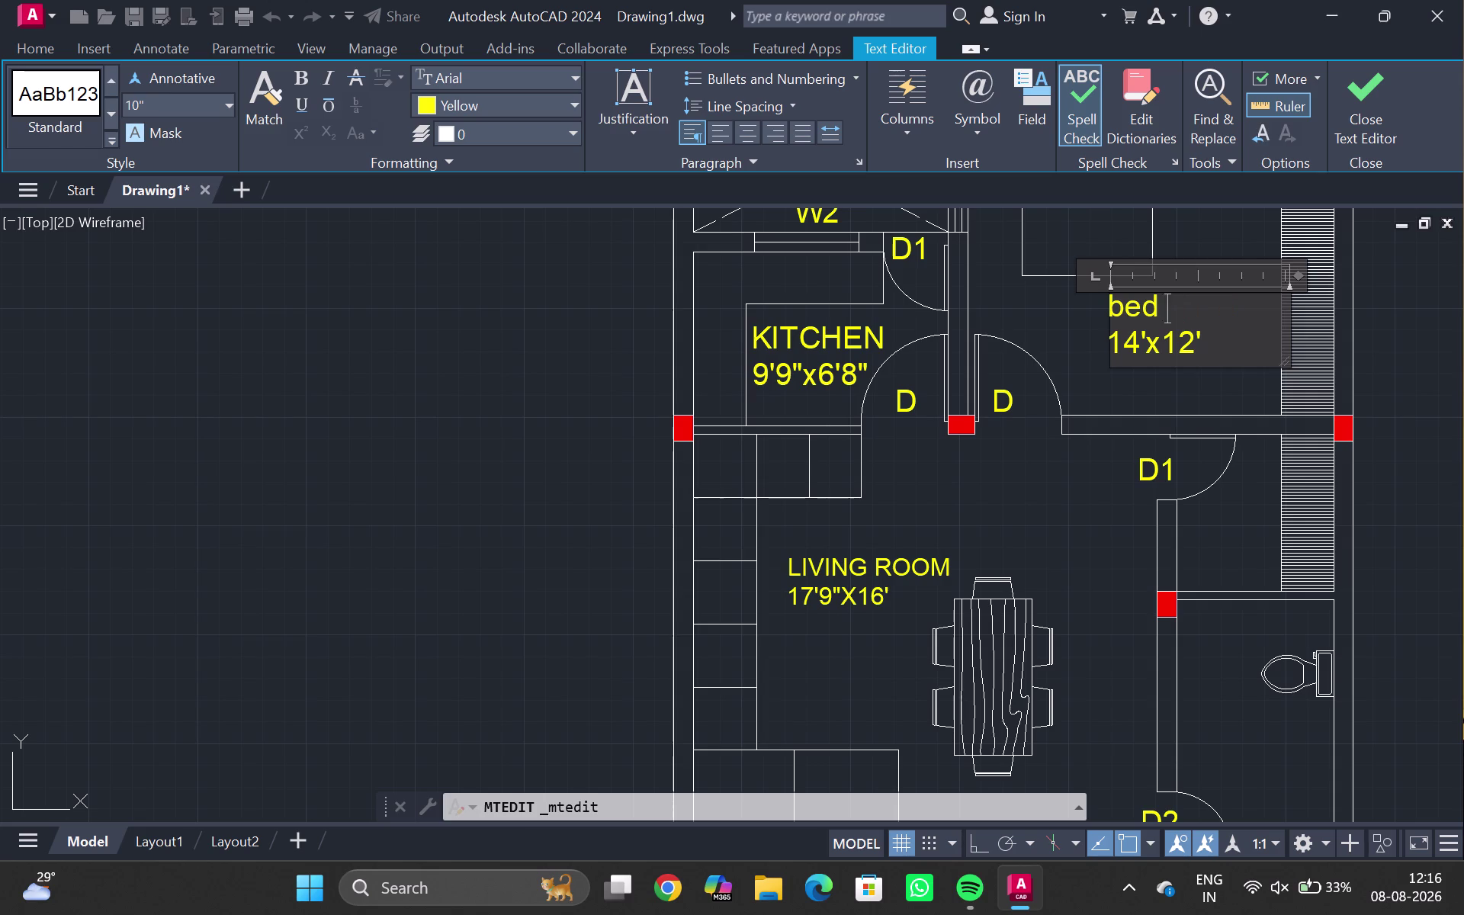
key(BackSpace)
key(BackSpace)
key(BackSpace)
key(BackSpace)
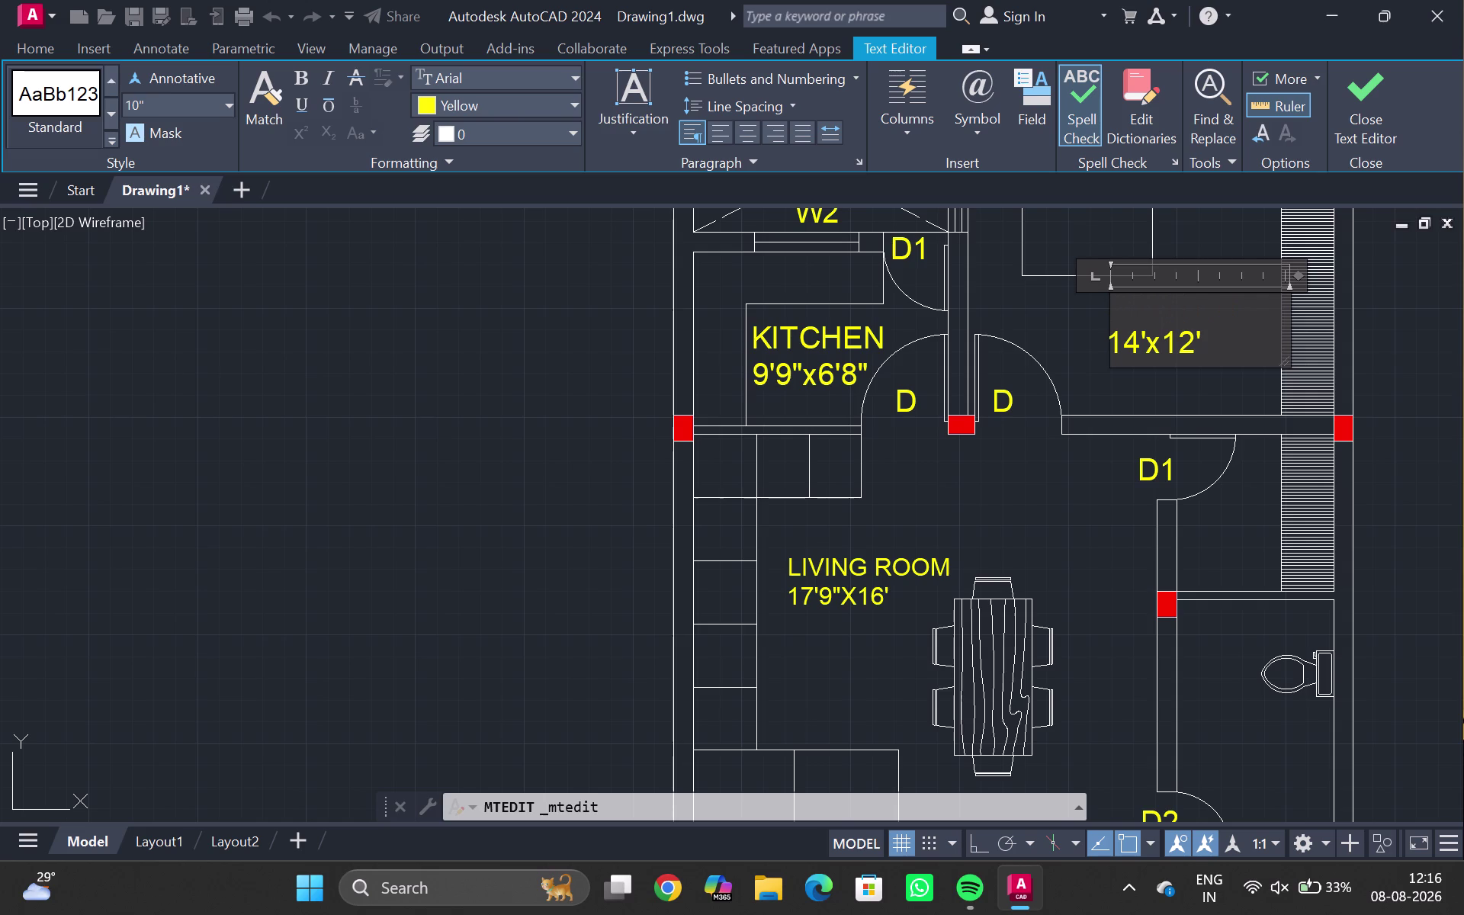
key(space)
text(BE)
text(D ROOM)
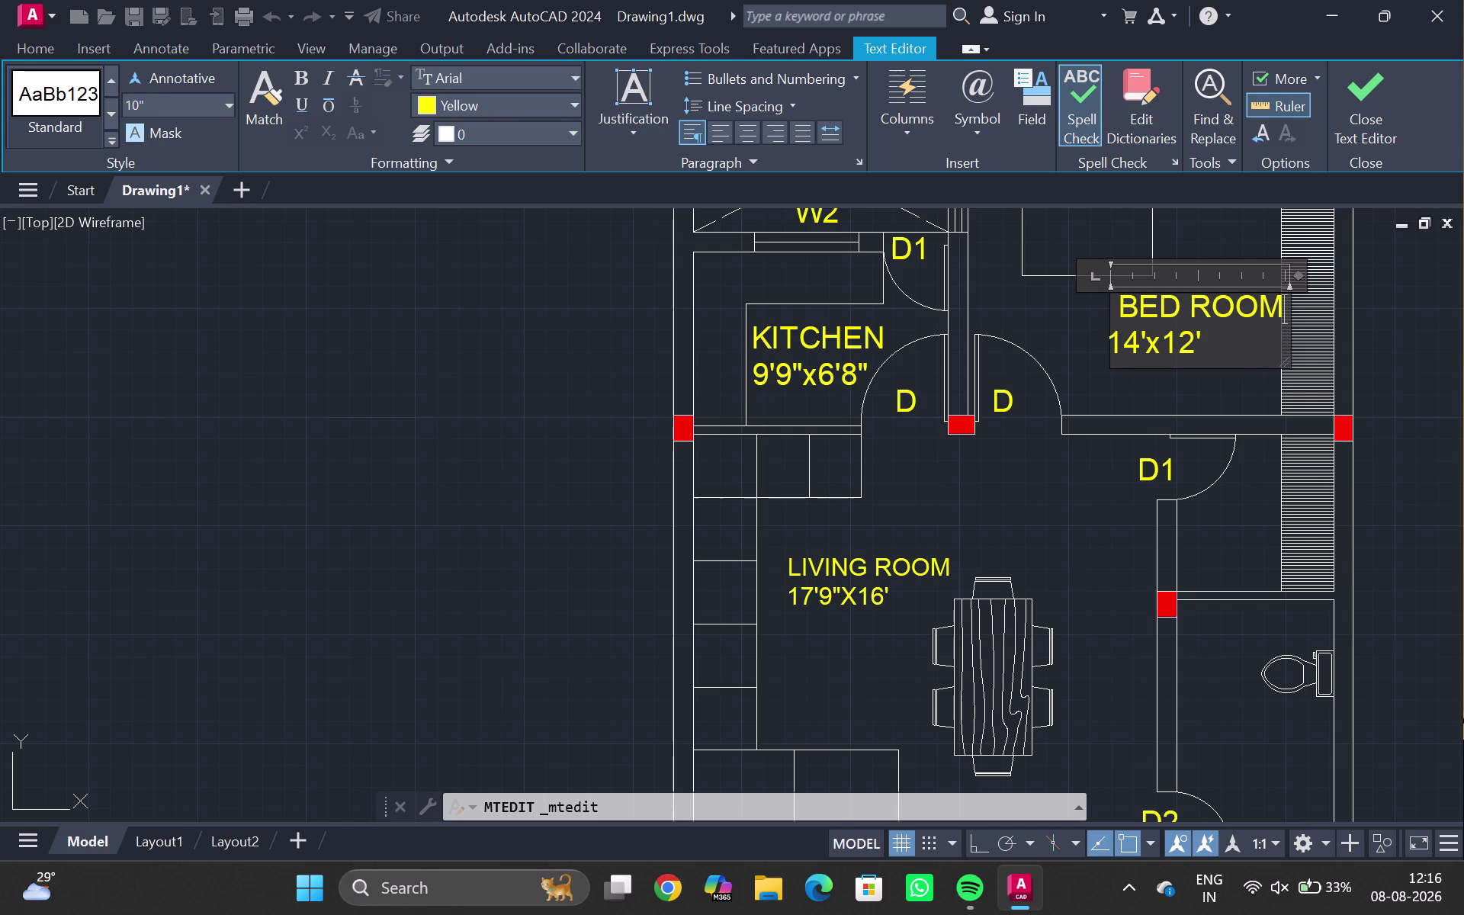
click(1026, 336)
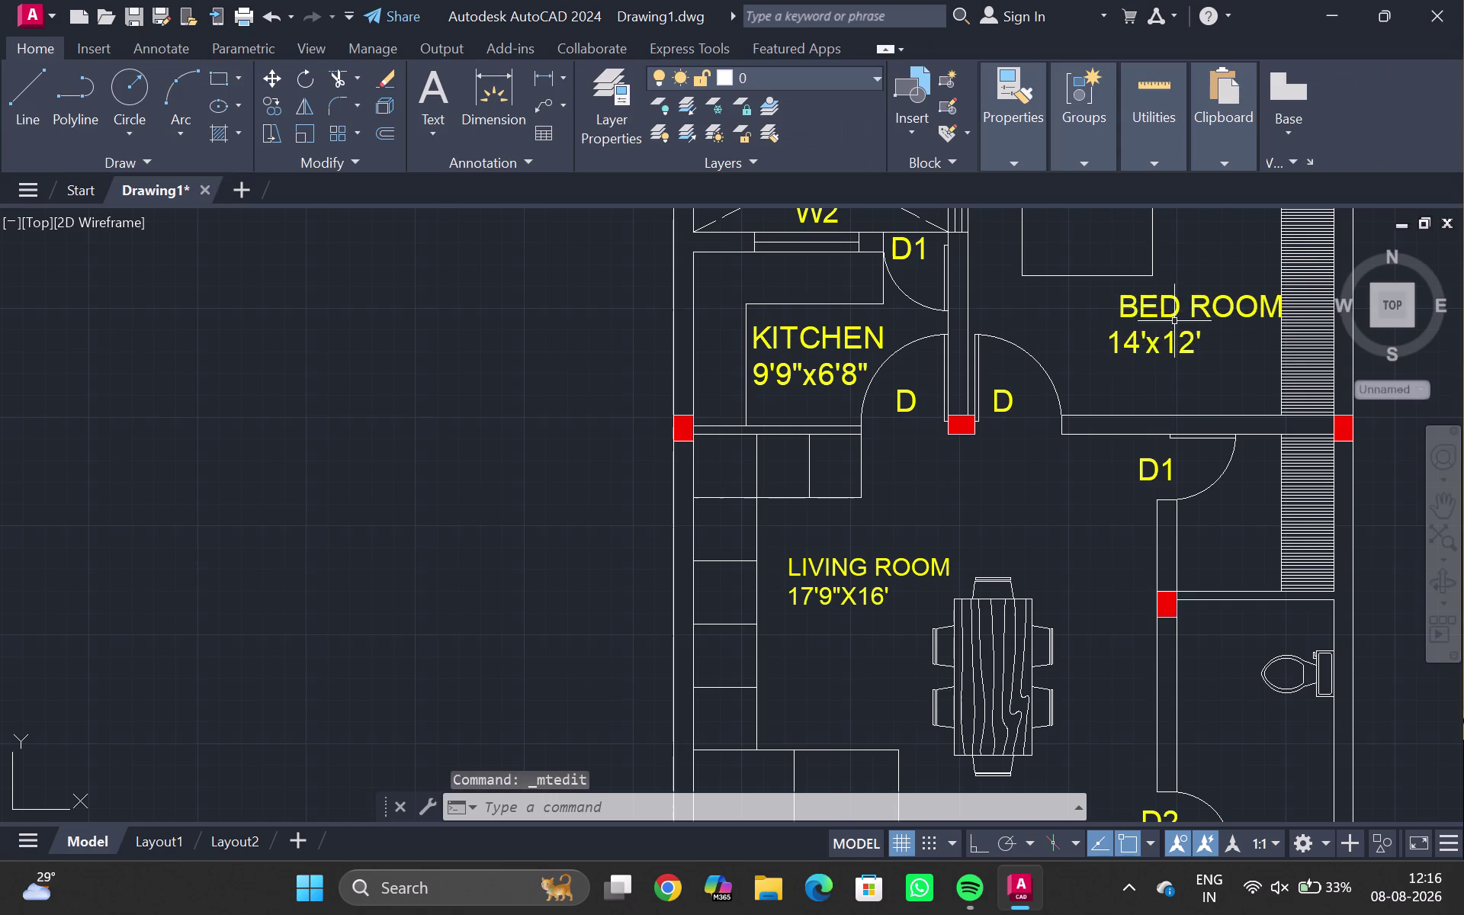
click(1174, 307)
Move the BED ROOM label a little left within the bedroom using M.
key(comma)
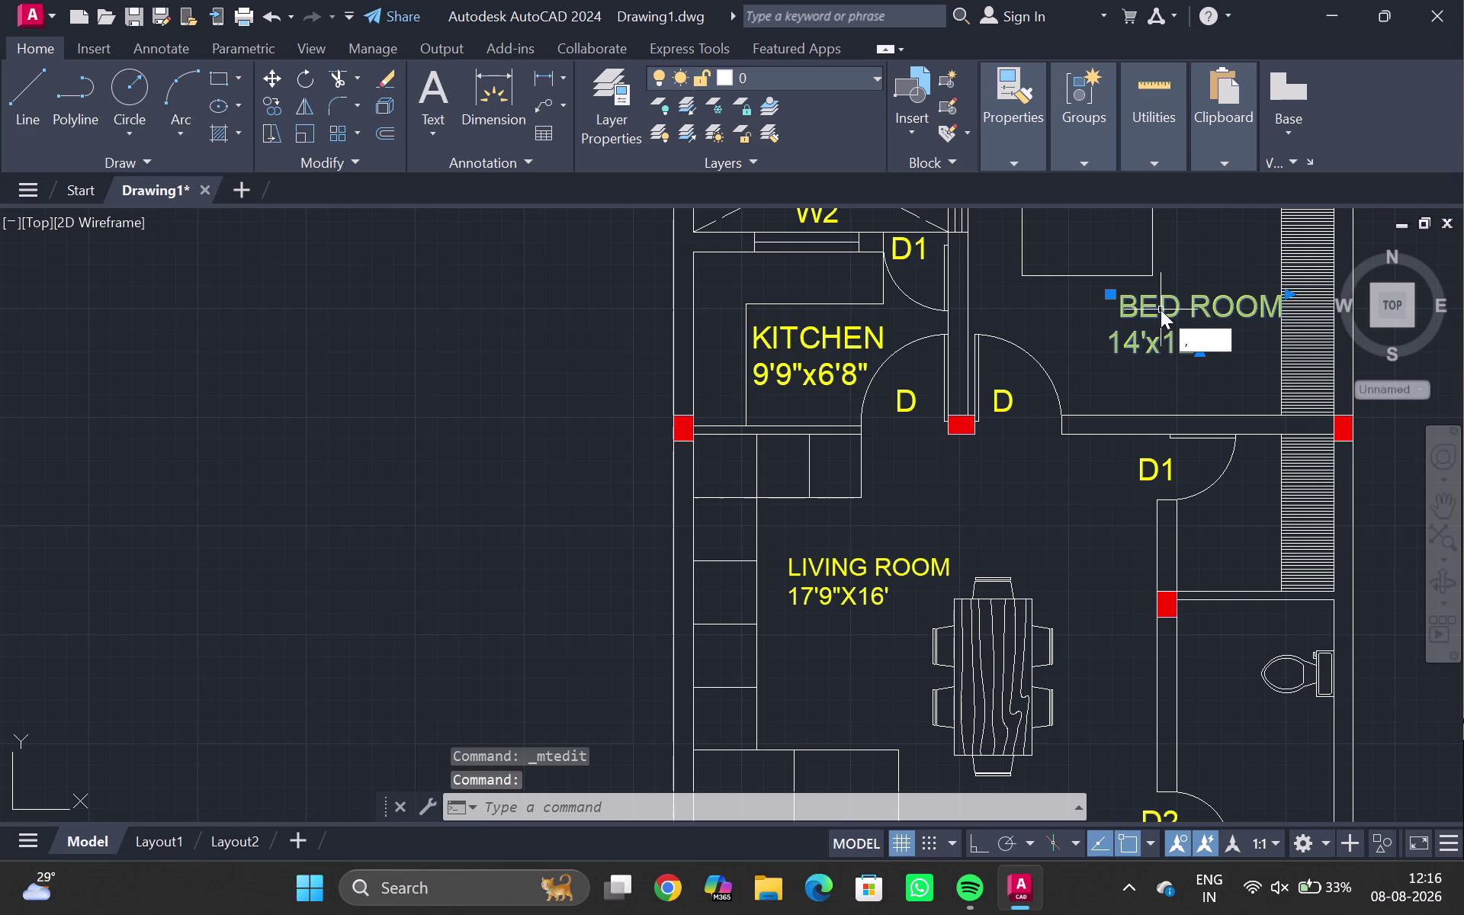
key(BackSpace)
key(m)
key(Return)
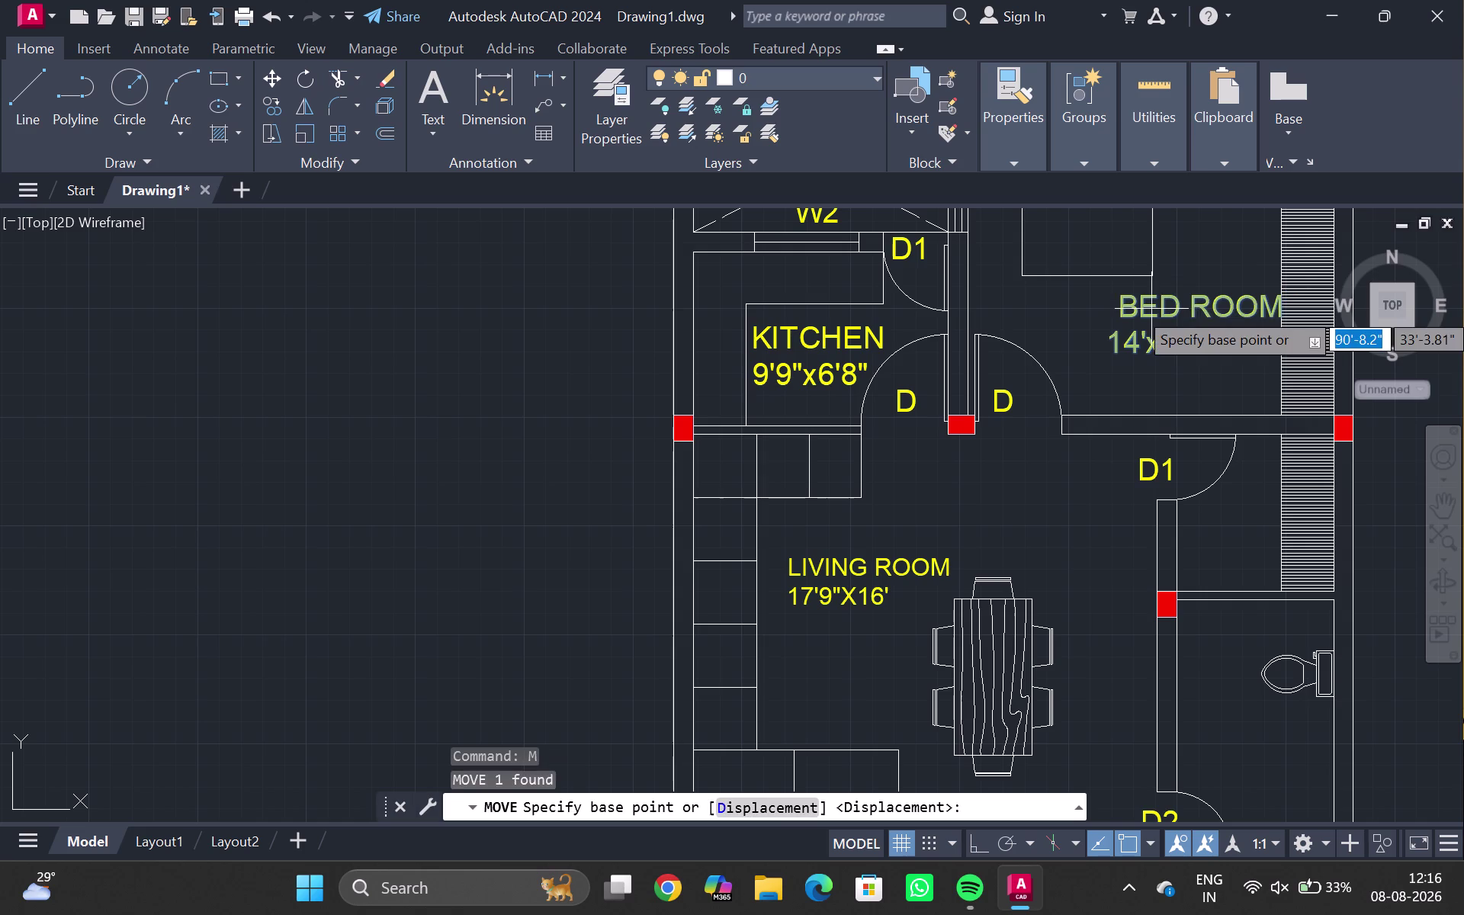
click(1151, 309)
click(1111, 314)
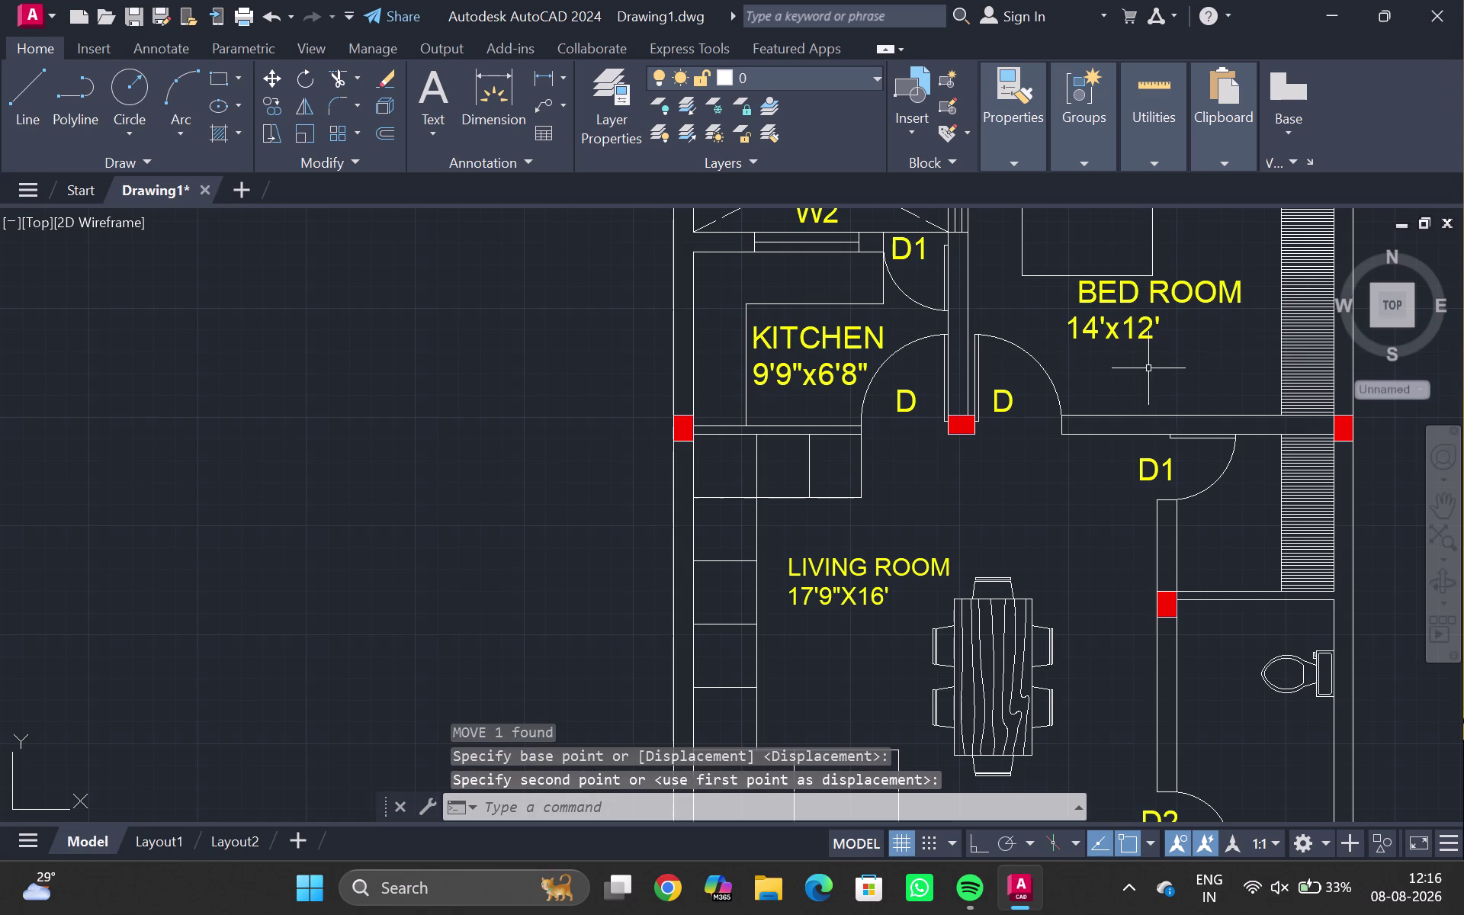
key(Escape)
Pan back to the first plan and select its TOILET label.
scroll(down, 3)
middle_drag(1128, 421, 1090, 304)
scroll(up, 3)
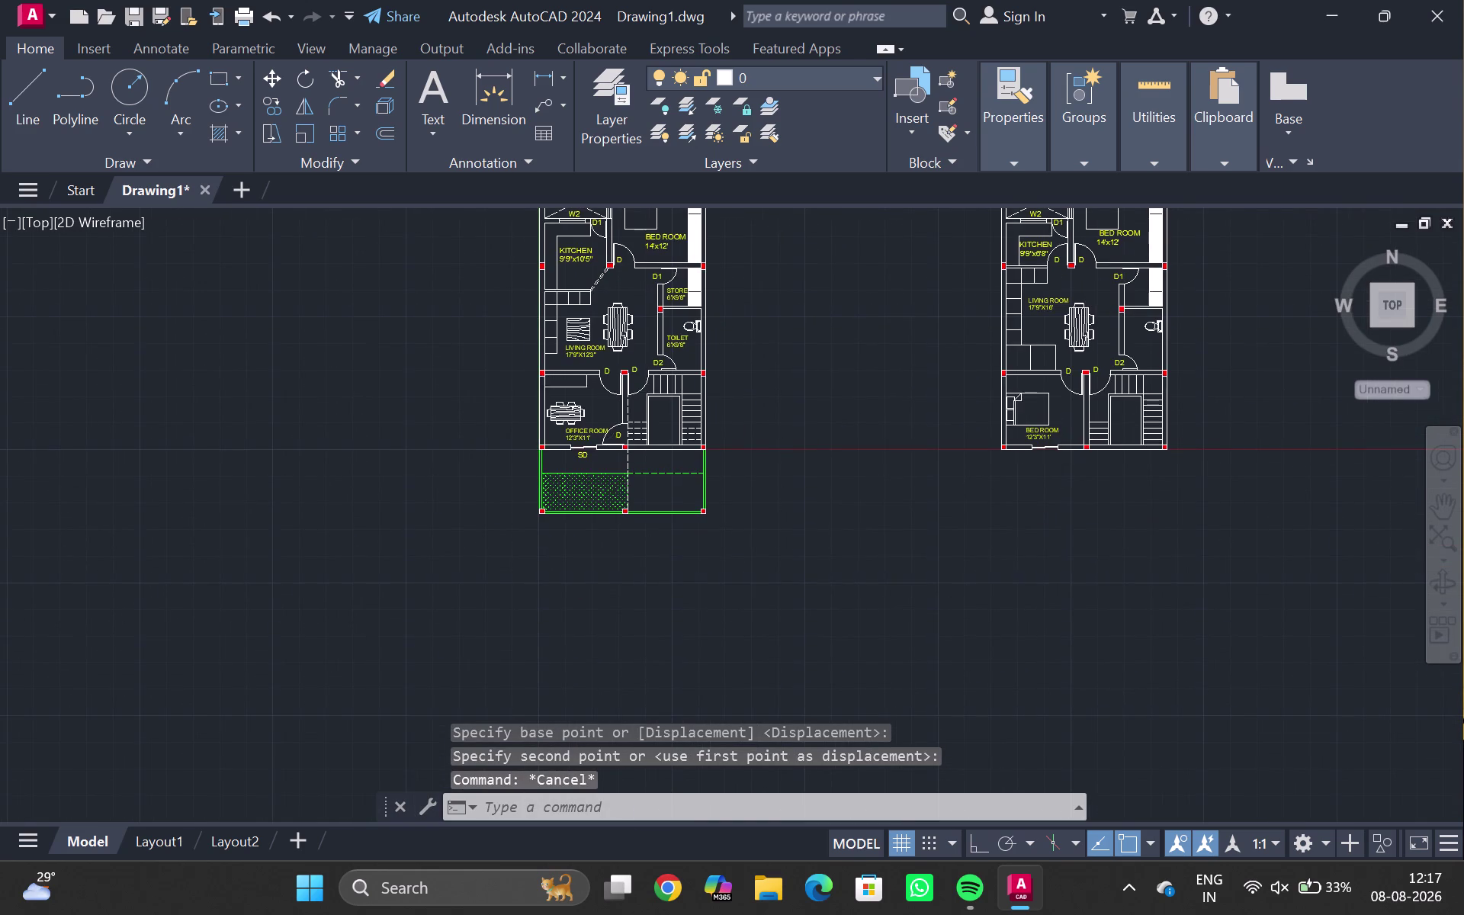
middle_drag(1075, 417, 944, 599)
scroll(up, 3)
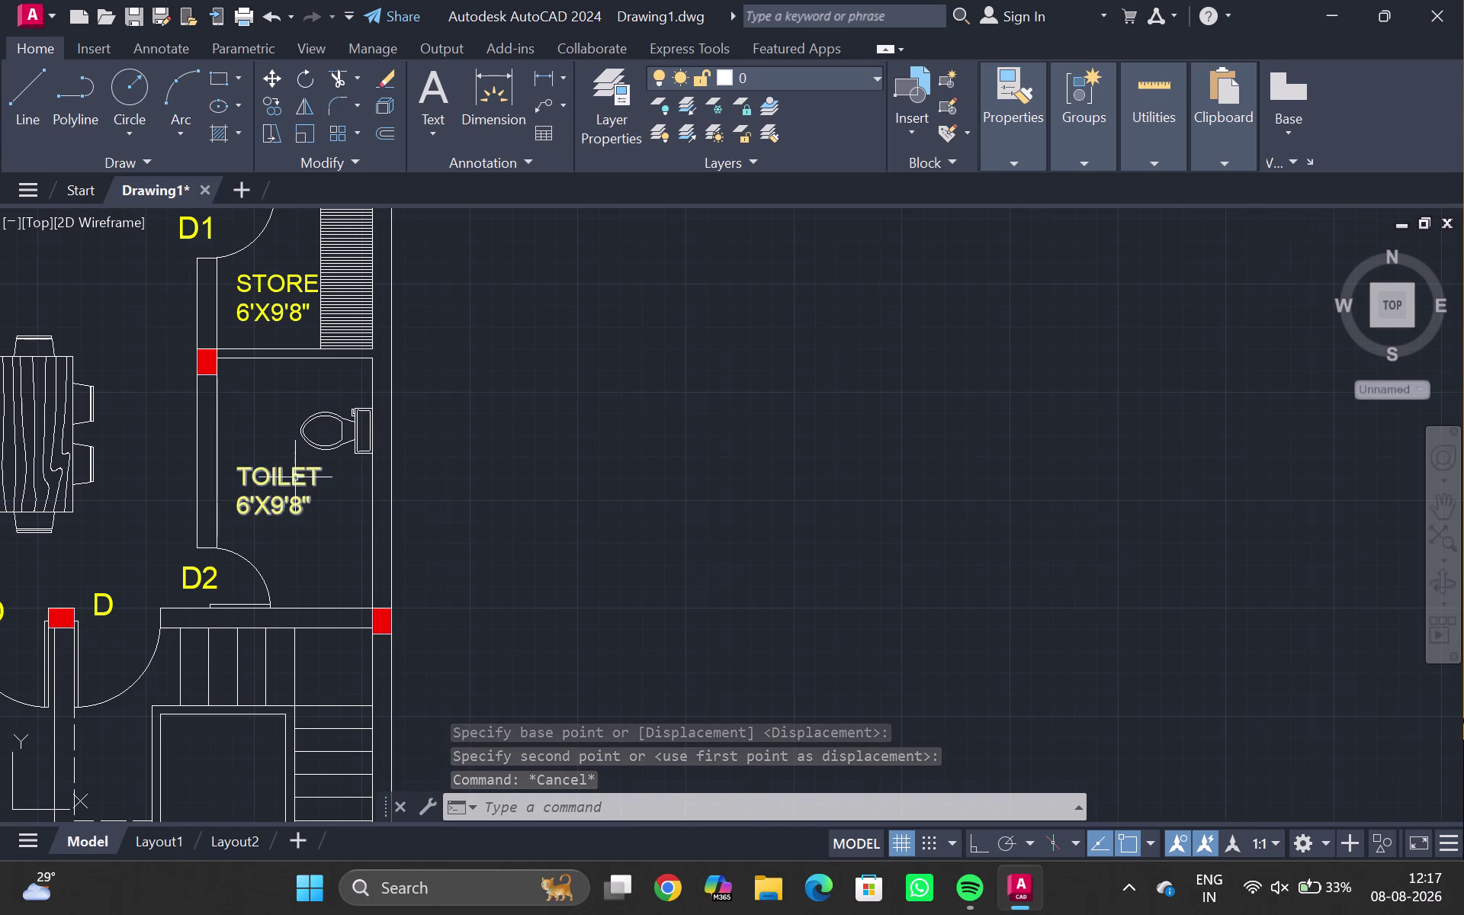
click(295, 478)
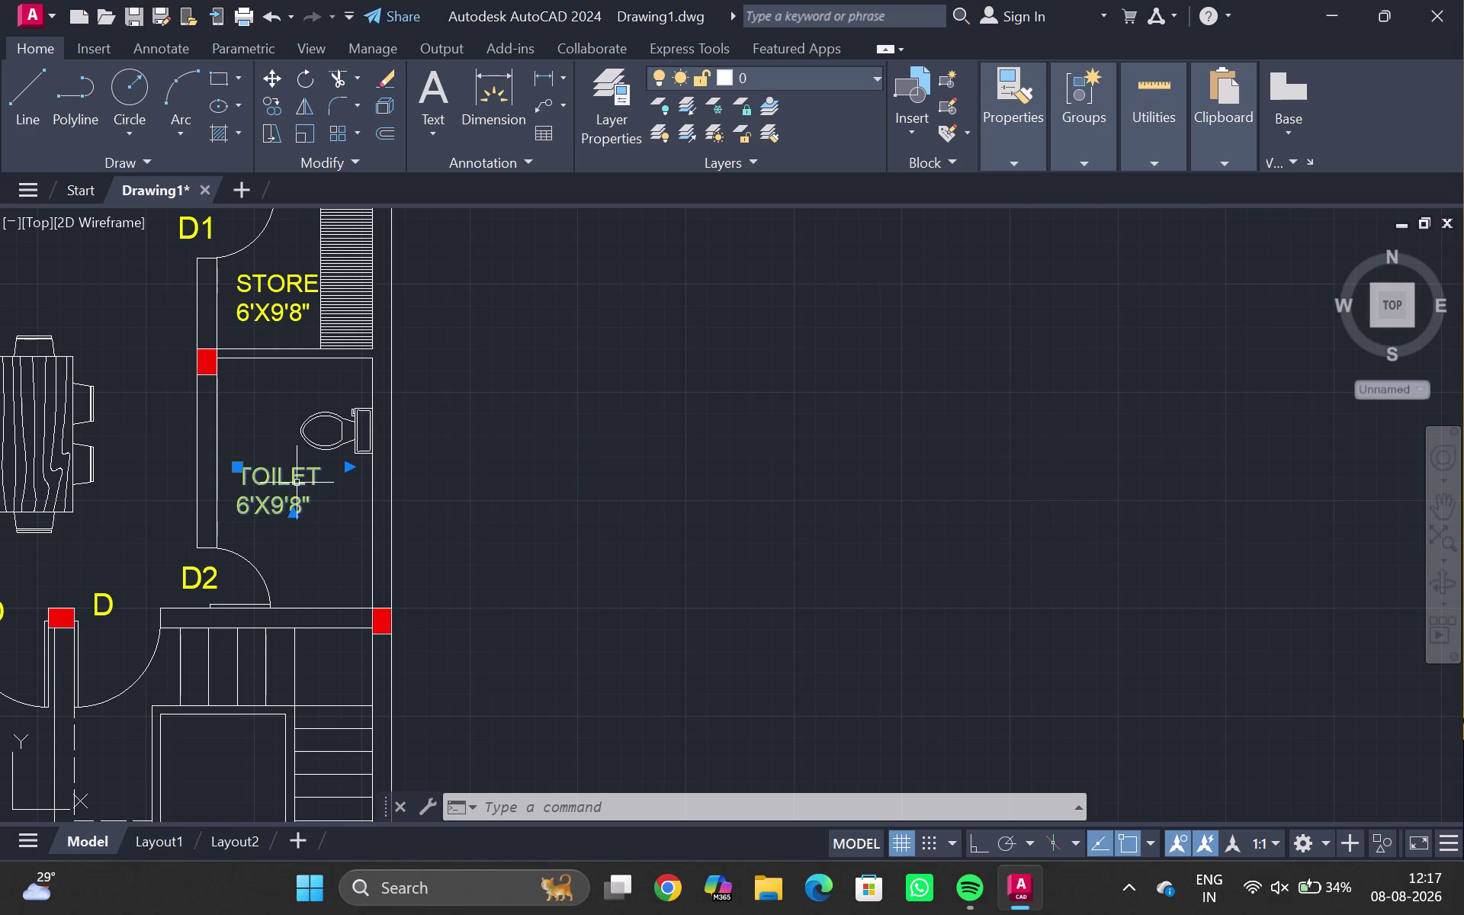
Copy the TOILET 6'X9'8" label into the second plan's toilet room.
click(291, 477)
key(m)
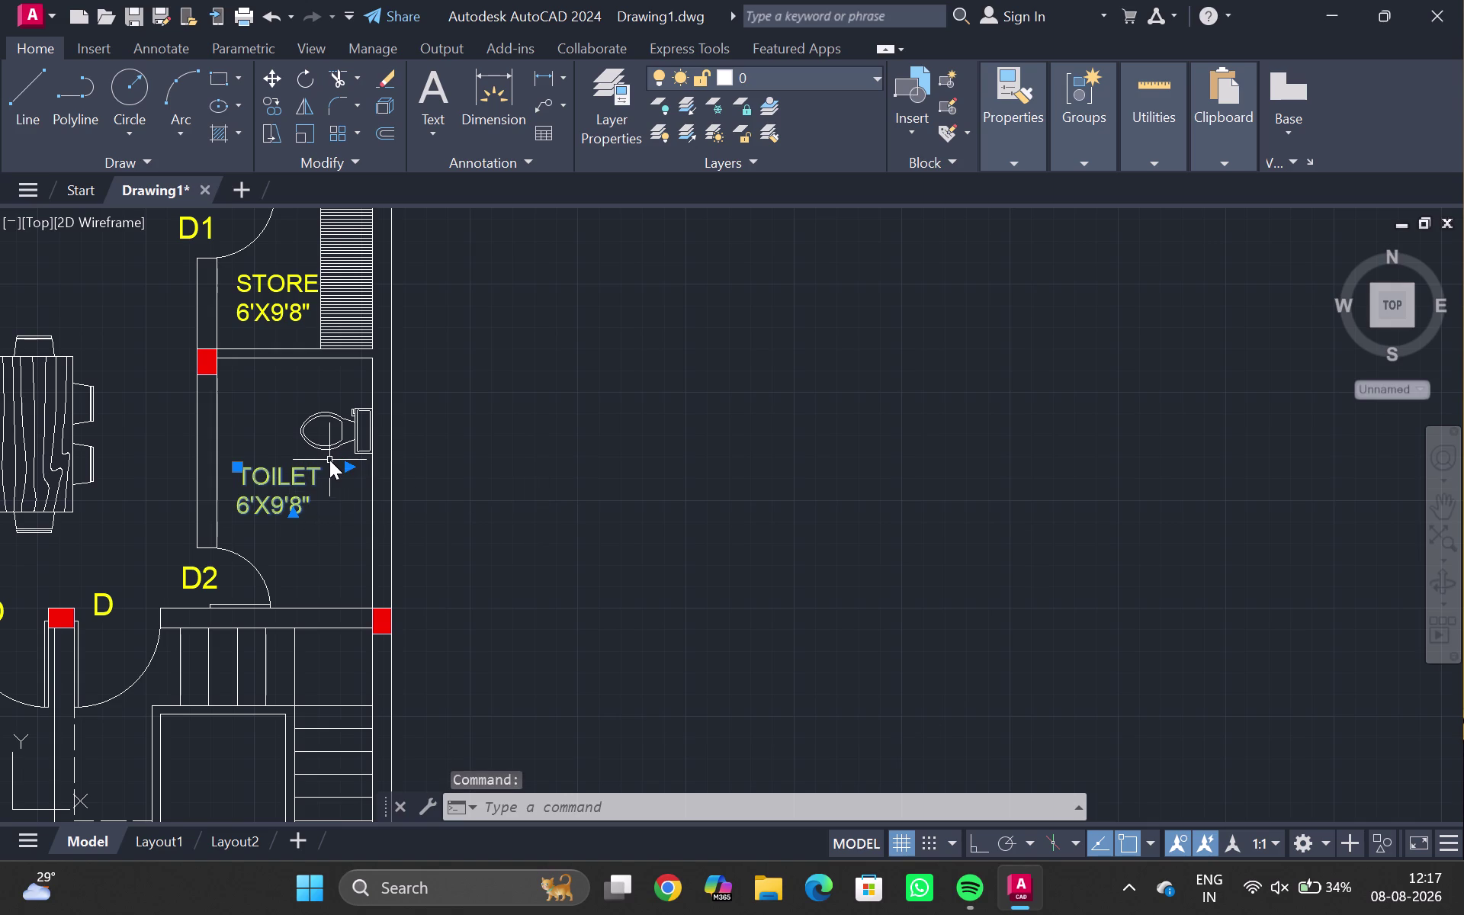
key(BackSpace)
text(C)
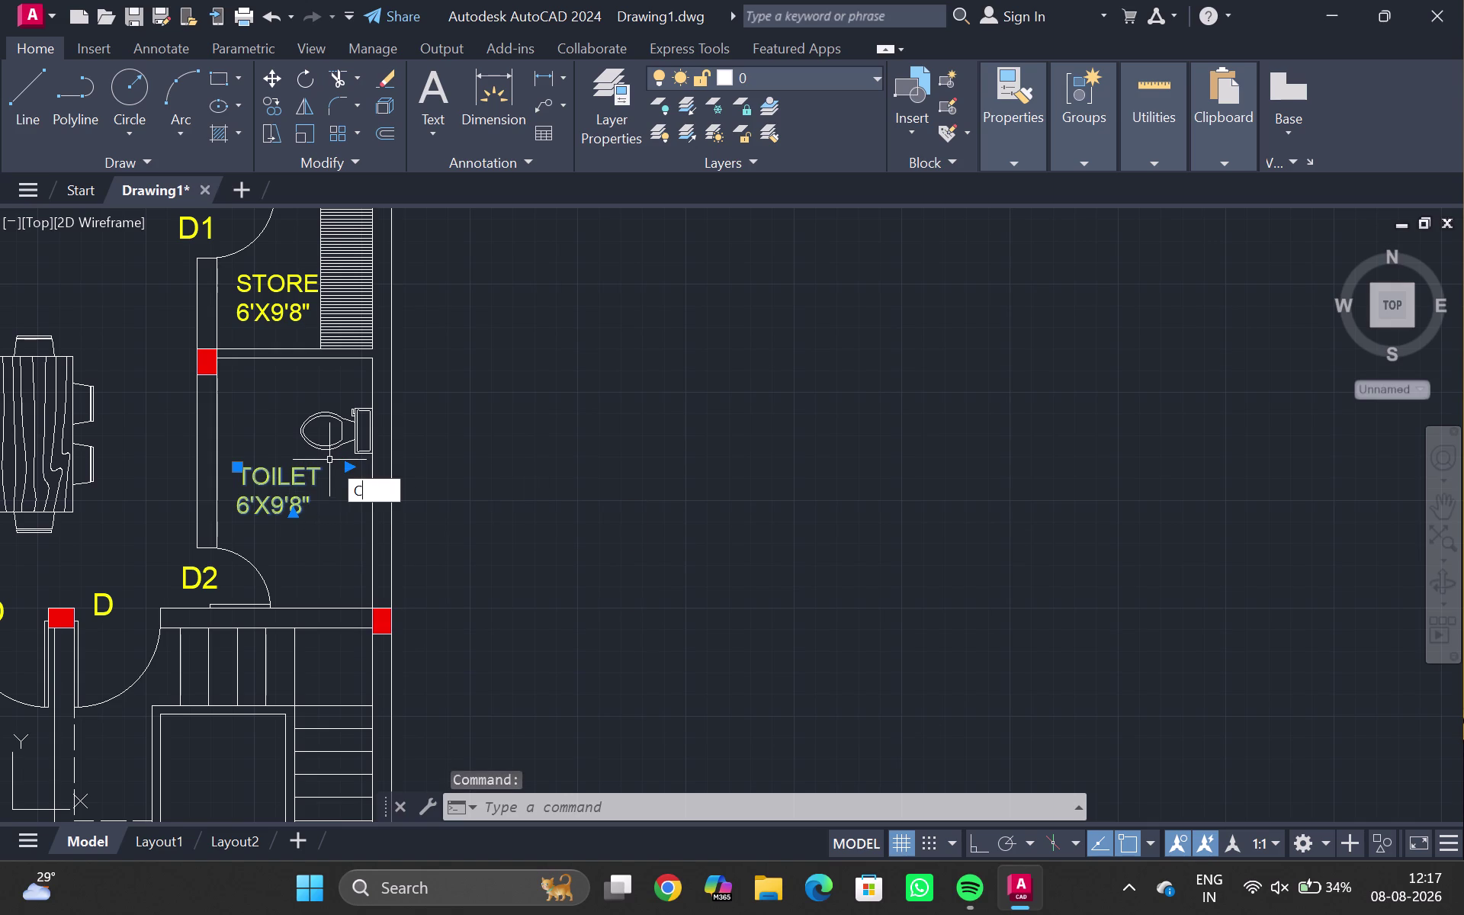
text(O)
key(Return)
click(257, 468)
scroll(down, 3)
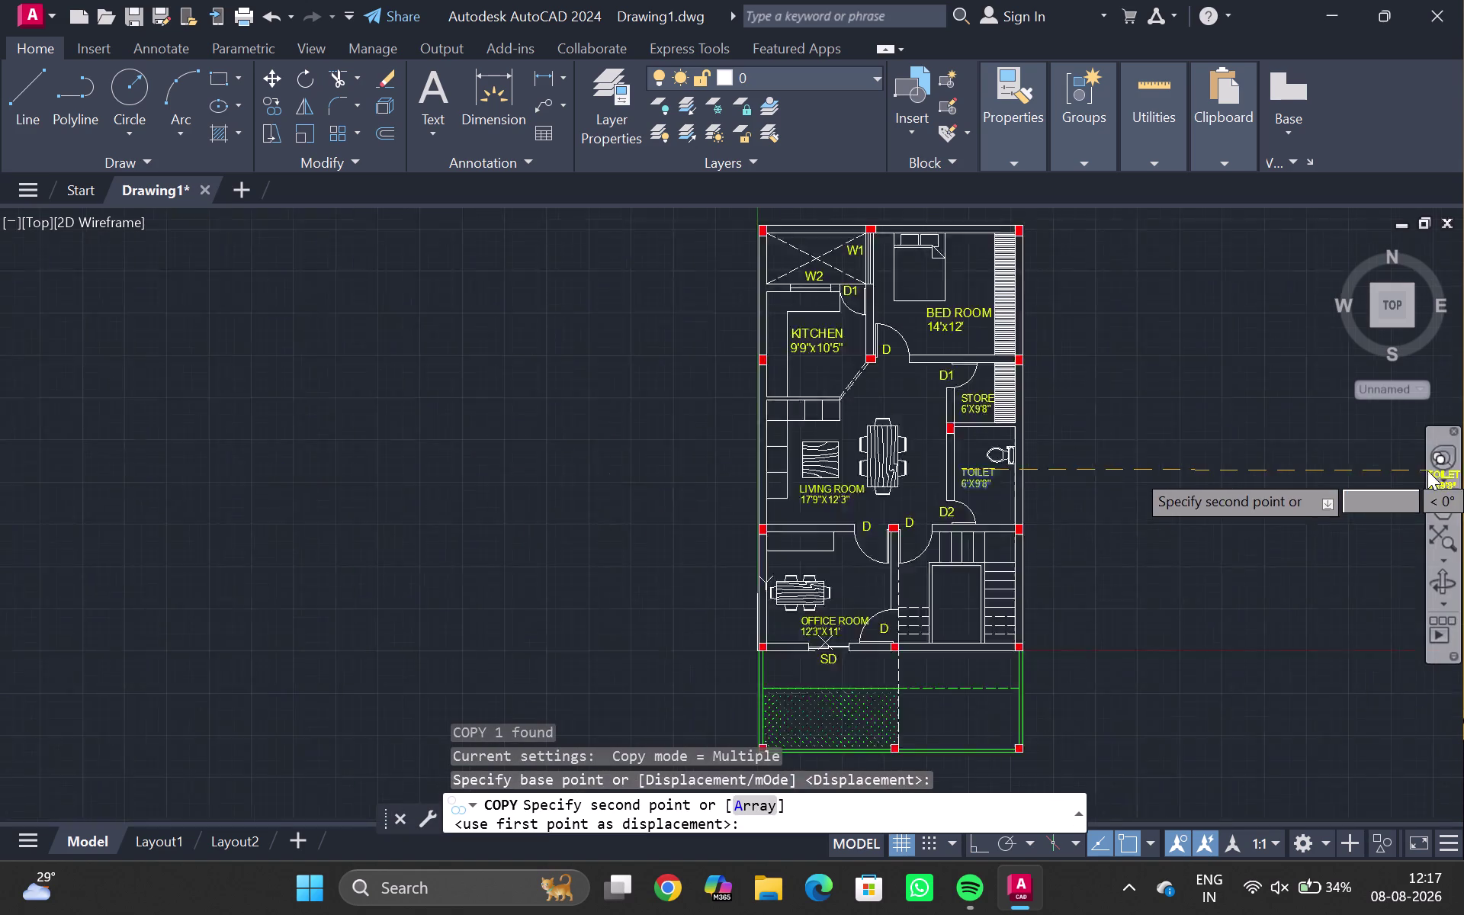
scroll(down, 3)
middle_drag(1430, 469, 554, 453)
scroll(up, 3)
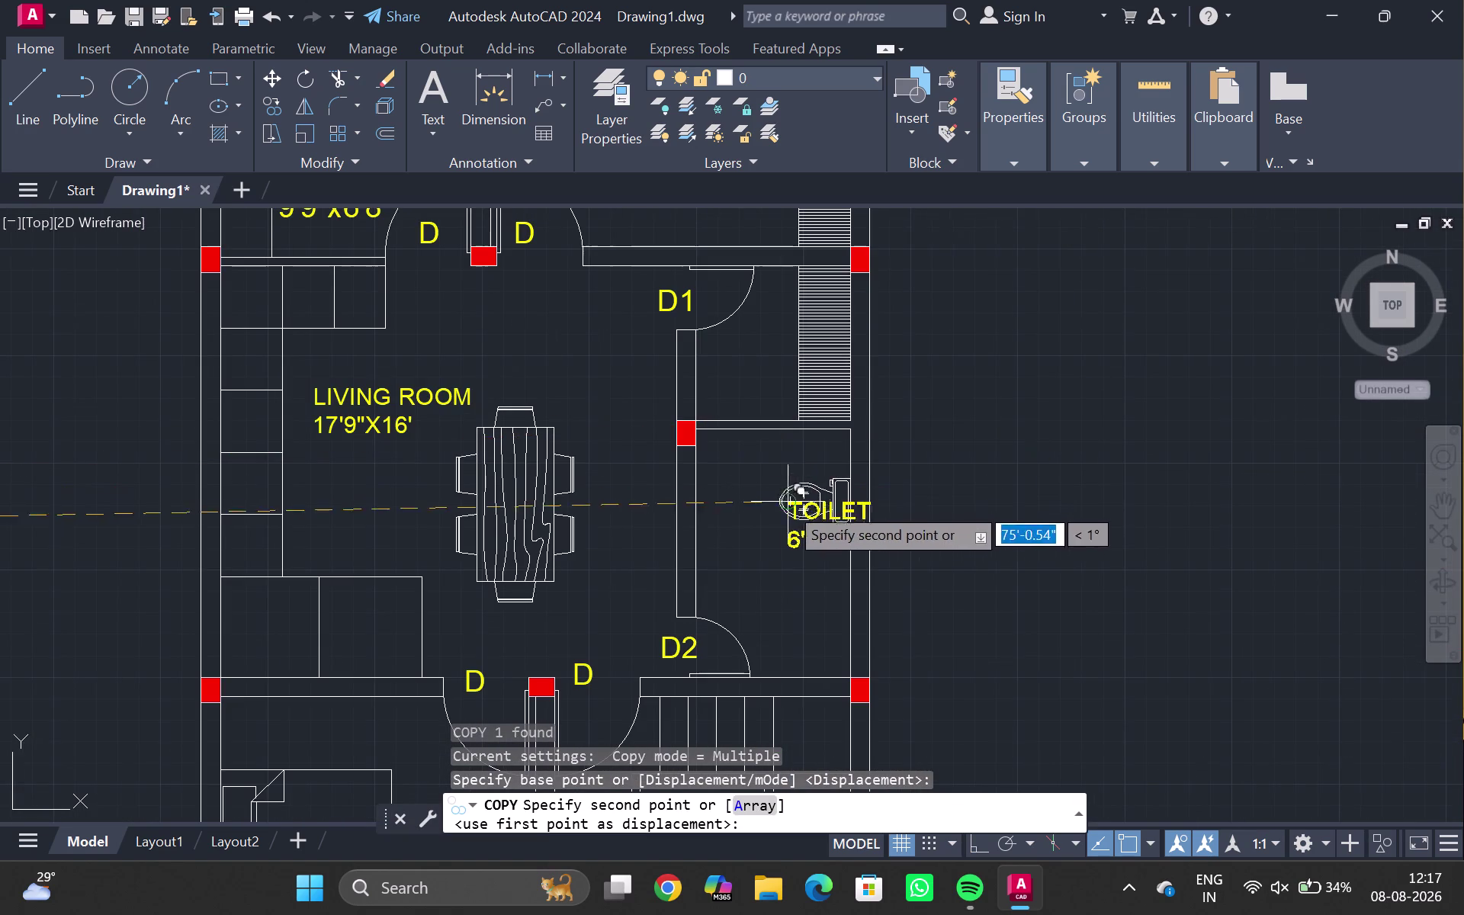
click(730, 546)
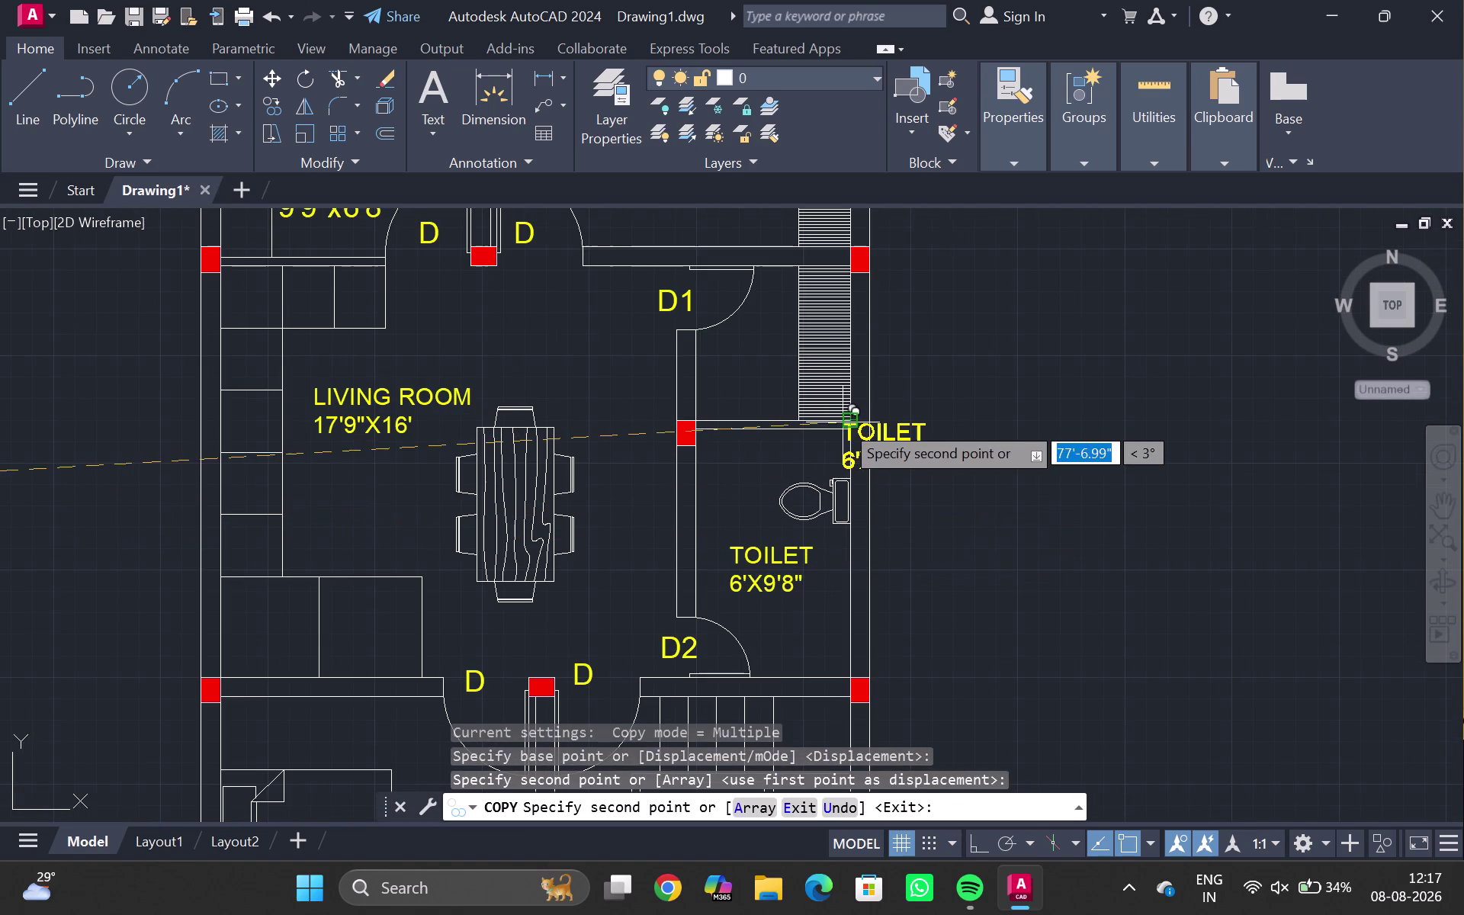
key(Escape)
Start selecting lines of the striped strip beside the toilet.
middle_click(815, 346)
click(815, 346)
scroll(up, 3)
drag(749, 254, 848, 562)
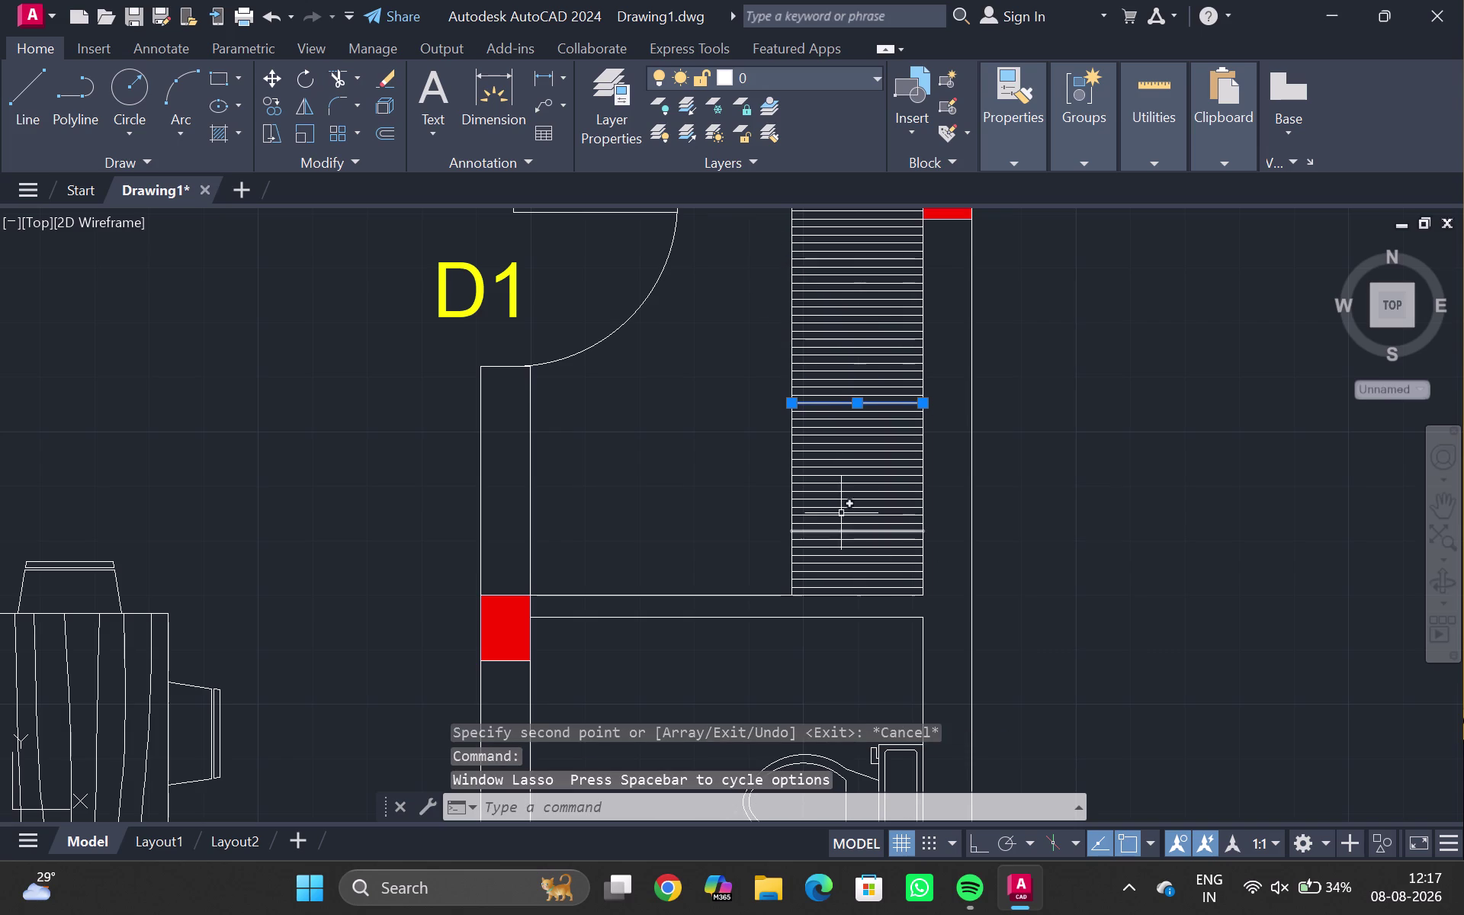
Lasso the striped strip lines beside door D1 and delete them.
middle_drag(808, 354, 687, 547)
drag(639, 397, 753, 394)
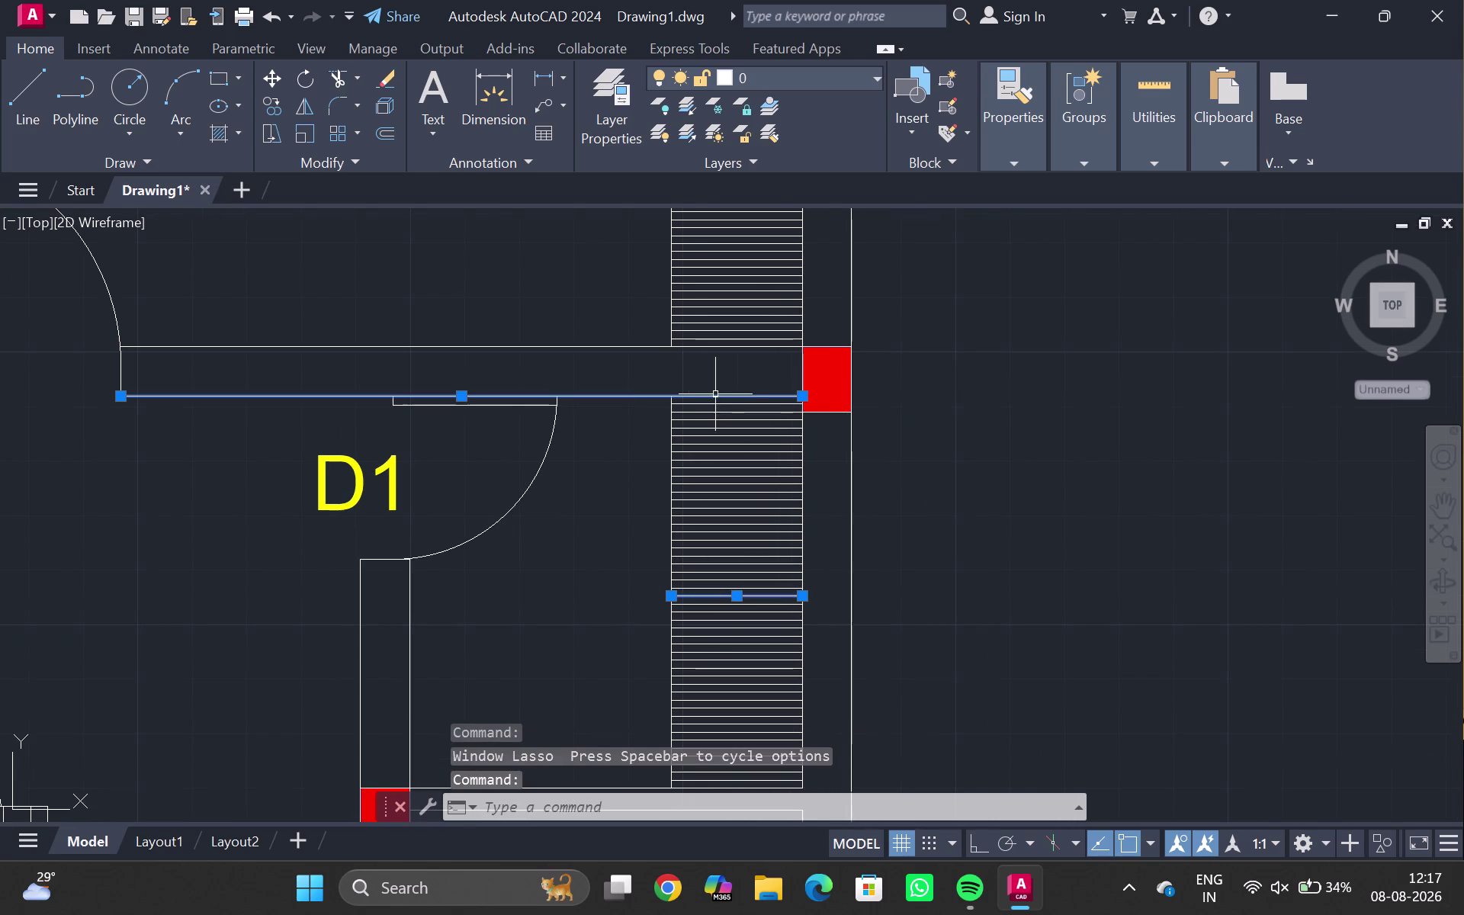
drag(753, 394, 772, 393)
key(Escape)
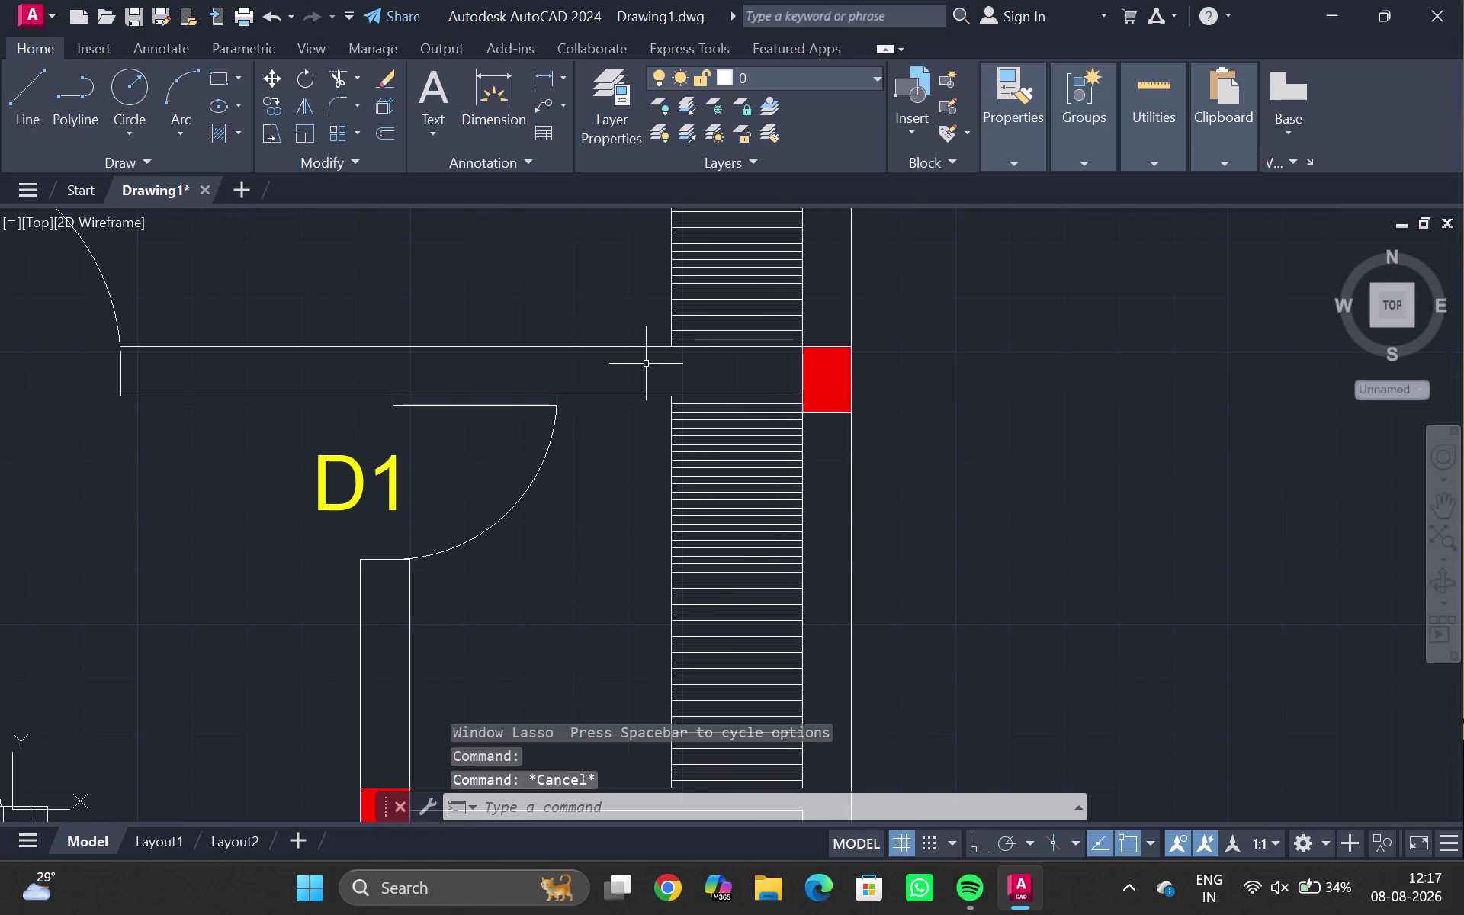
drag(644, 364, 559, 733)
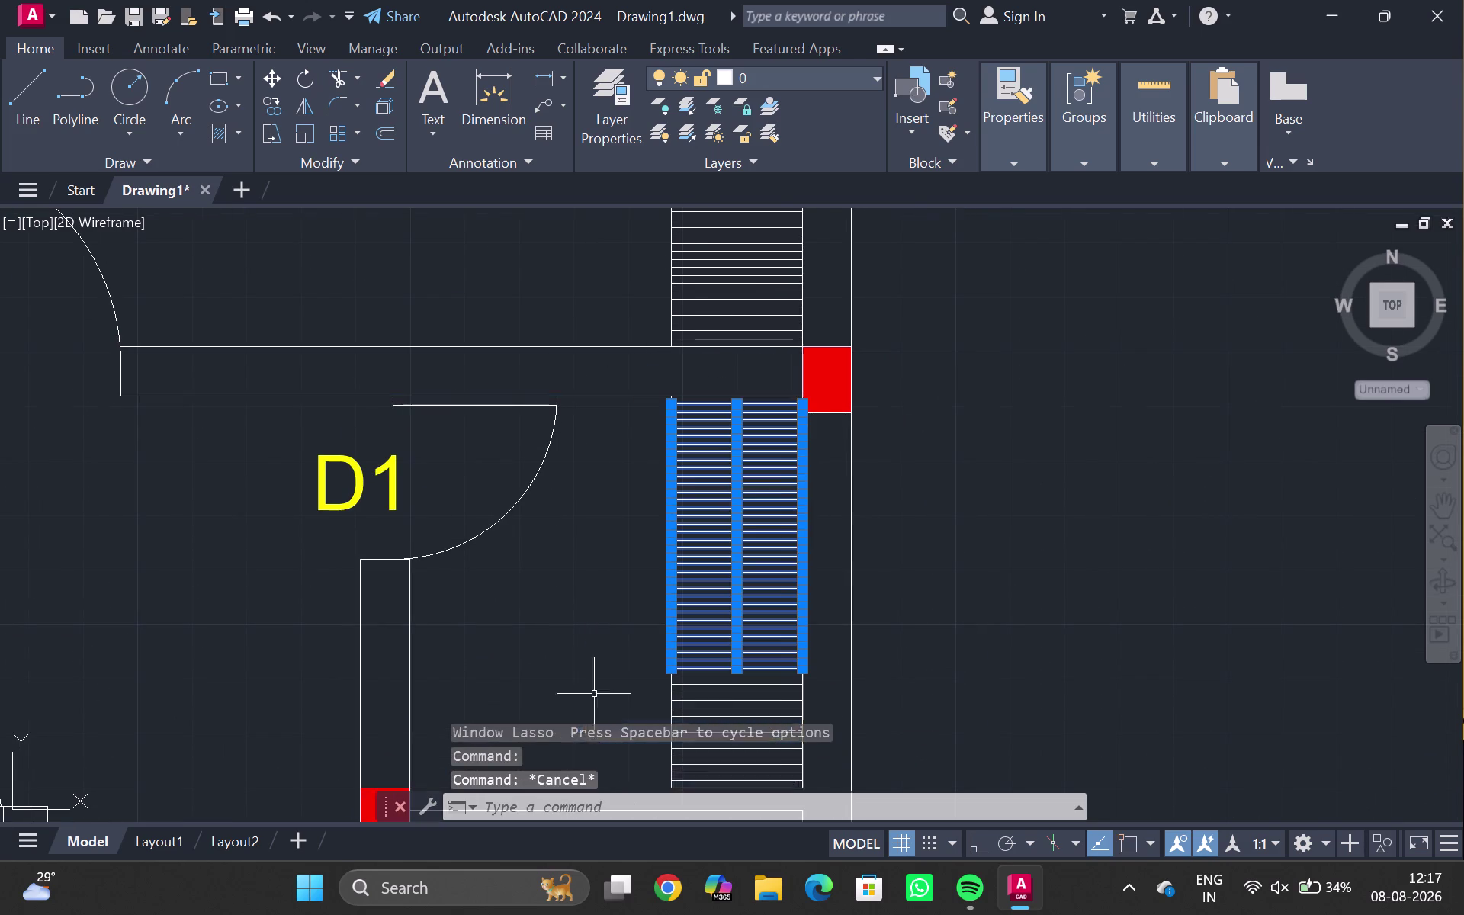
middle_drag(736, 506, 676, 289)
drag(550, 463, 708, 596)
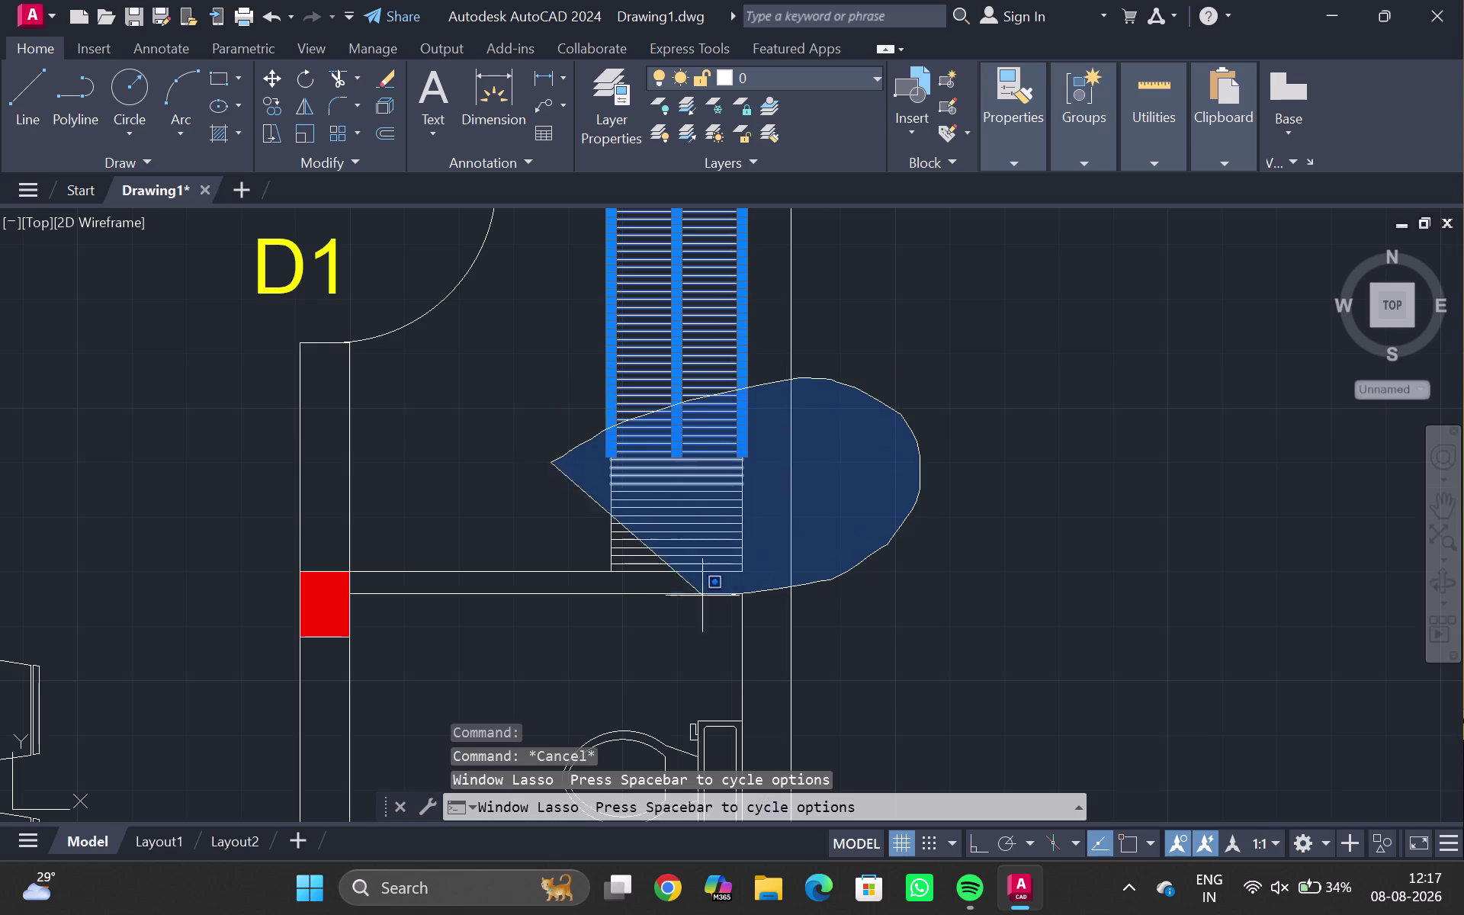
drag(709, 596, 570, 548)
key(Delete)
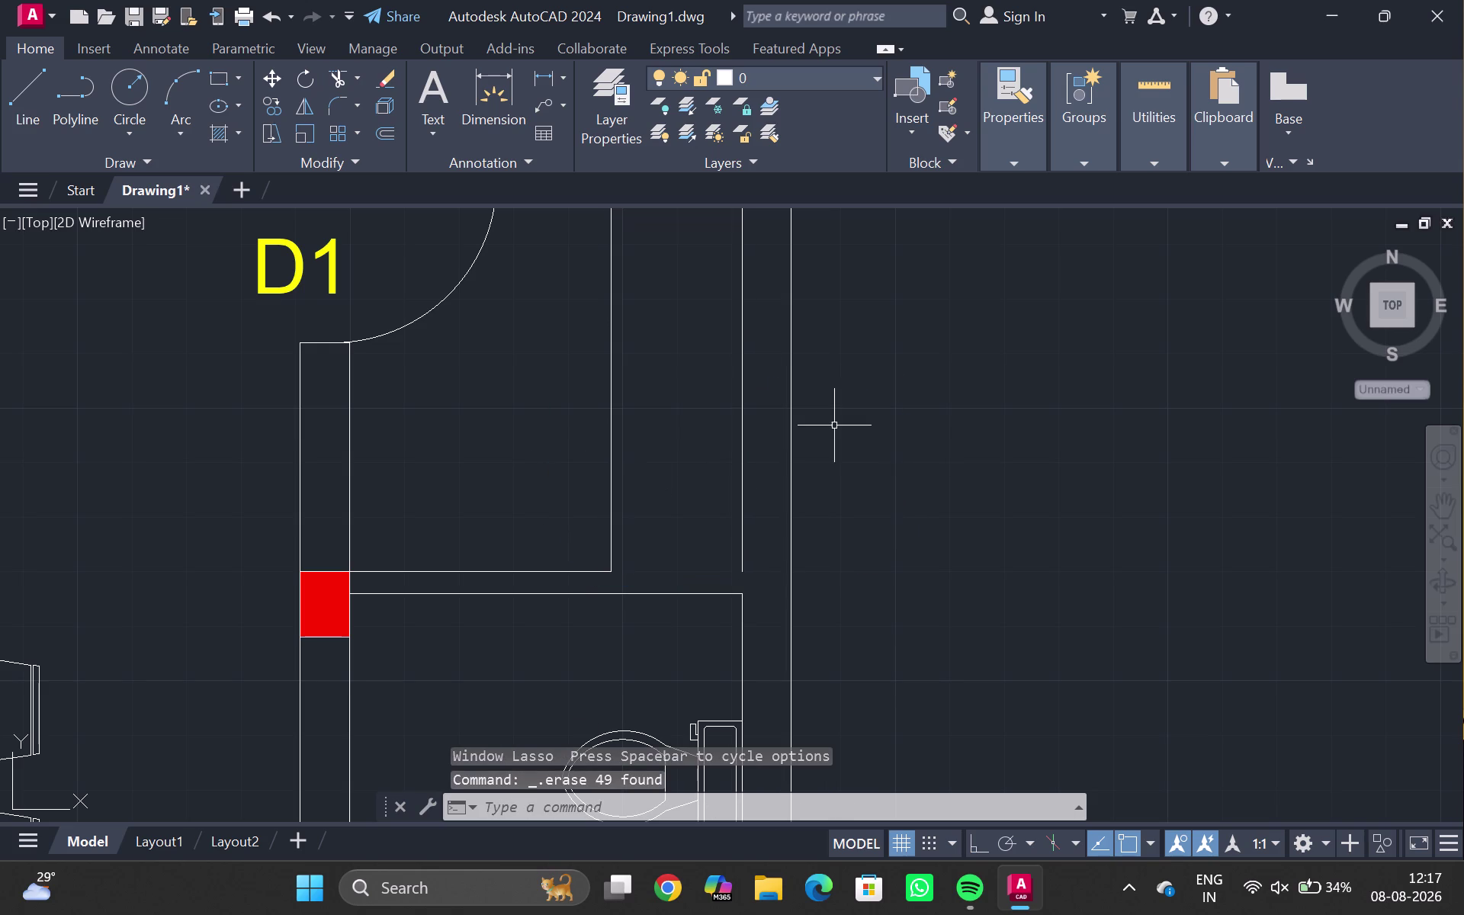
Delete the leftover short wall line in the cleared room.
scroll(down, 3)
middle_drag(710, 405, 707, 414)
scroll(up, 3)
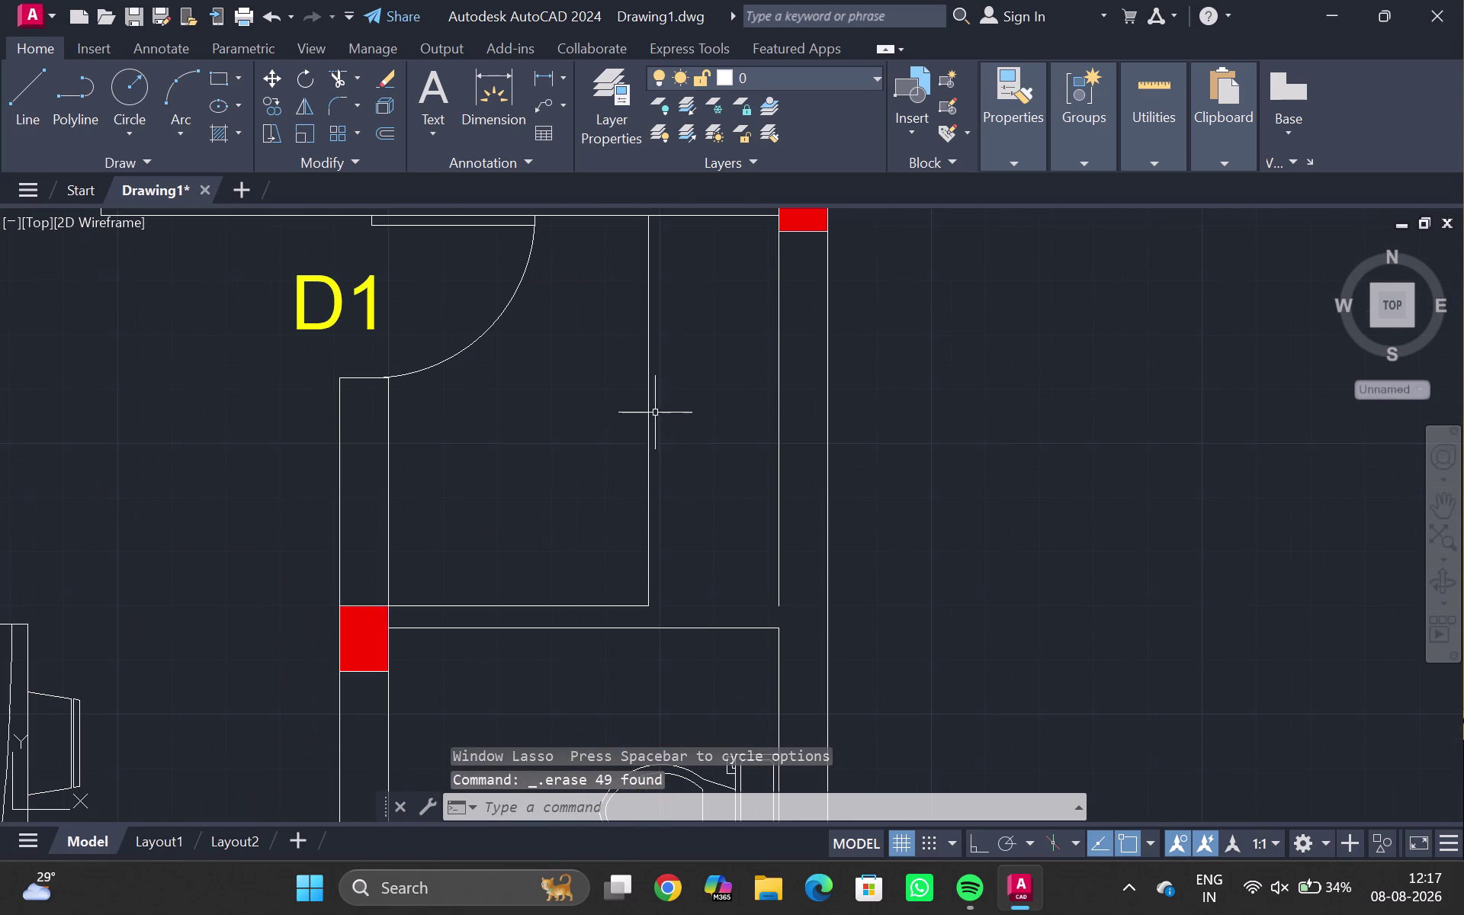
click(650, 411)
key(Delete)
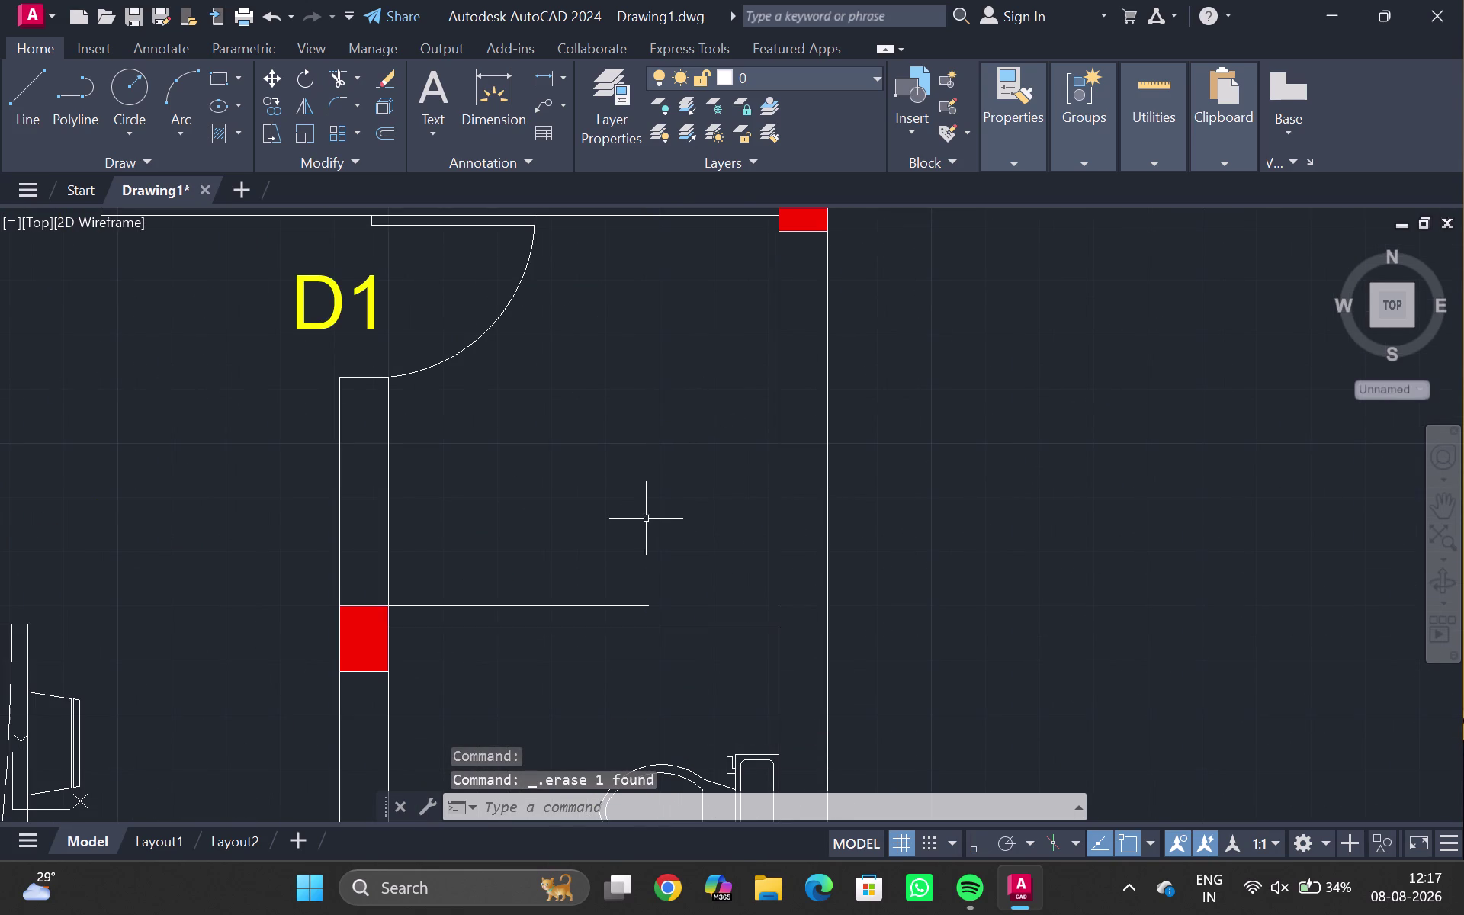
Extend the room's lower wall line to meet the right wall using EX.
key(e)
key(x)
key(Return)
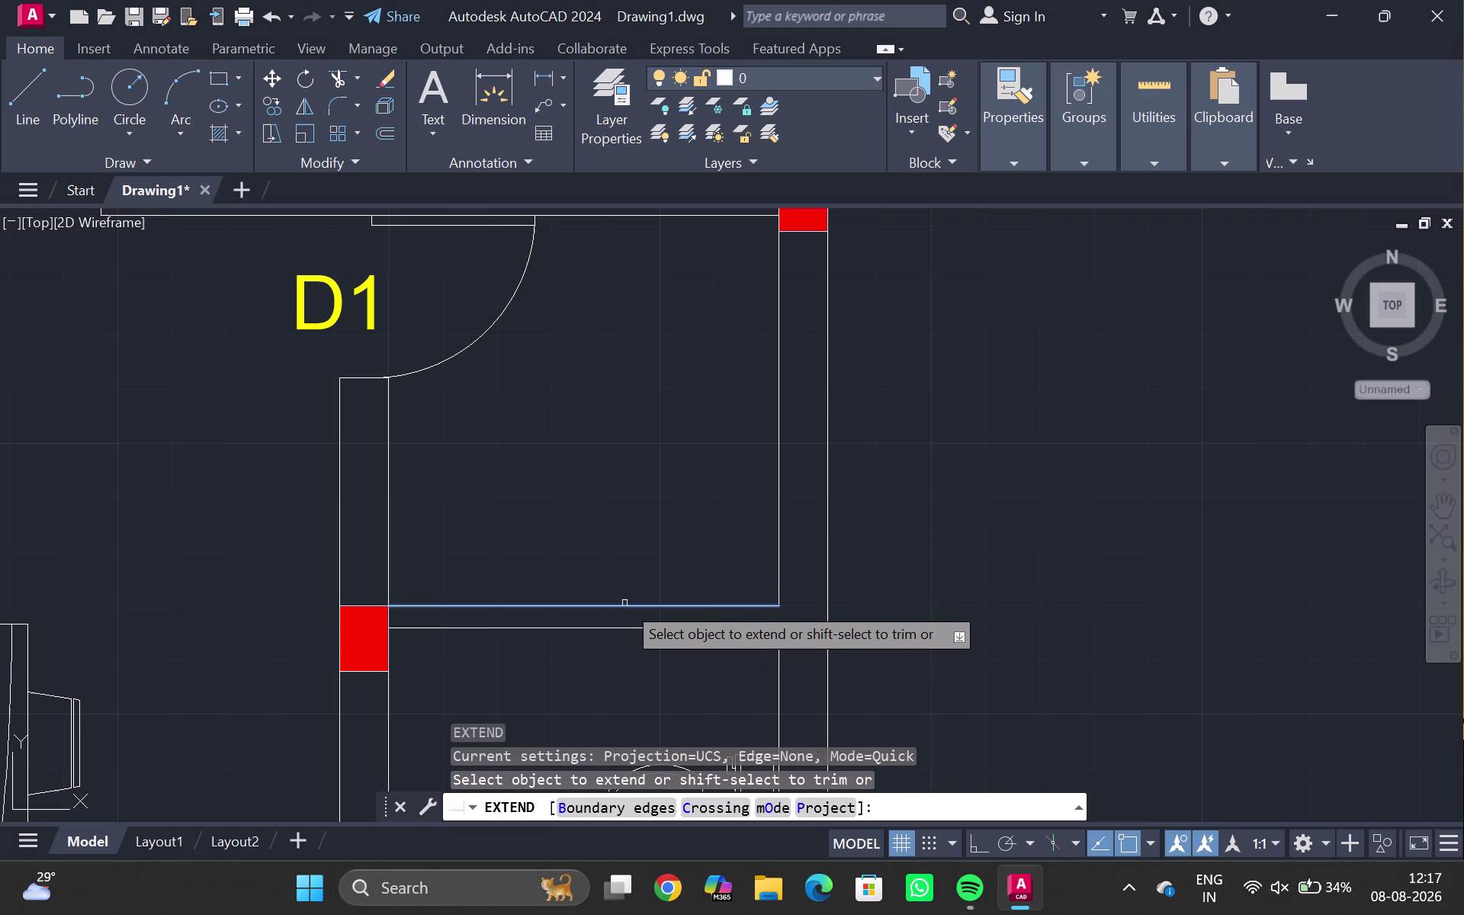
click(625, 603)
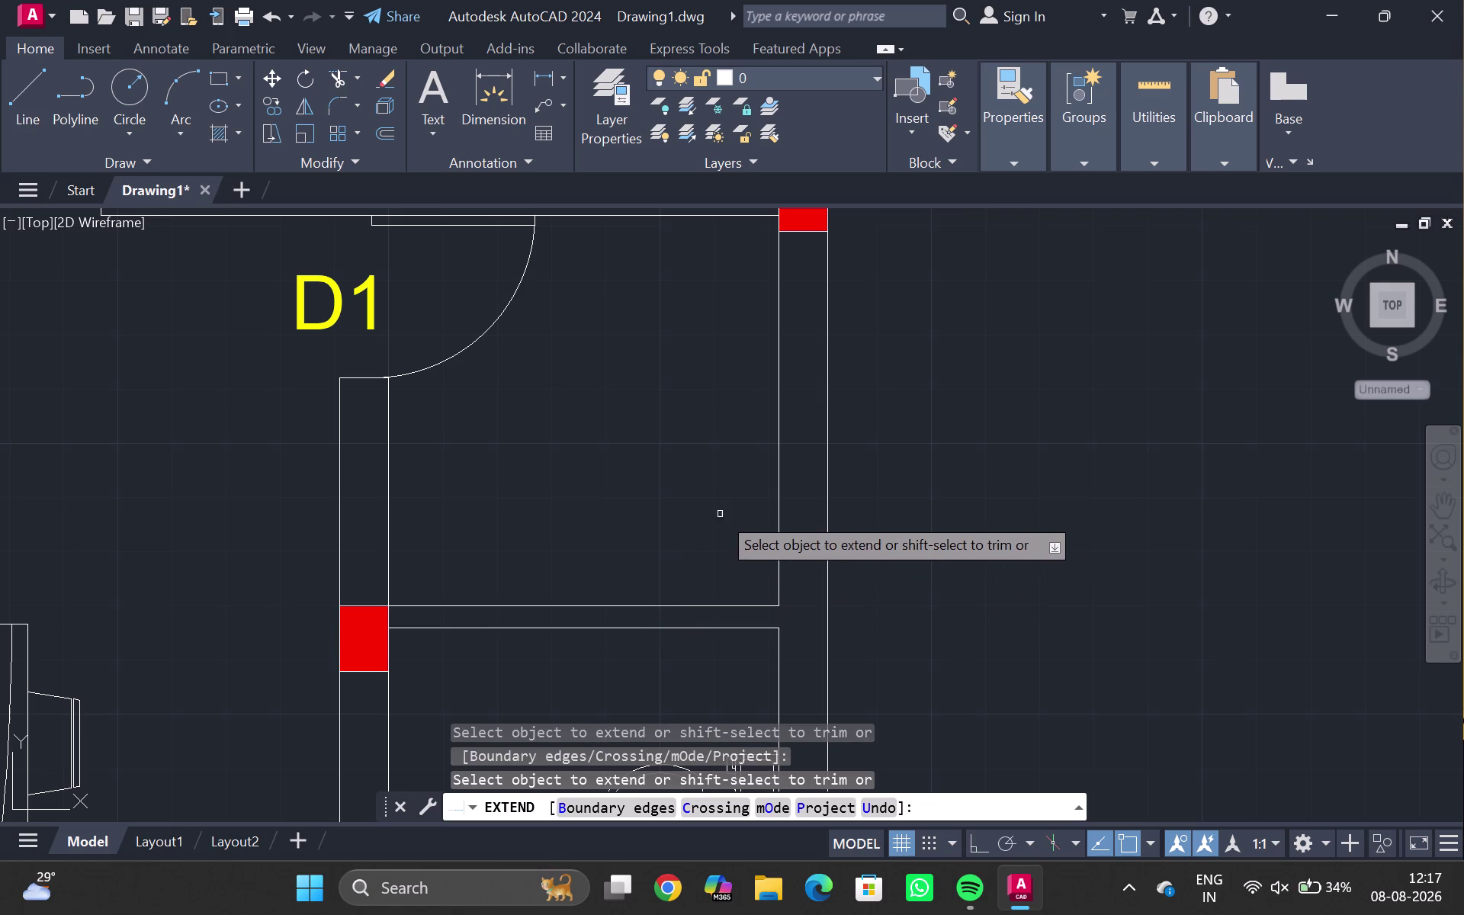
key(Escape)
Pan back to the toilet room and select the toilet fixture.
scroll(down, 3)
middle_drag(618, 435, 614, 448)
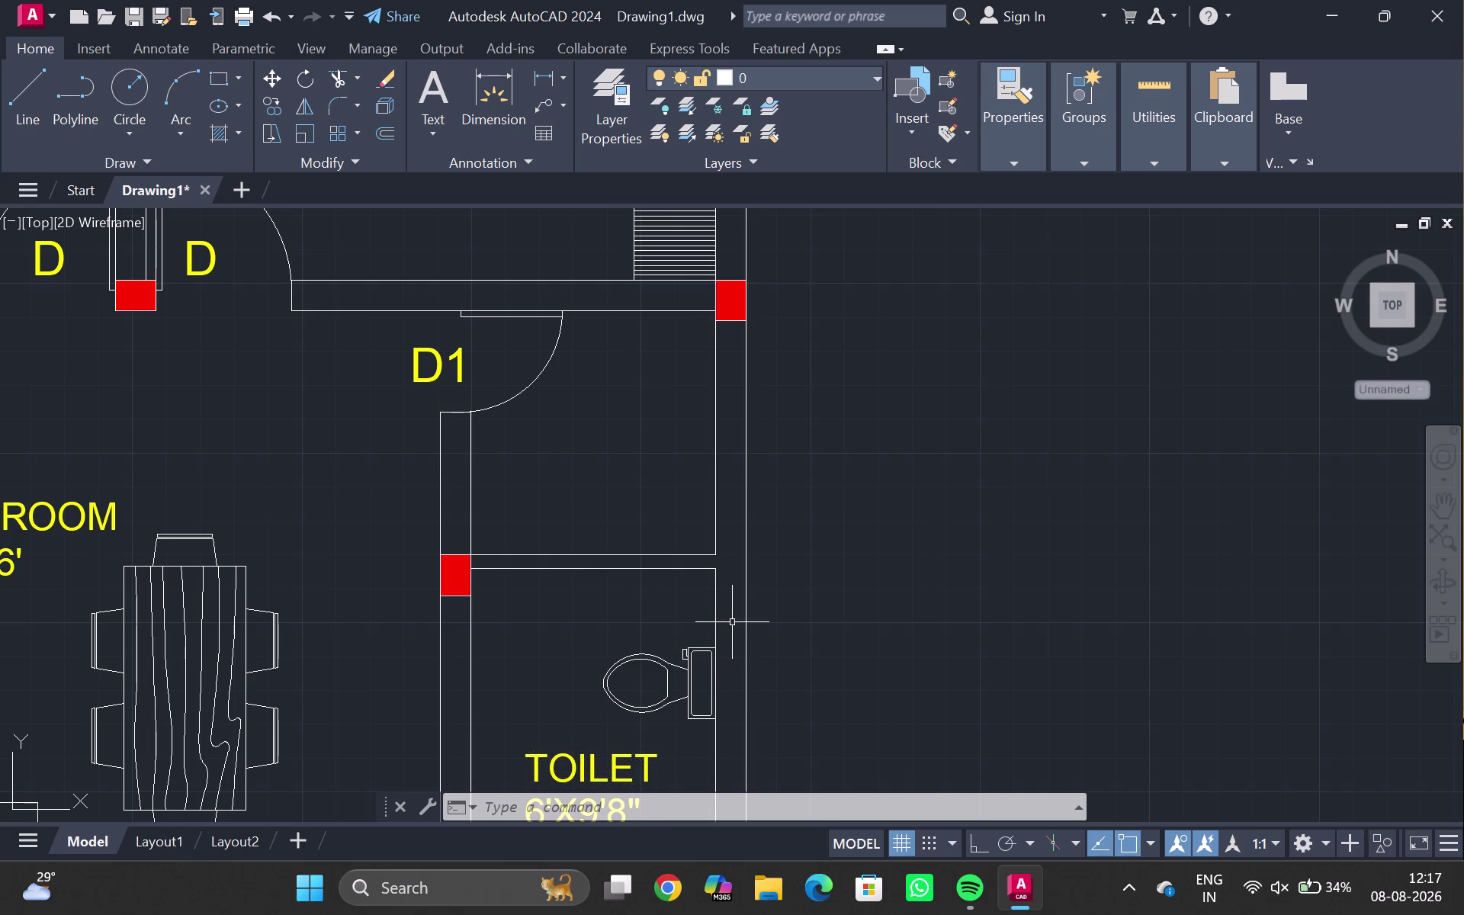
click(695, 649)
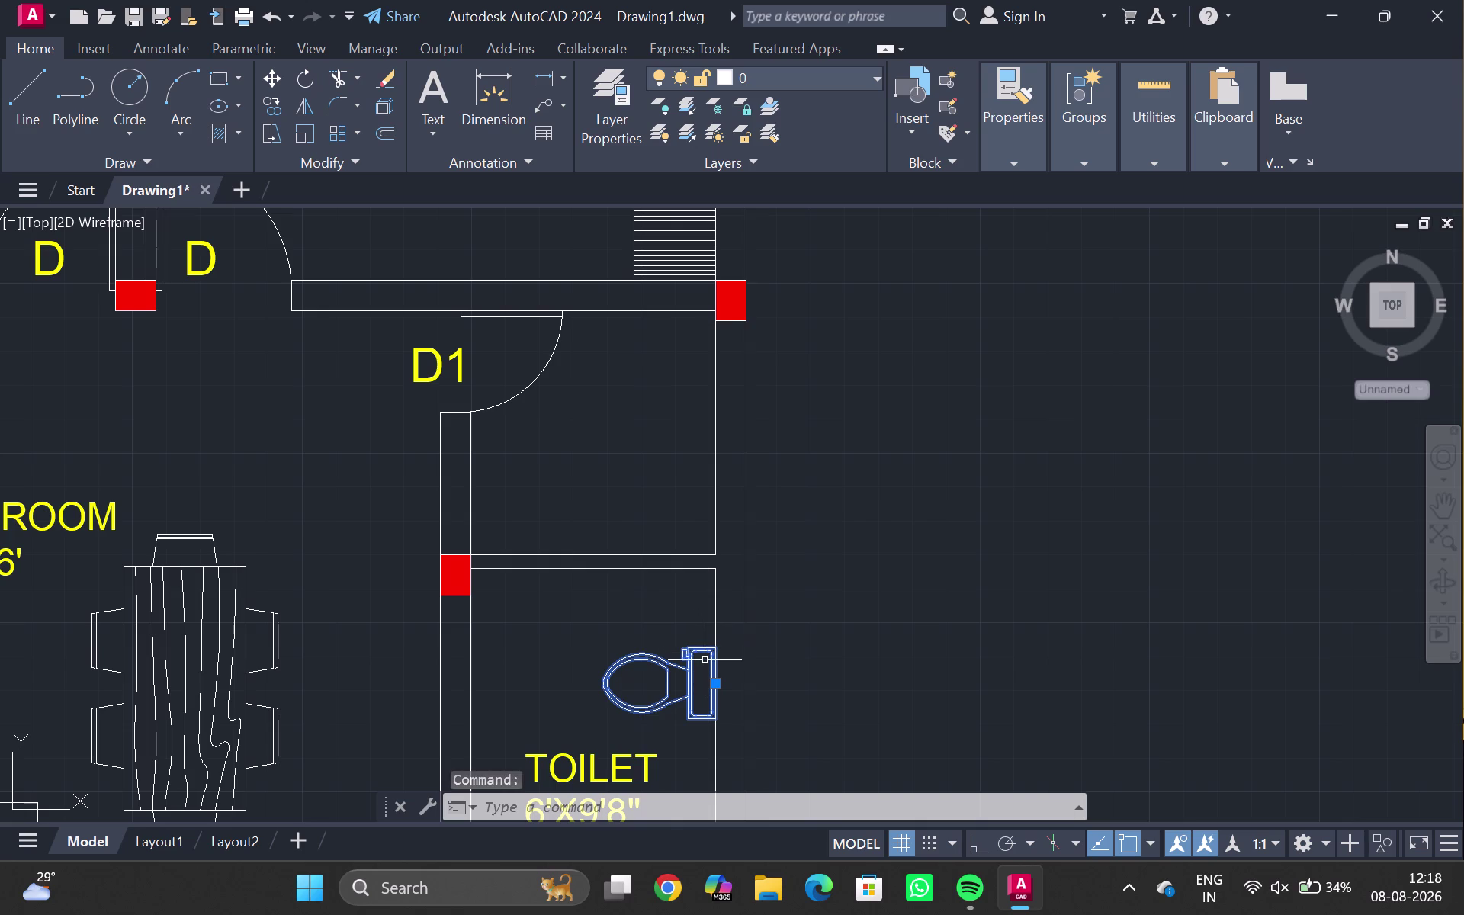
Copy the toilet fixture into the upper room beside door D1.
key(m)
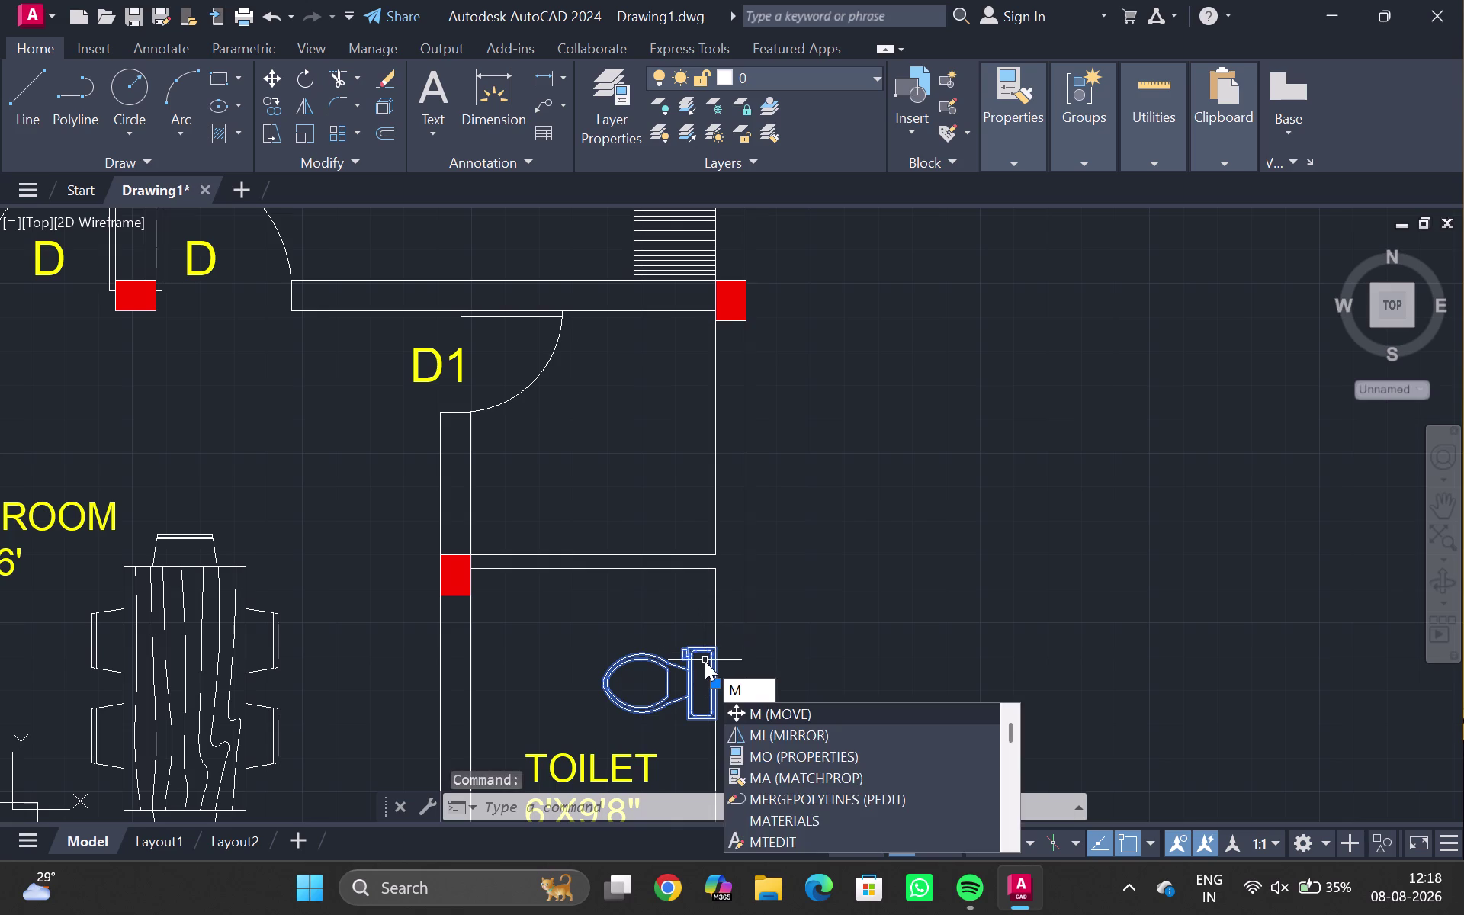
key(BackSpace)
text(CO)
key(Return)
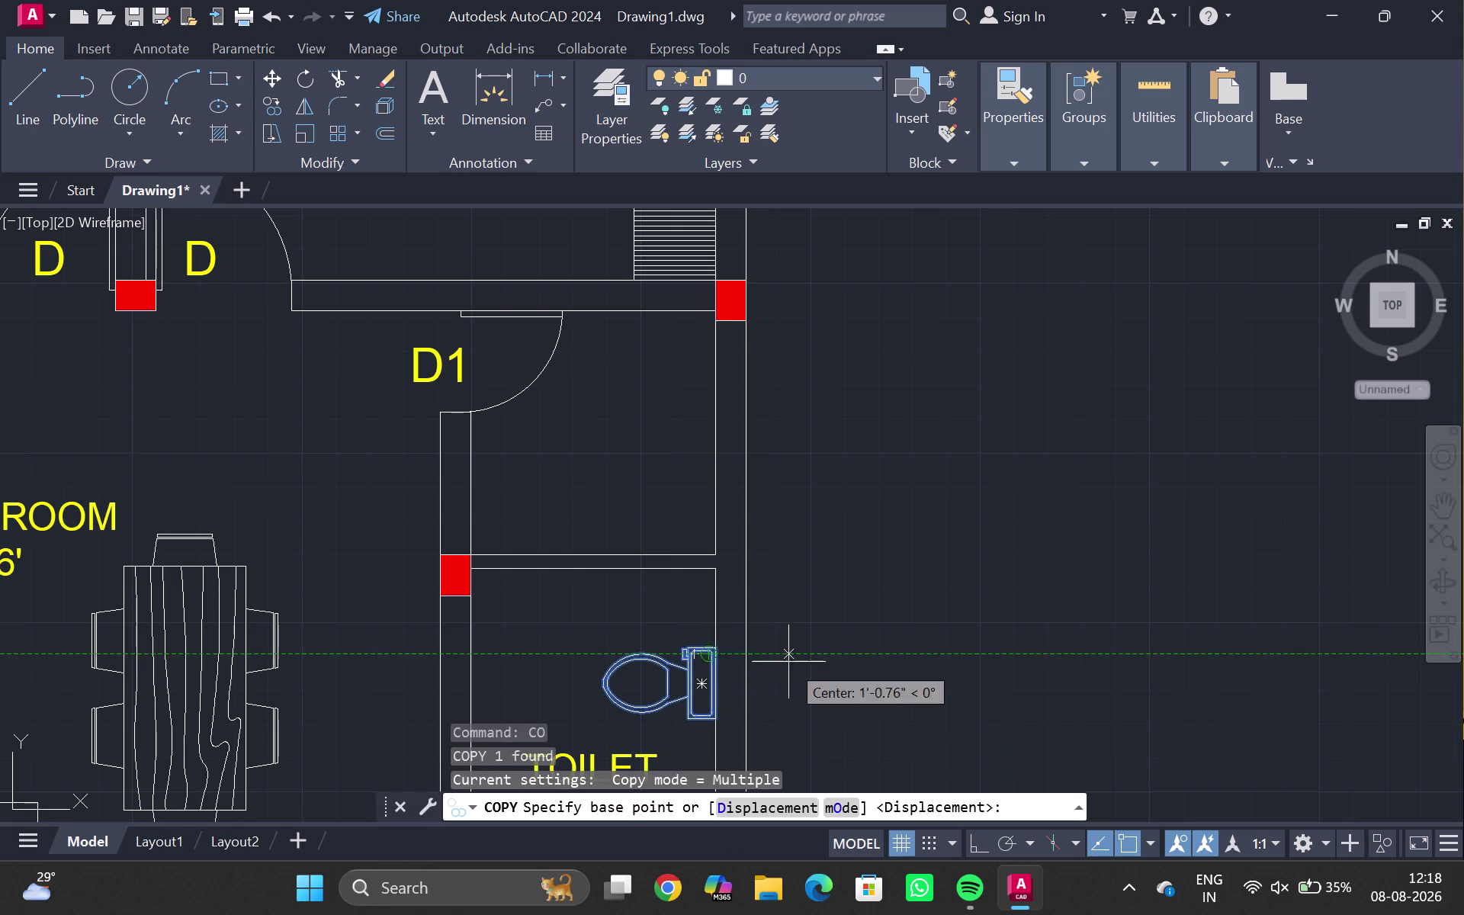
click(706, 686)
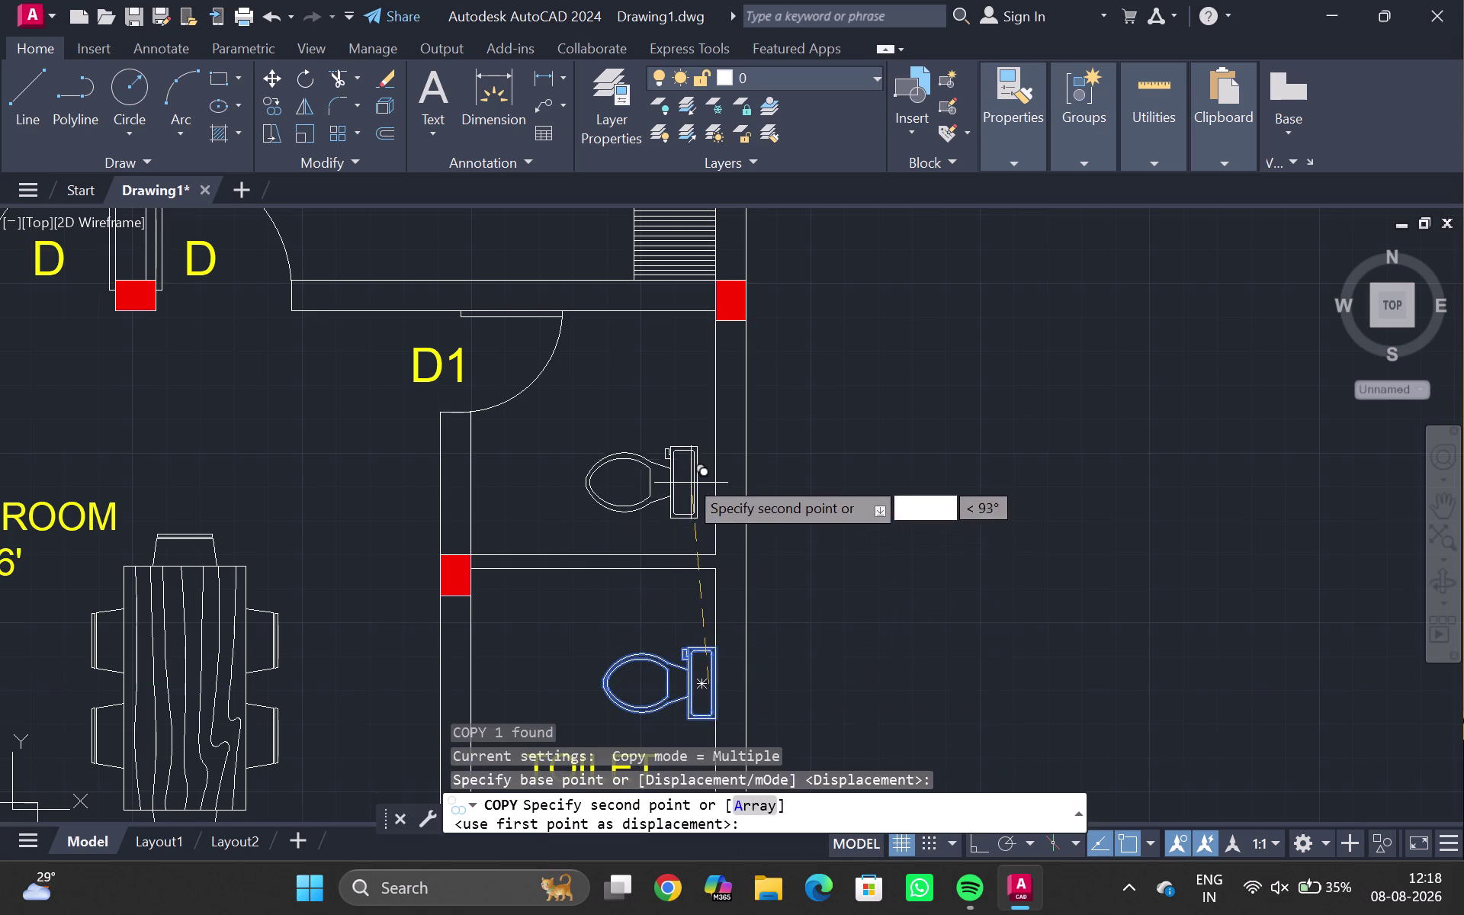
scroll(up, 3)
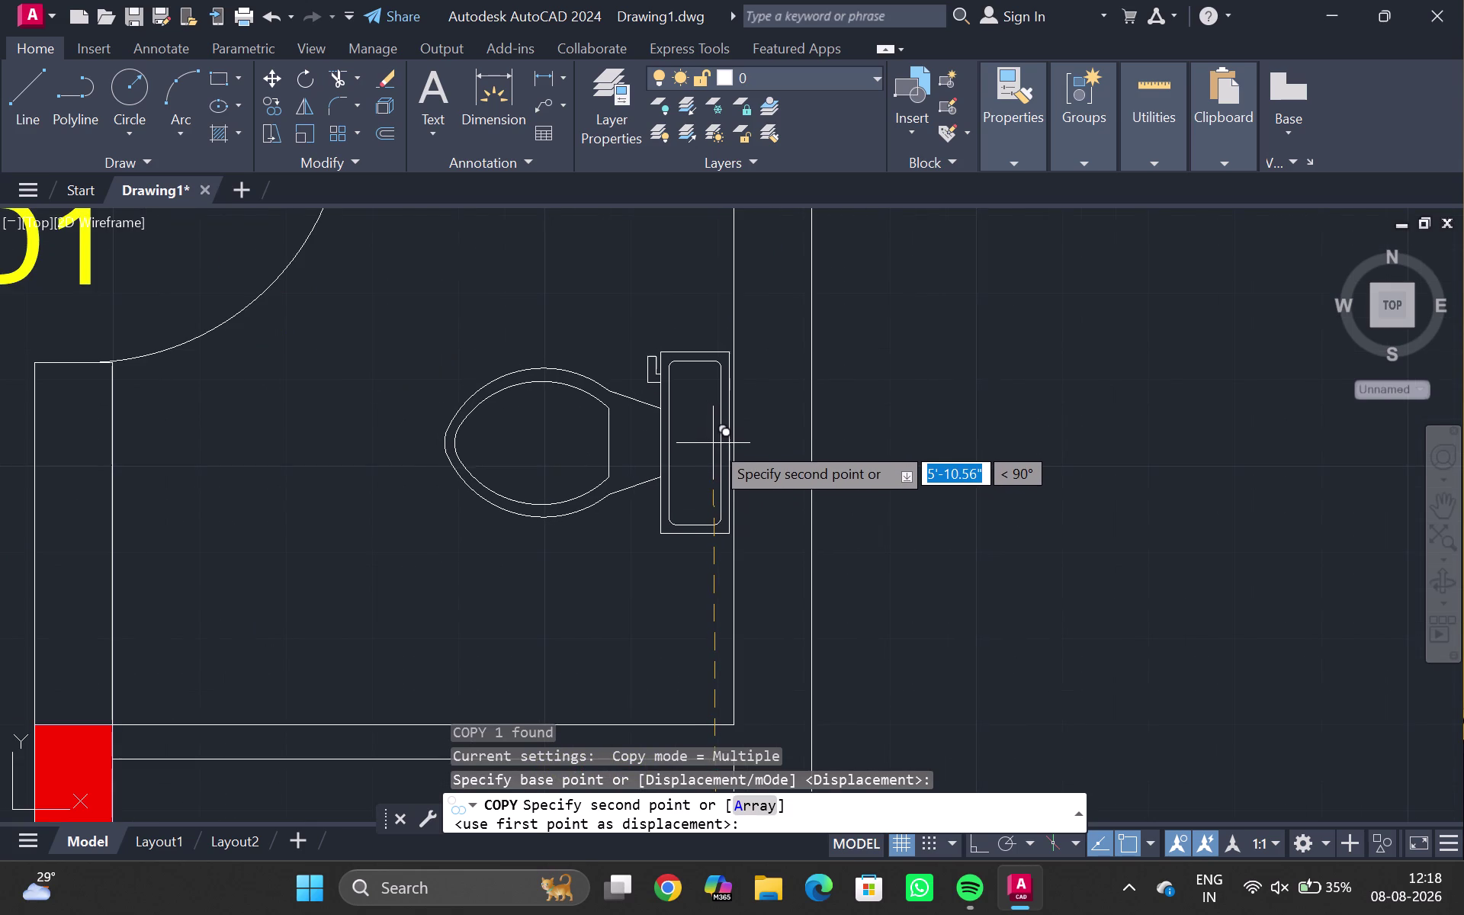
click(713, 445)
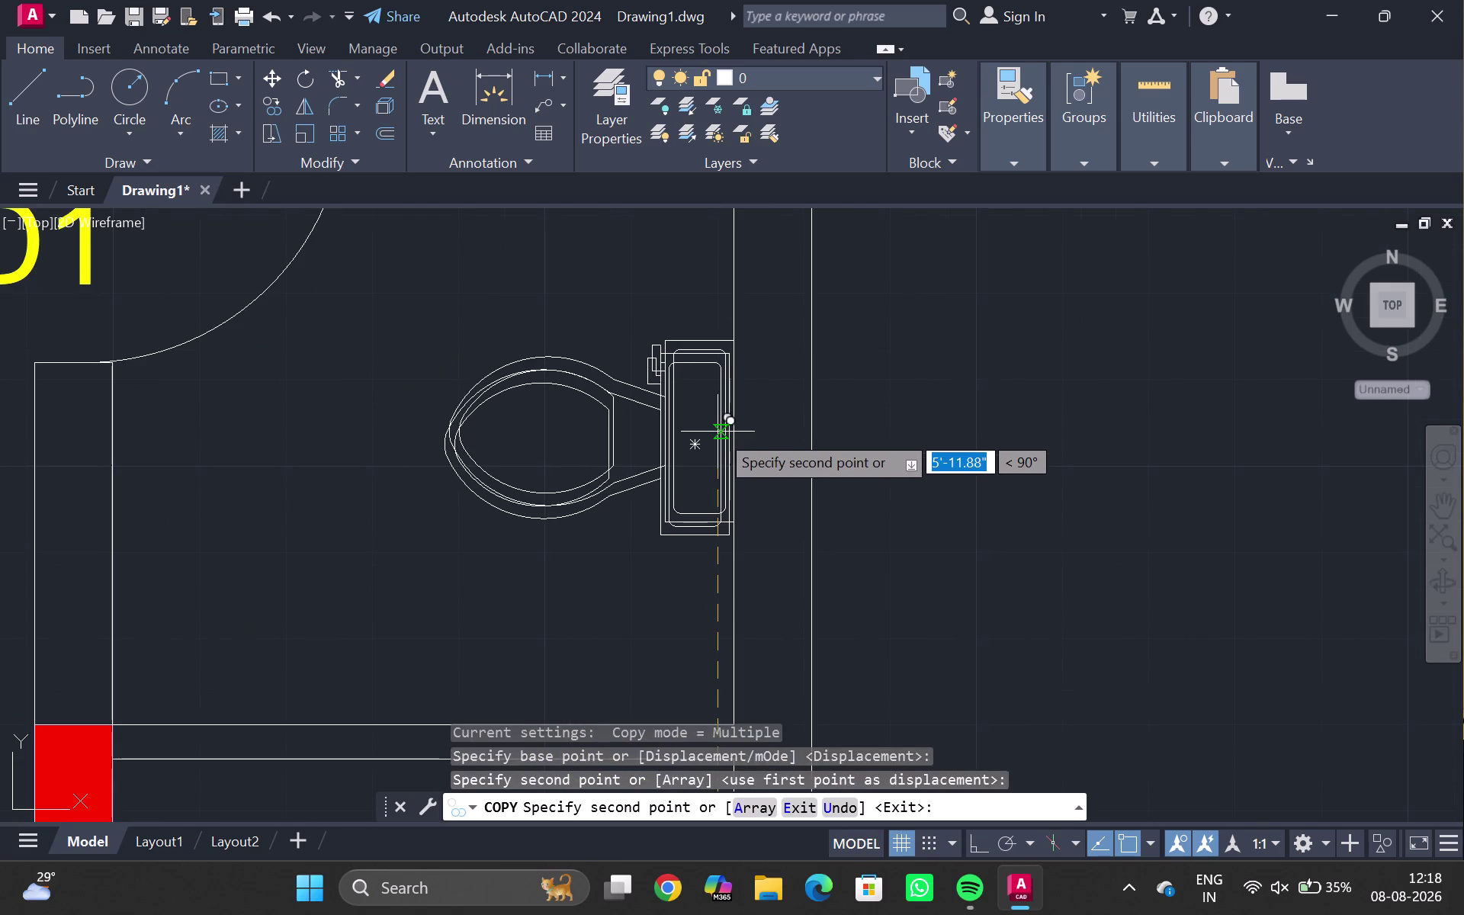
key(Escape)
Pan down to the TOILET label and click on it.
scroll(down, 3)
middle_drag(495, 596, 632, 369)
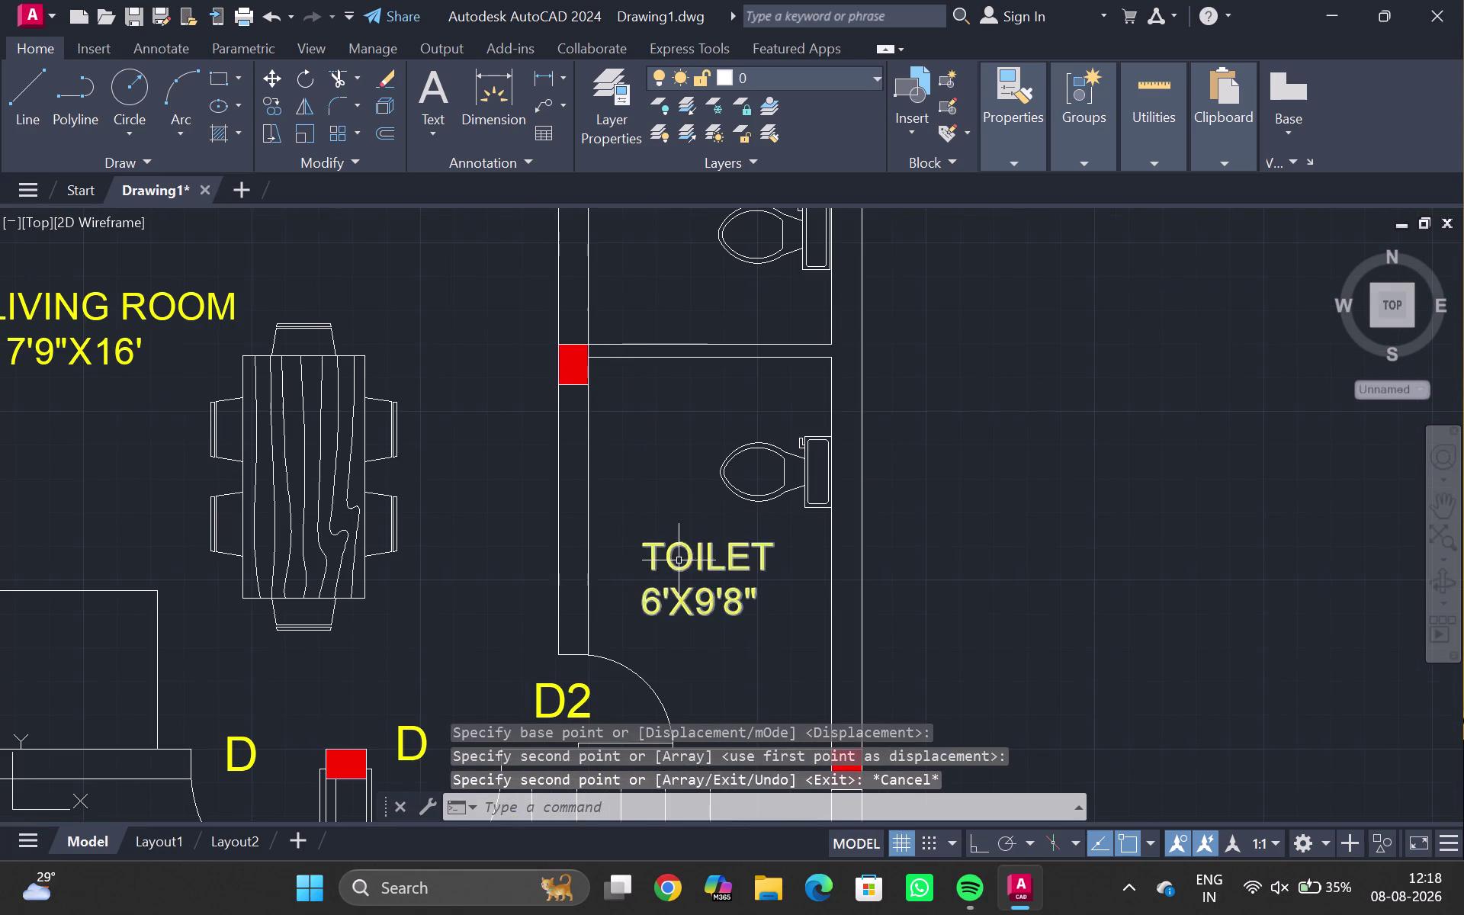
double_click(678, 558)
key(Escape)
click(676, 555)
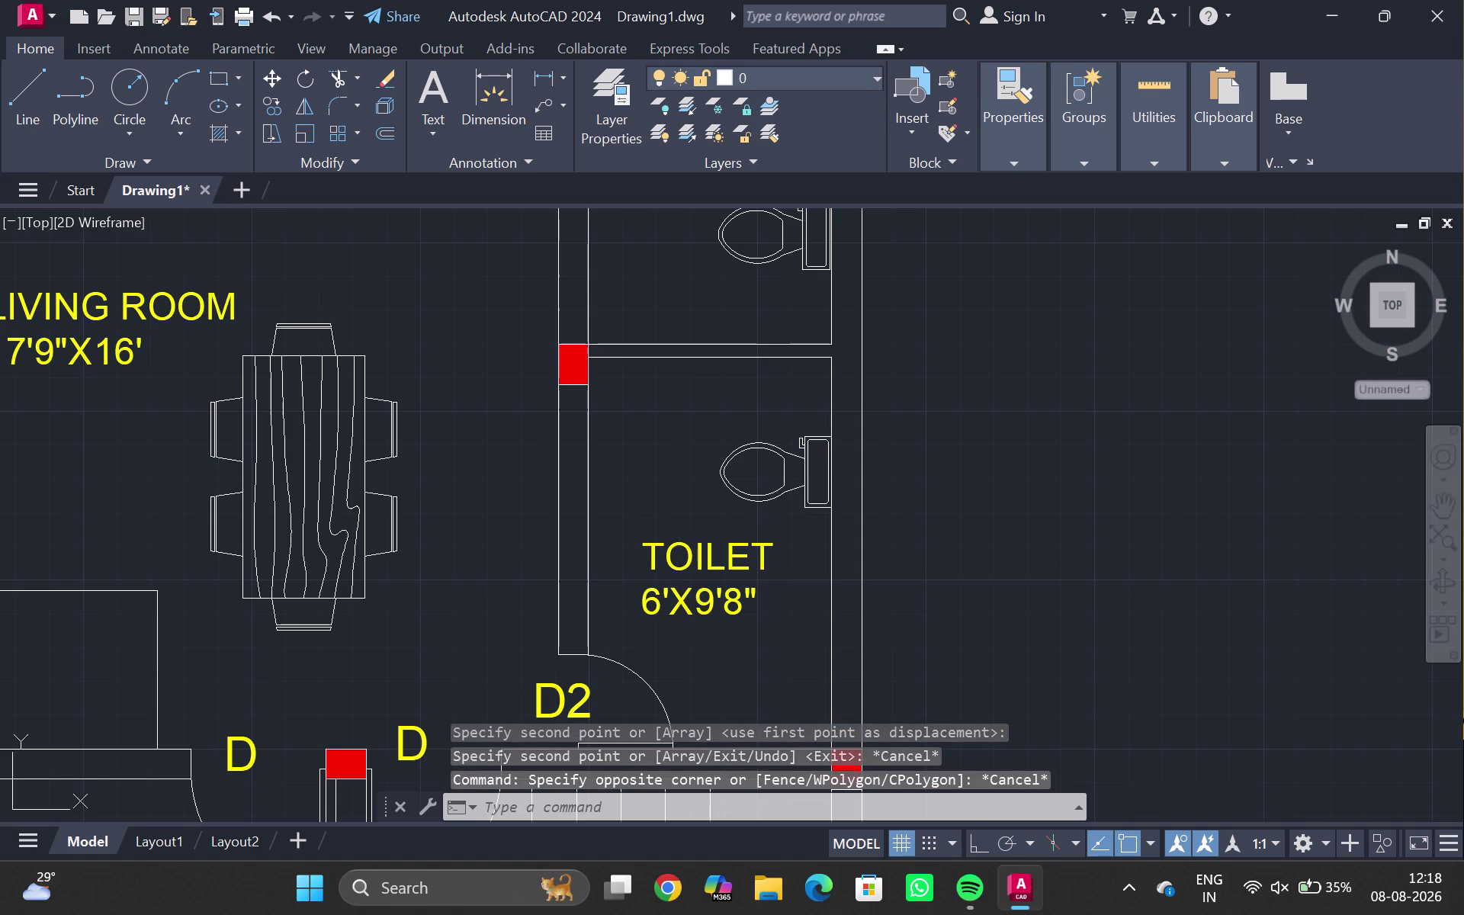
Select the TOILET 6'X9'8" label and start the CO copy command.
click(699, 555)
click(719, 563)
click(690, 592)
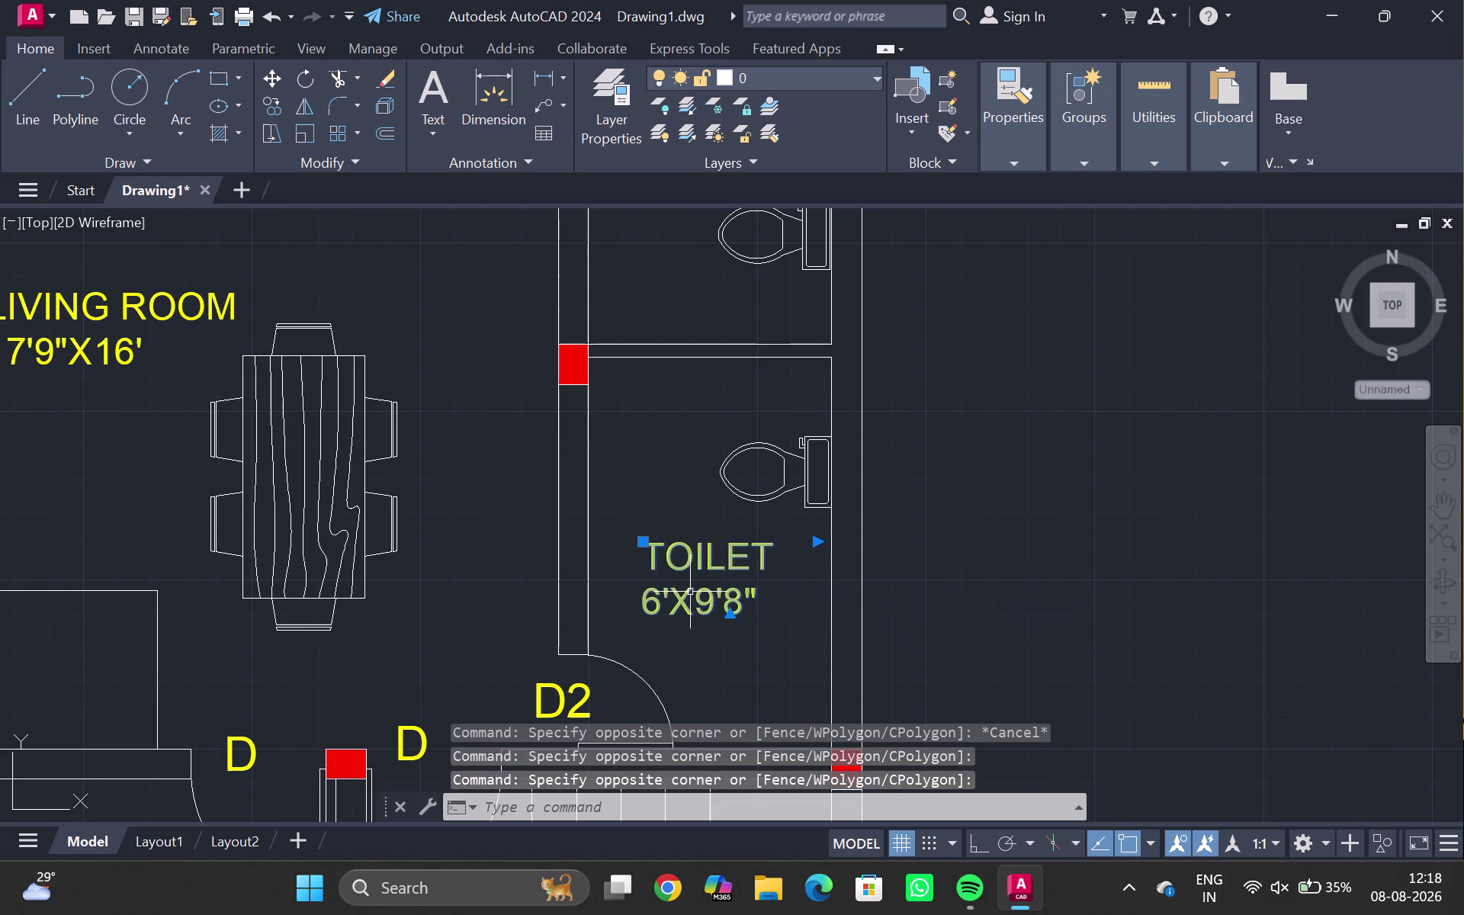
key(m)
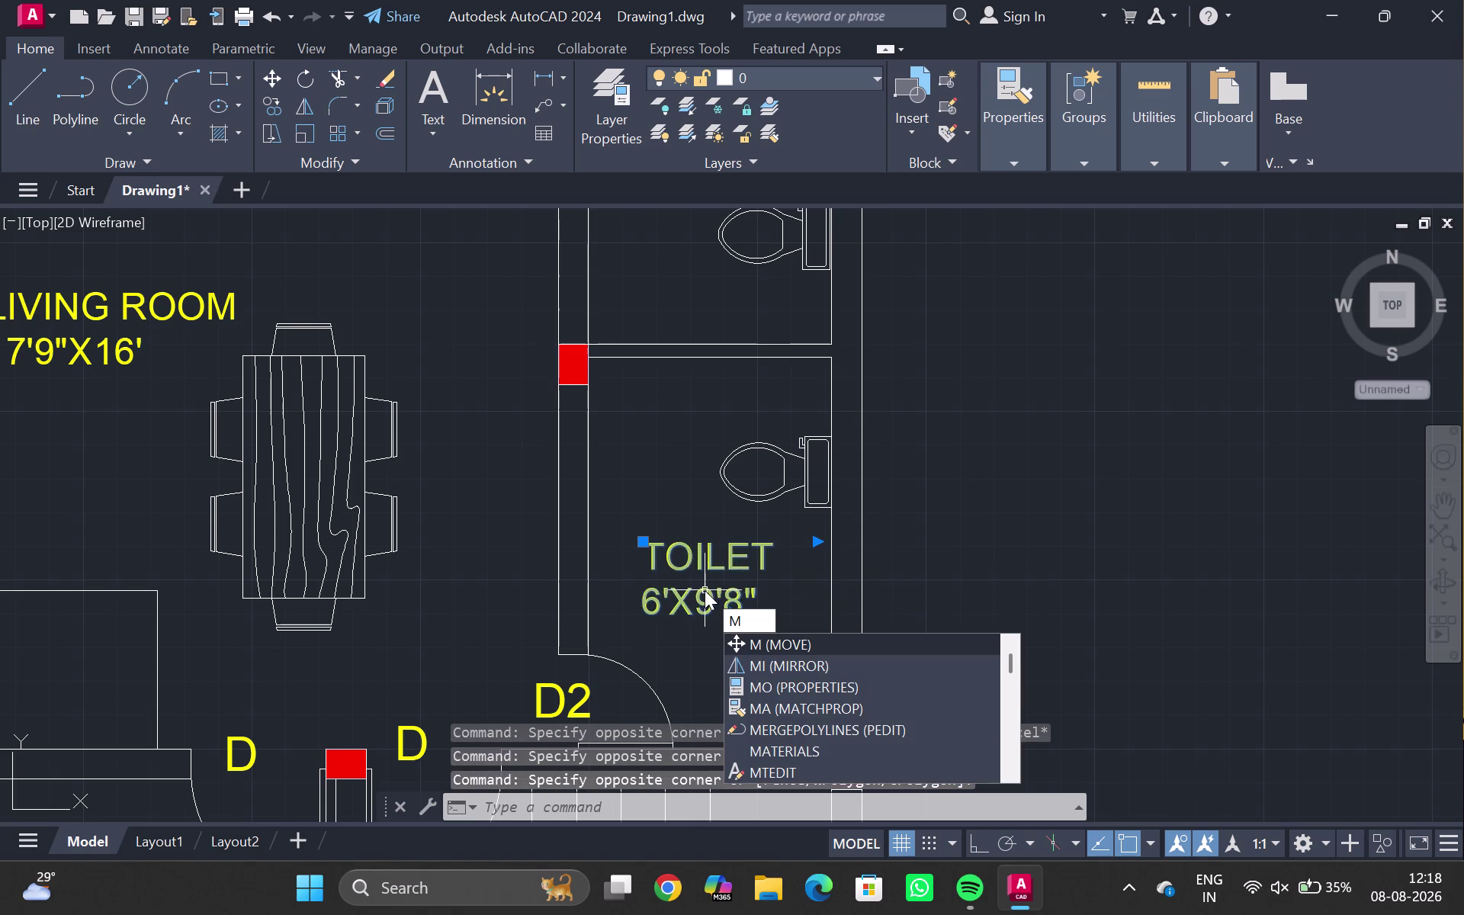
key(BackSpace)
scroll(down, 3)
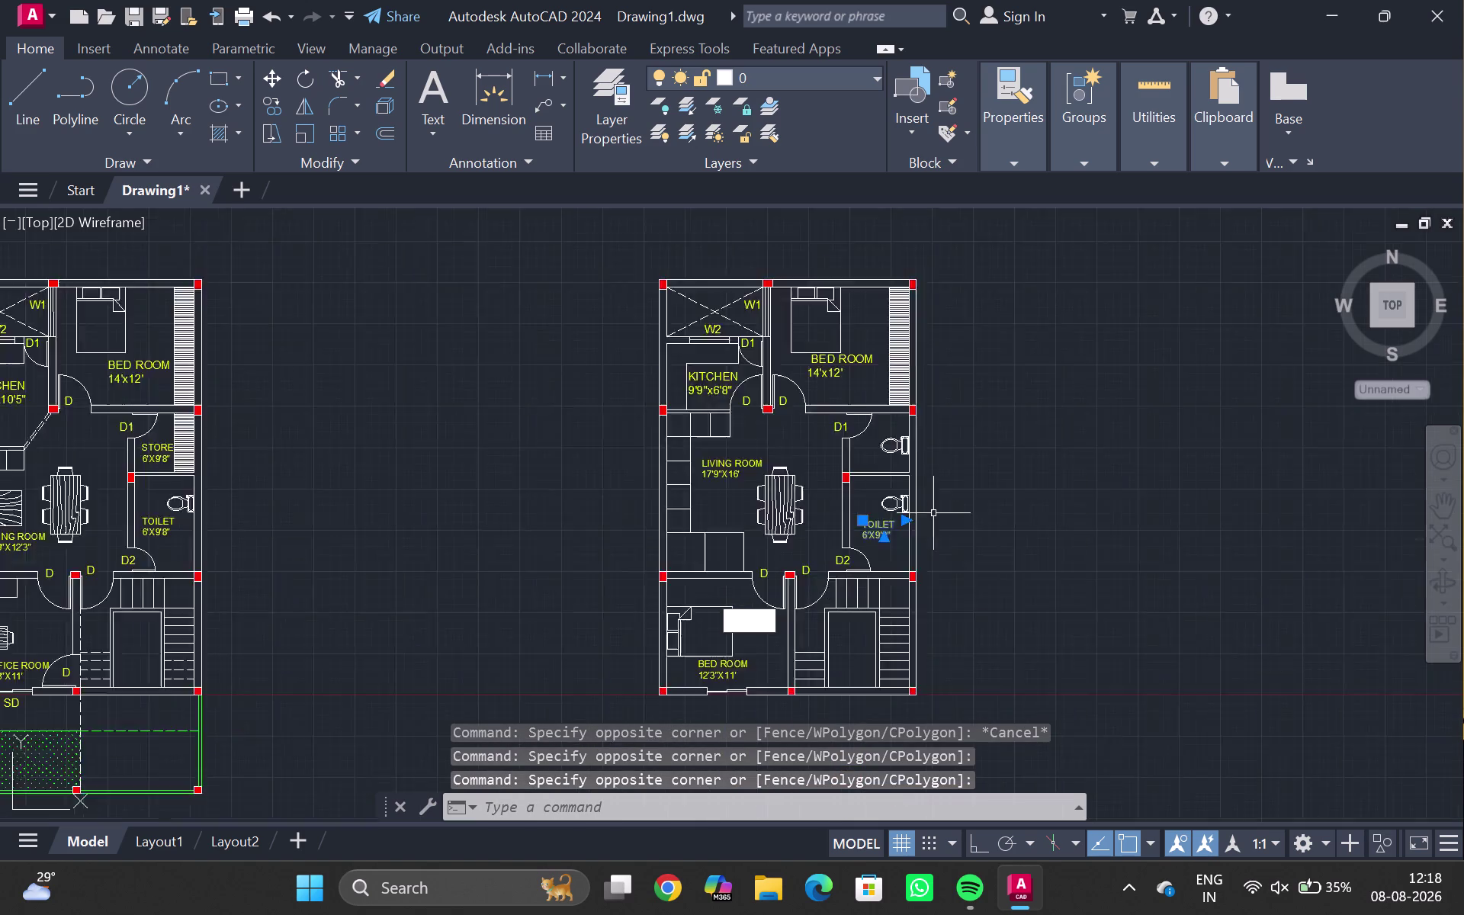
key(c)
scroll(down, 3)
key(o)
key(Return)
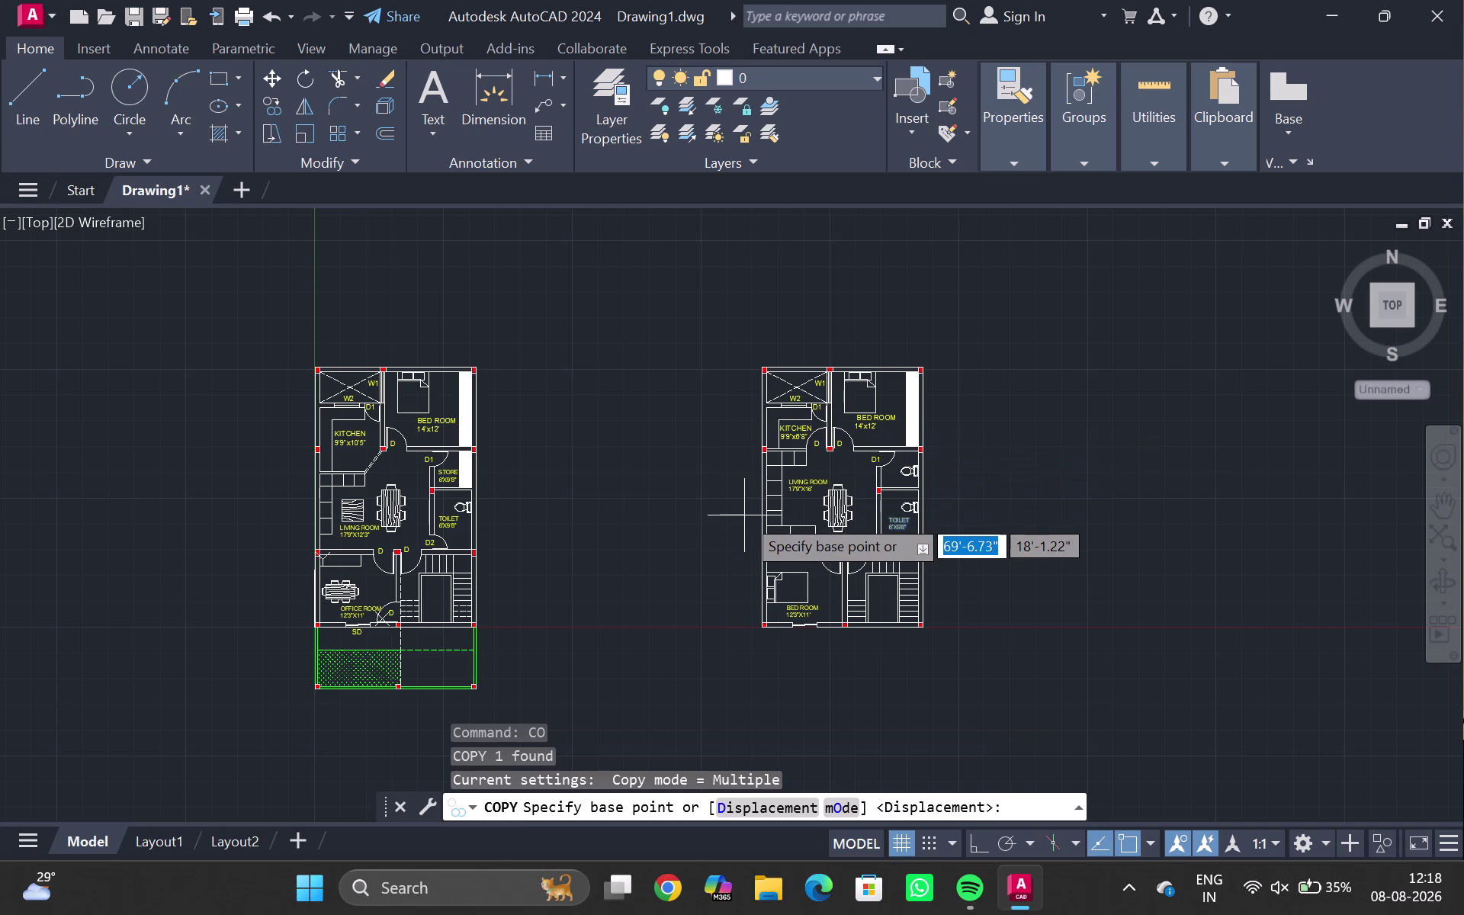
Pick the label's base point and place the copy in the upper toilet room.
middle_drag(868, 512, 836, 510)
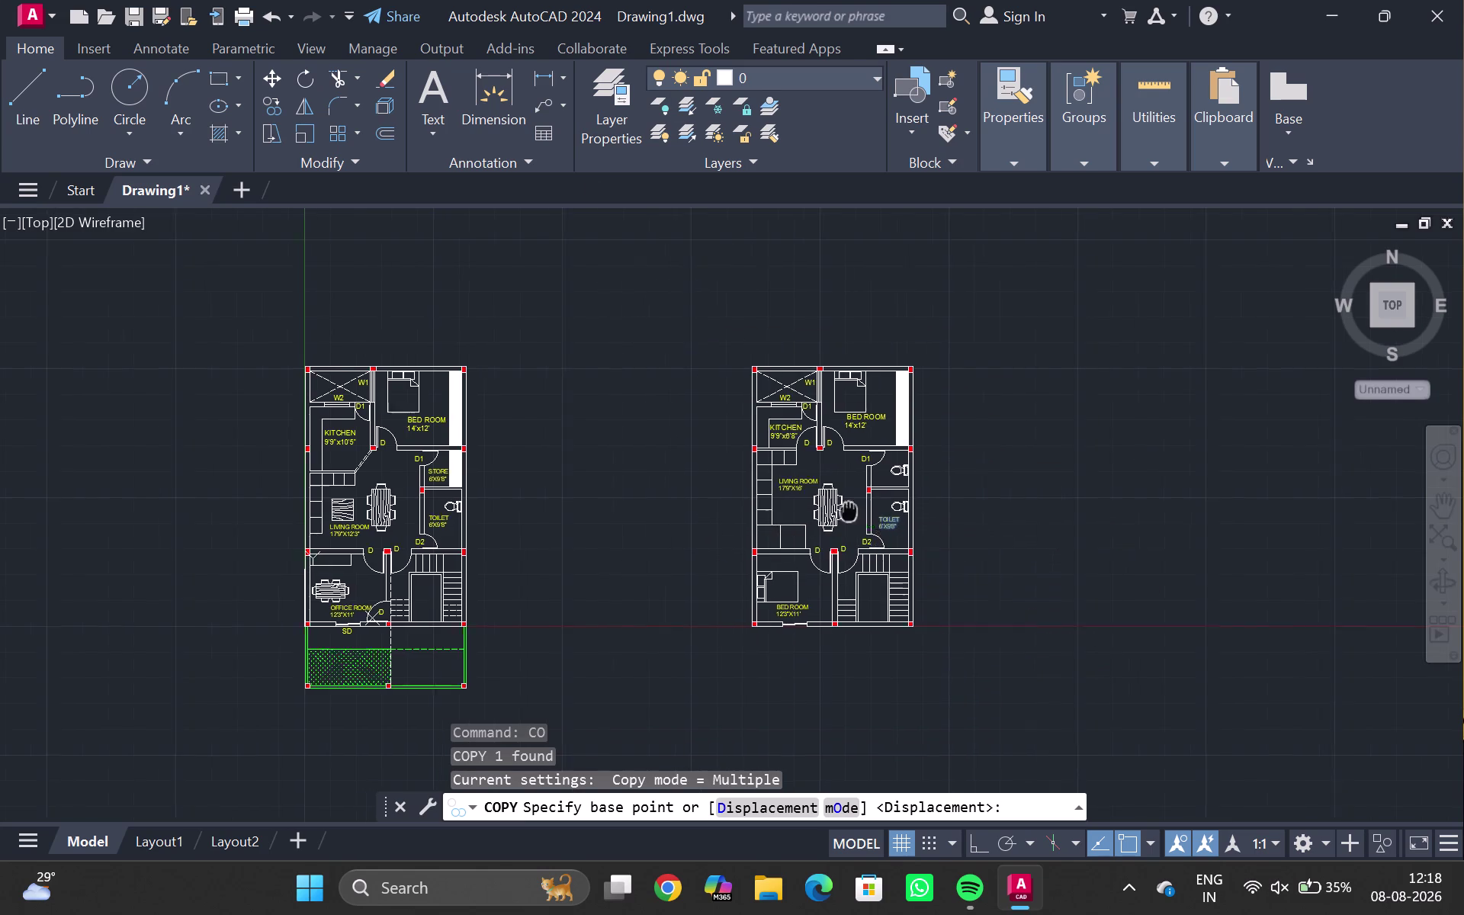
middle_drag(836, 510, 761, 500)
scroll(up, 3)
click(781, 516)
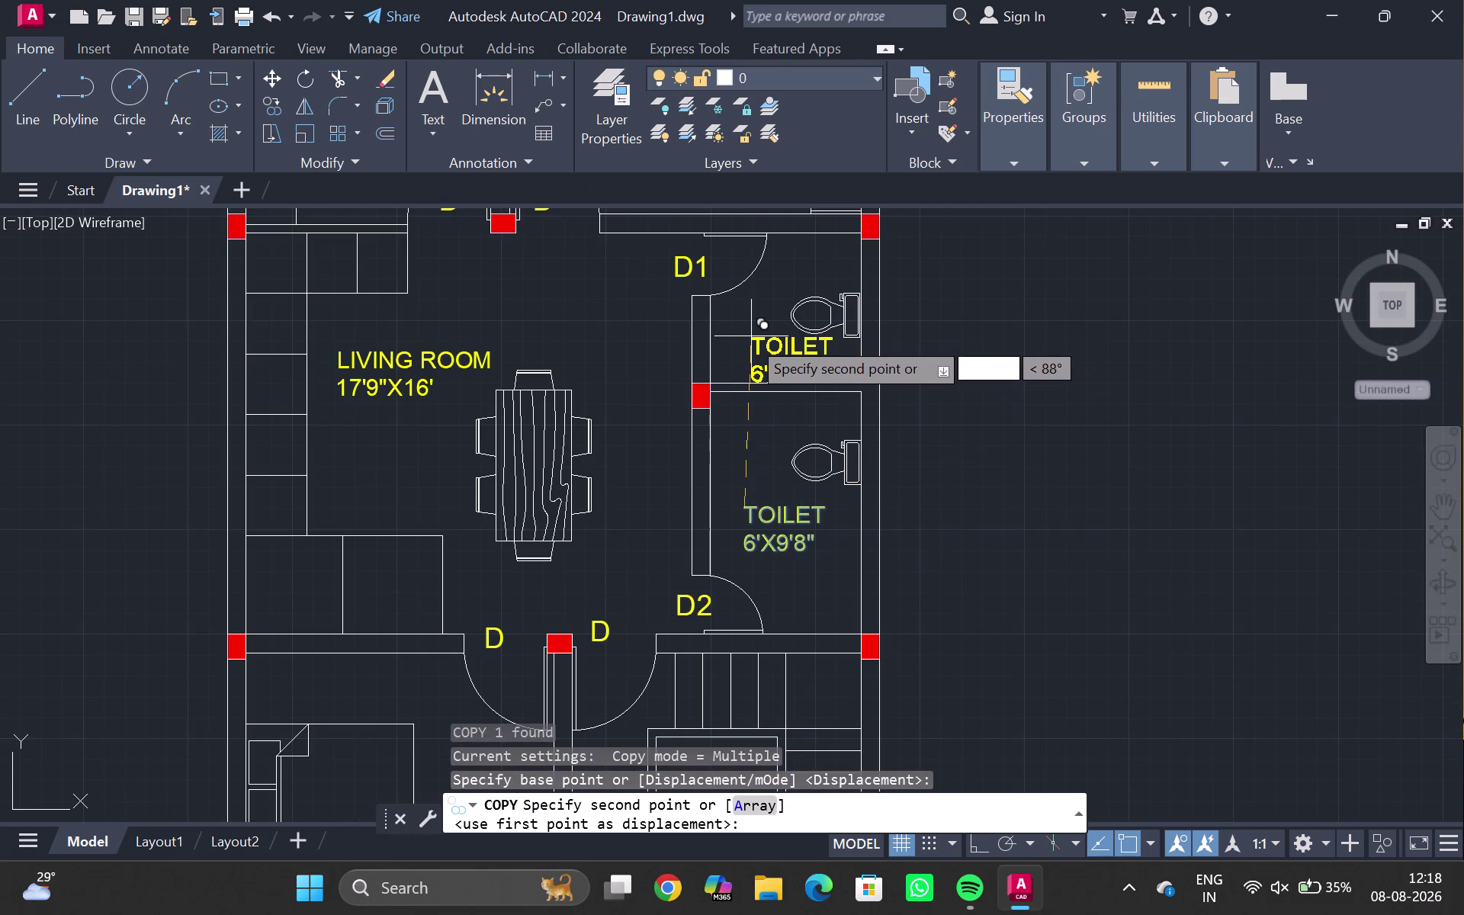
scroll(up, 3)
scroll(up, 3)
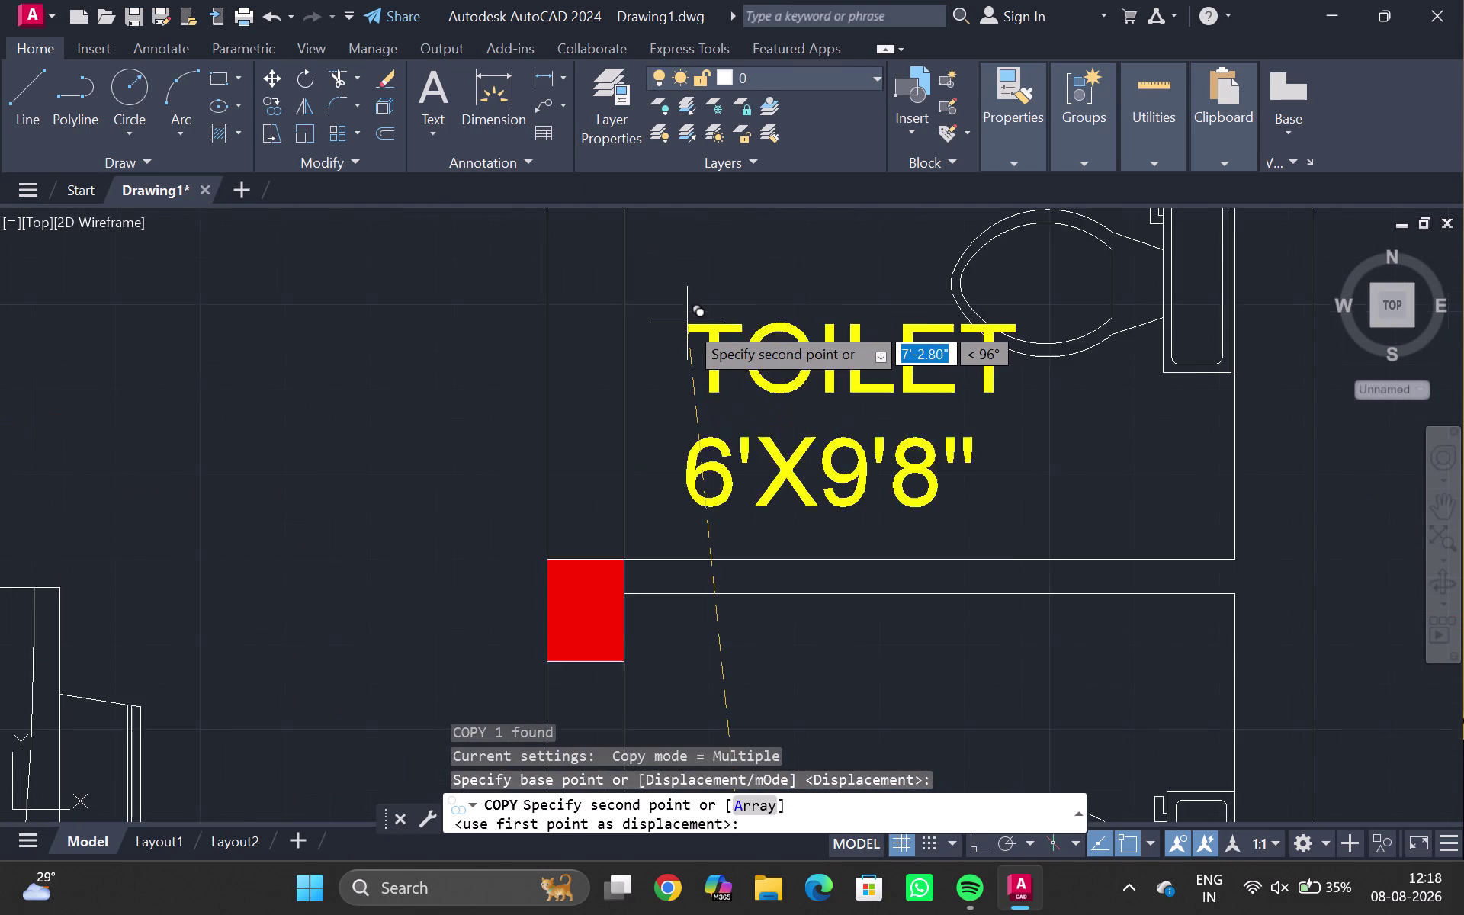
scroll(up, 3)
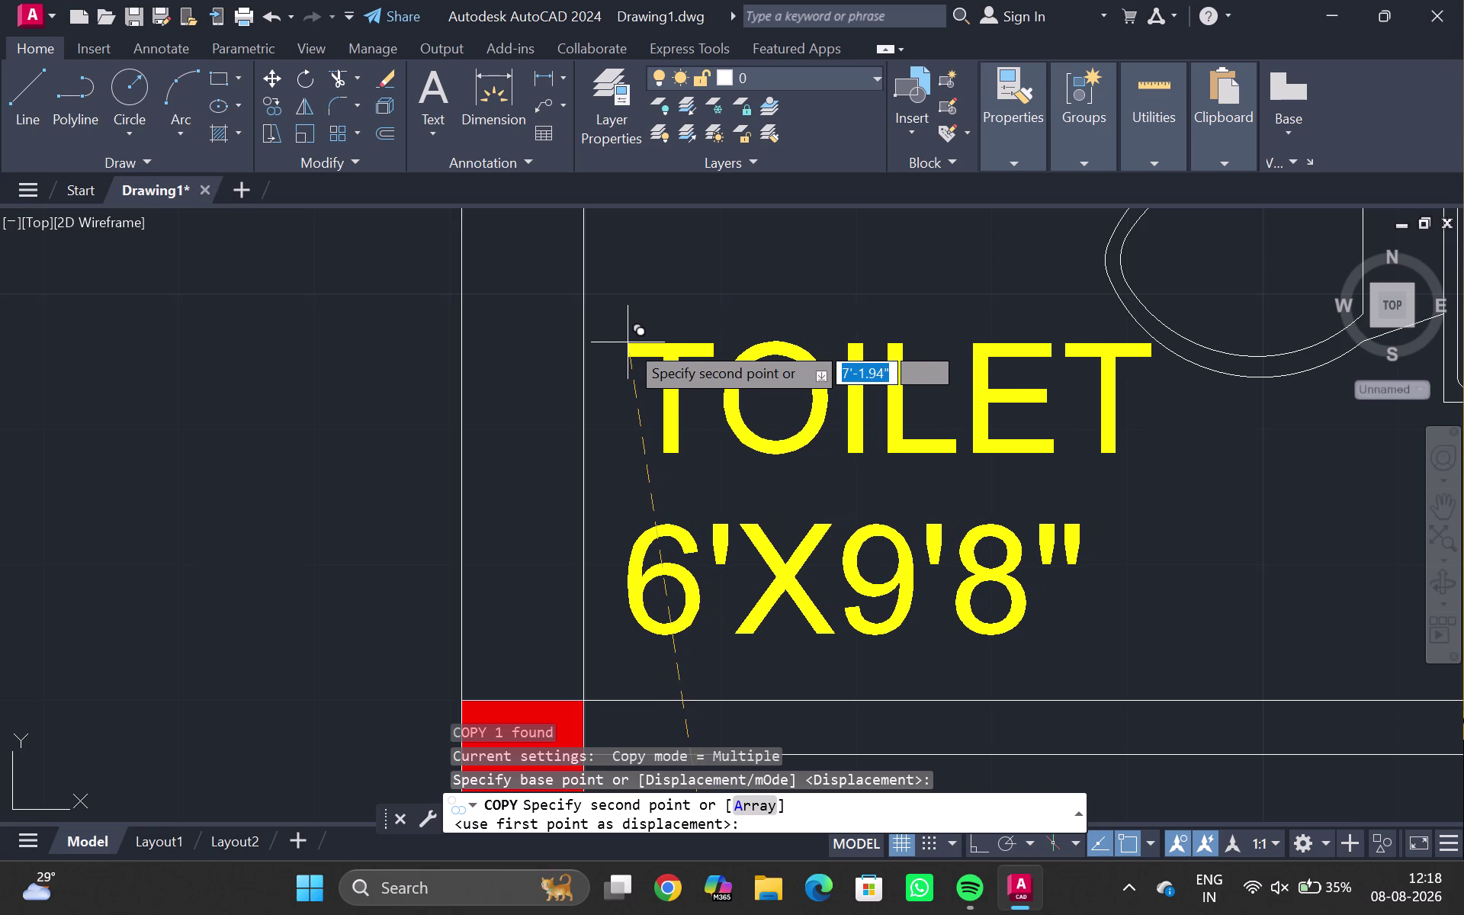
click(622, 342)
Cancel the copy and try selecting the copied TOILET label.
key(Escape)
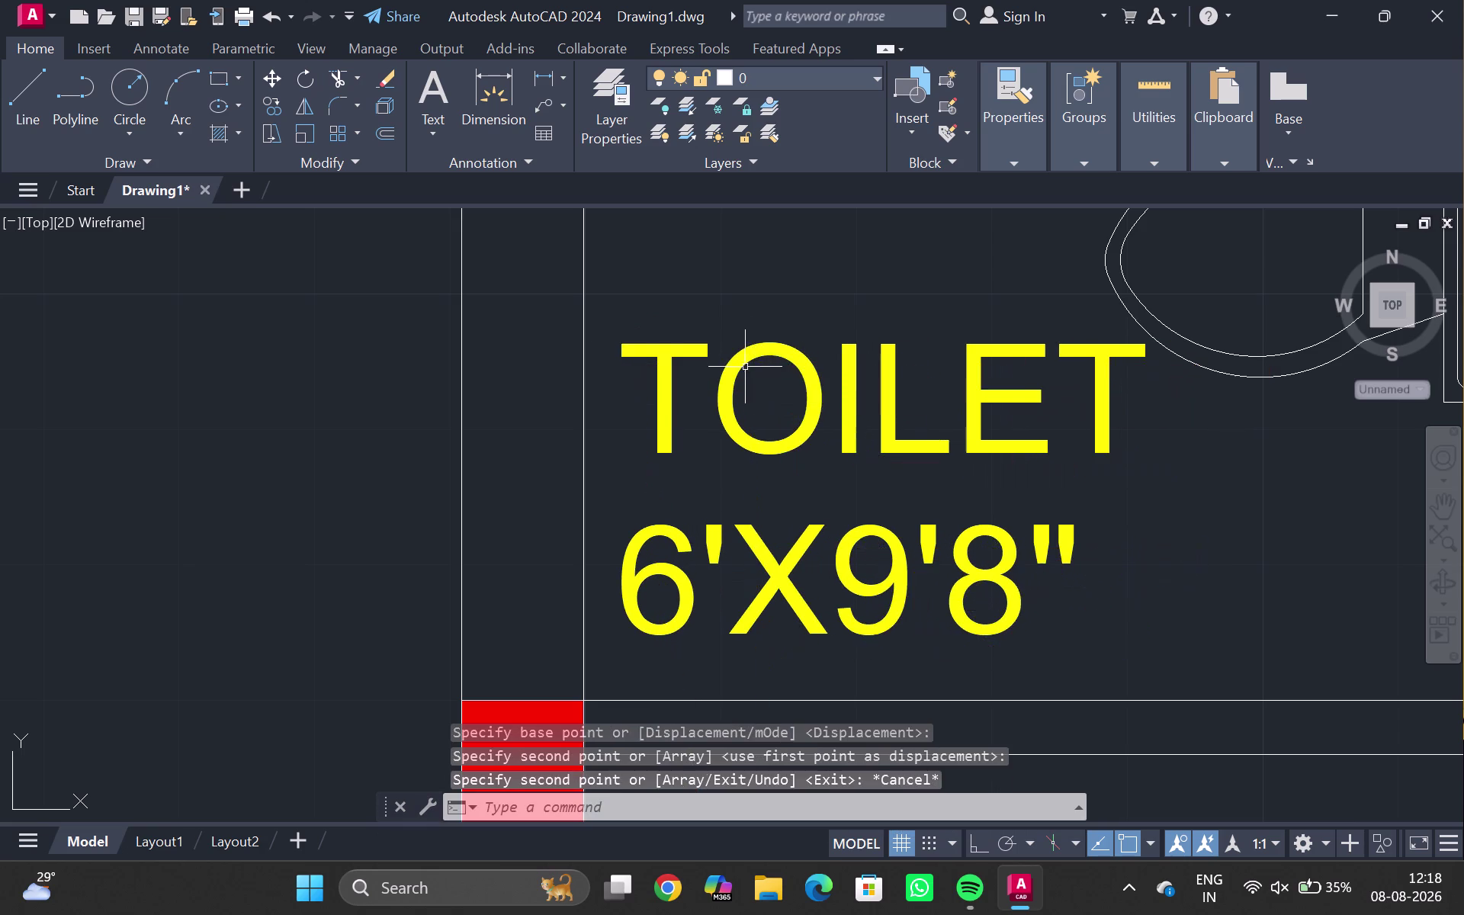
double_click(1028, 561)
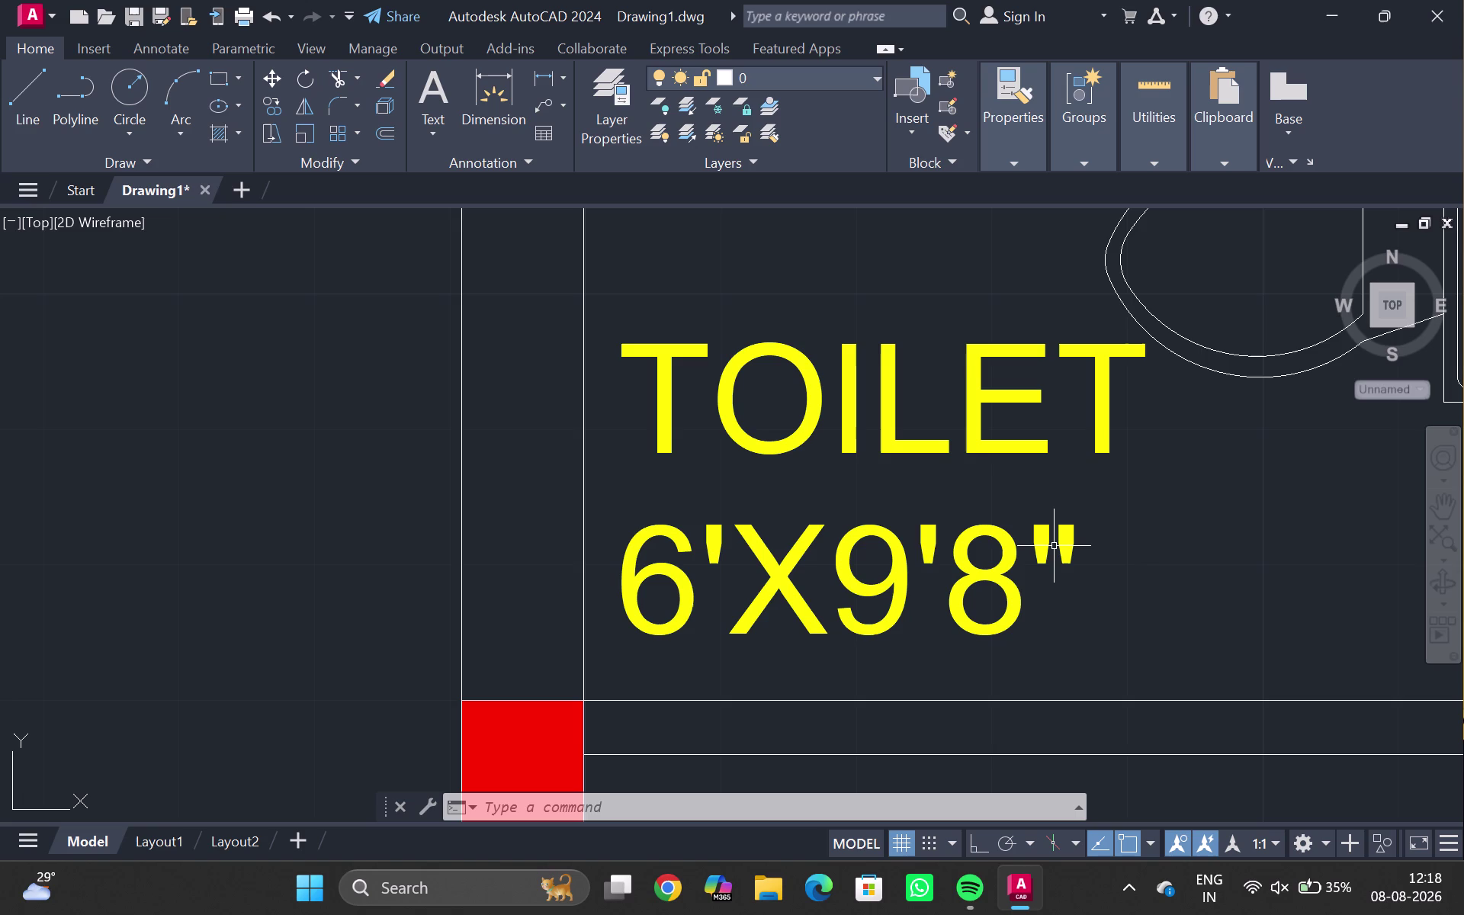
click(1008, 566)
click(1103, 547)
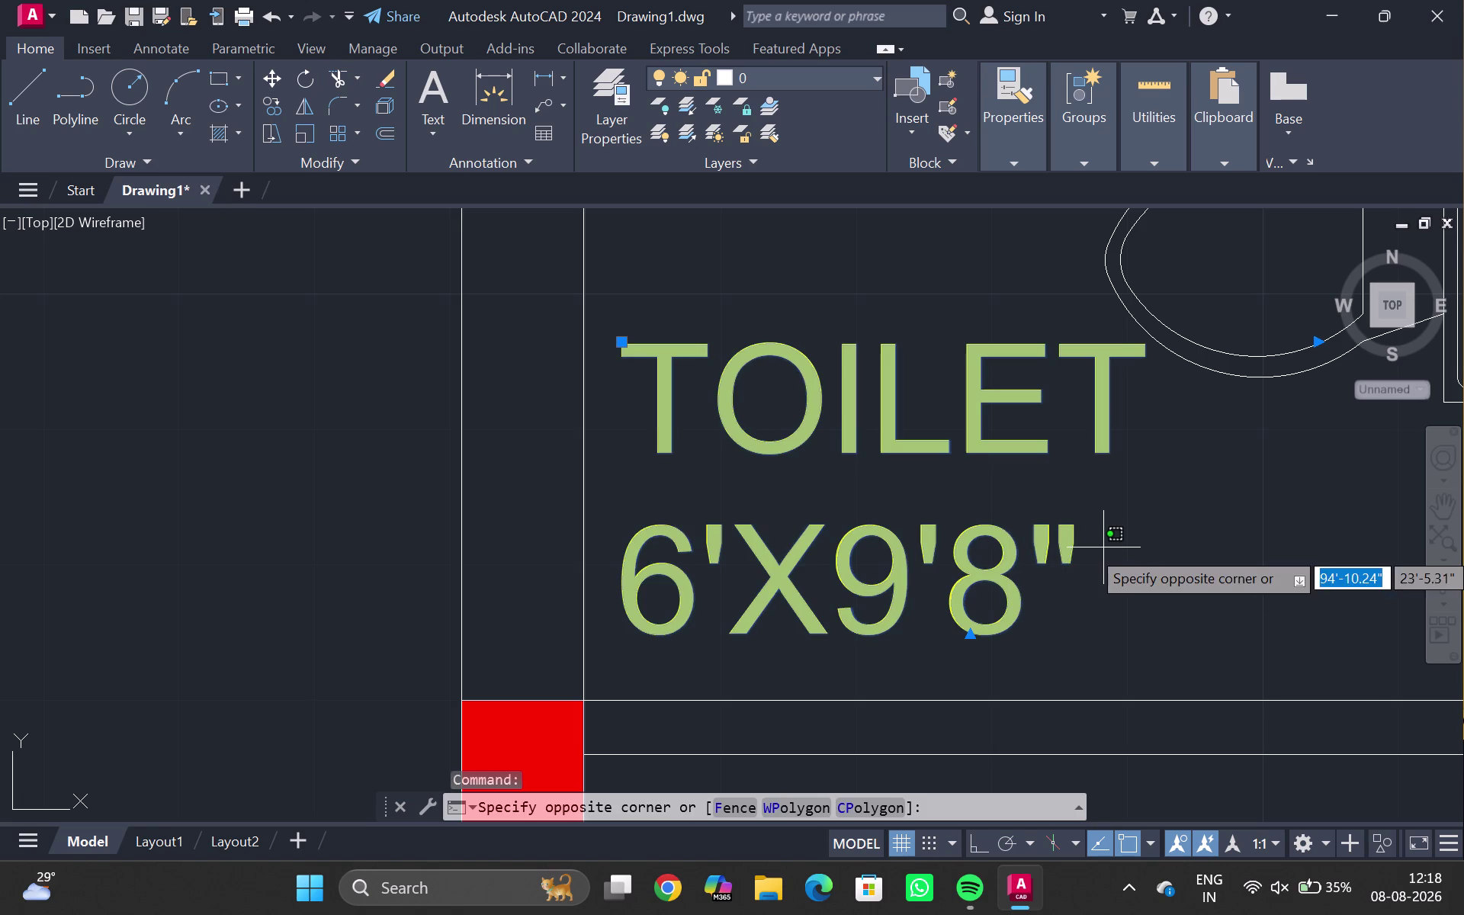
key(Escape)
Open the upper TOILET label in the Text Editor and delete the old 9'8" size.
double_click(1097, 551)
triple_click(1058, 550)
click(1059, 550)
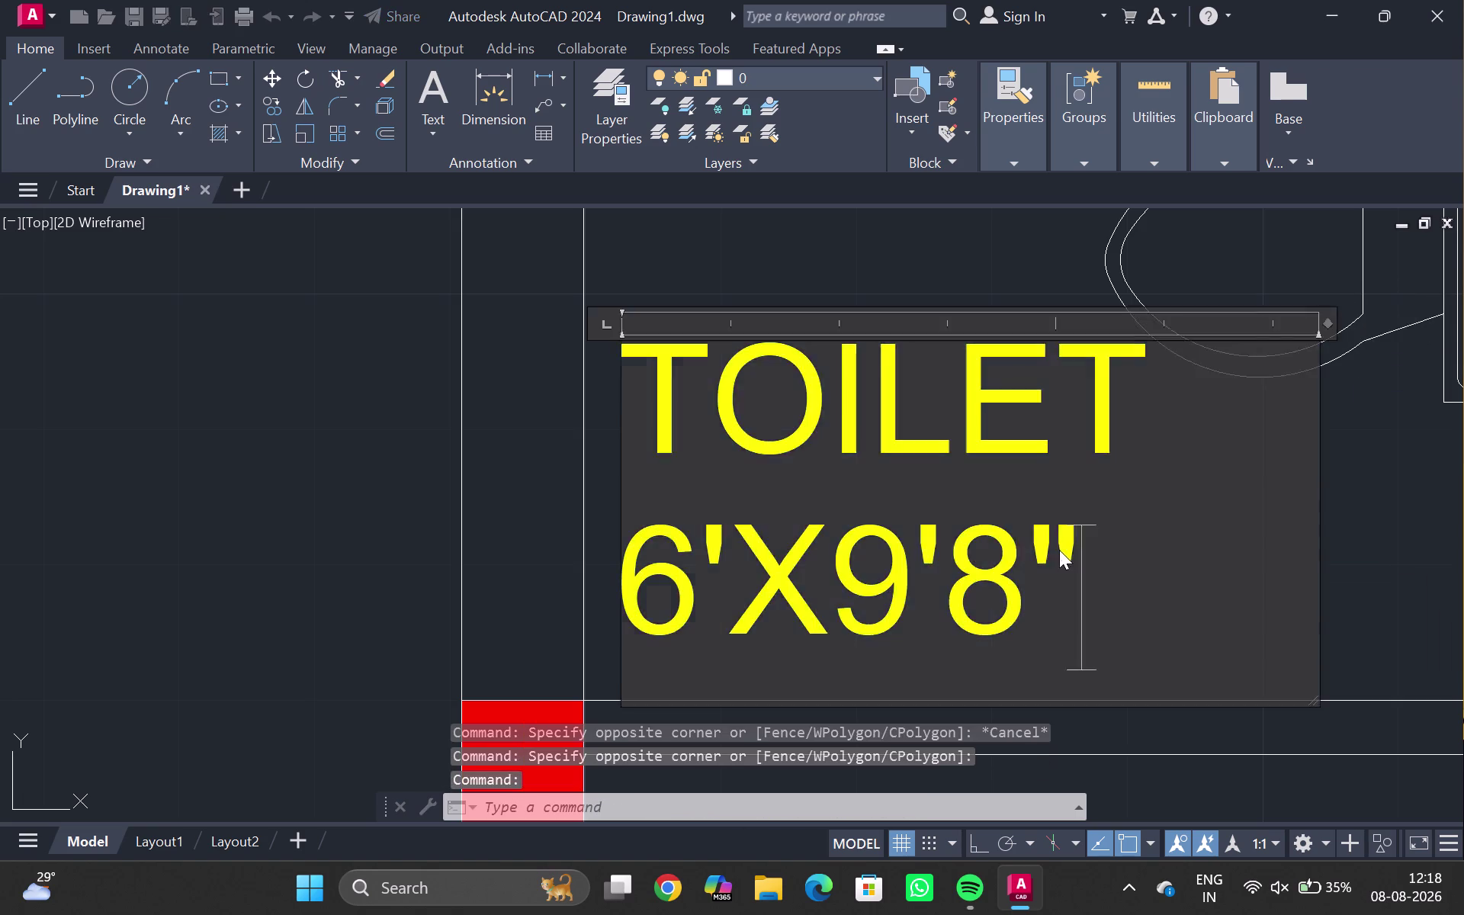
key(Escape)
double_click(1077, 547)
double_click(1051, 547)
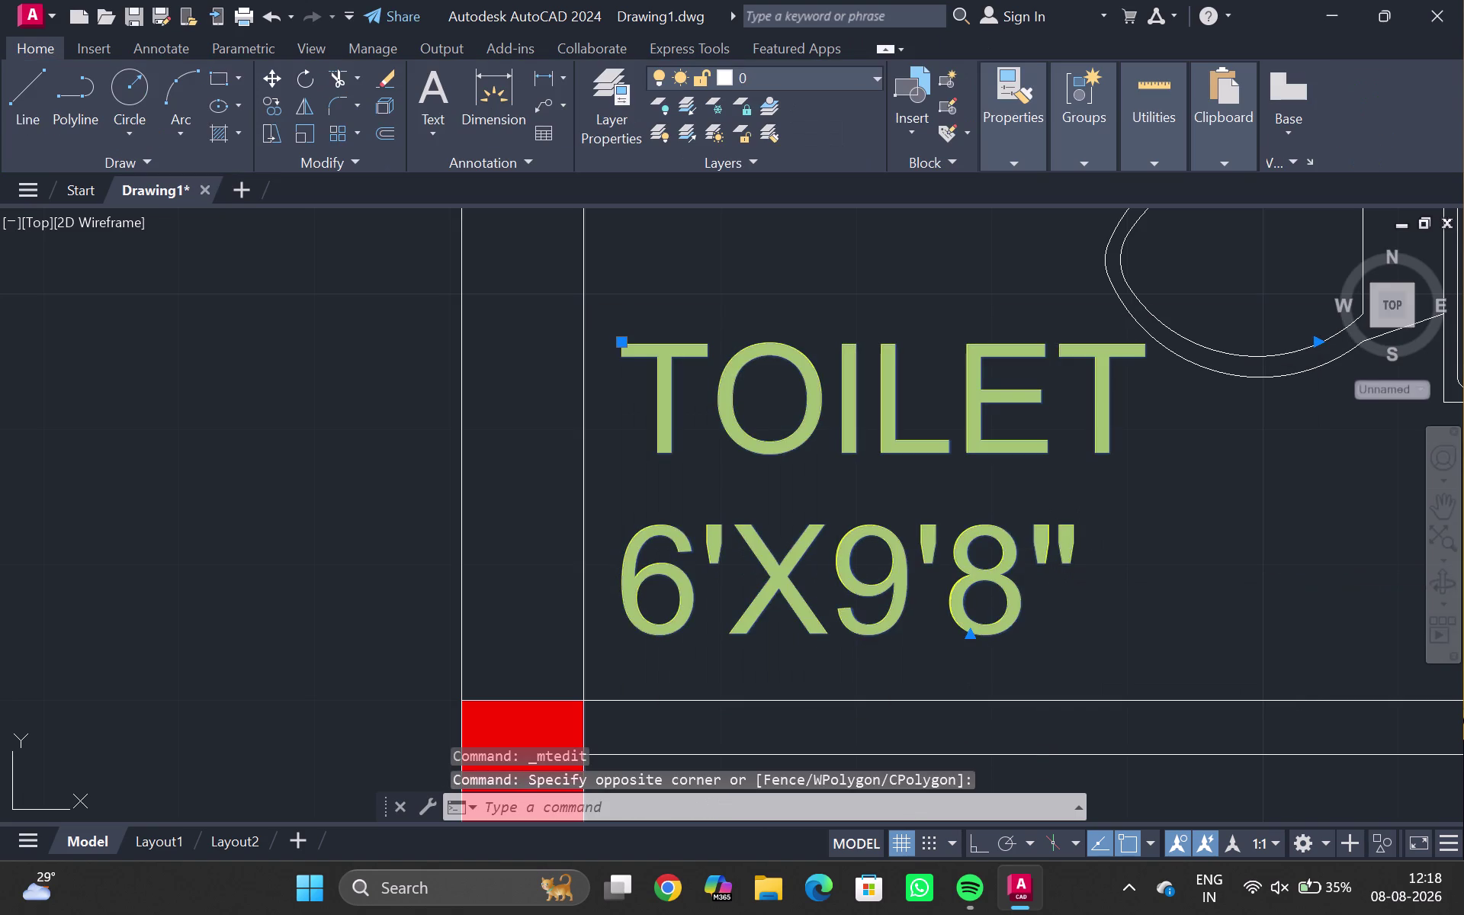
key(BackSpace)
key(BackSpace)
key(BackSpace)
key(BackSpace)
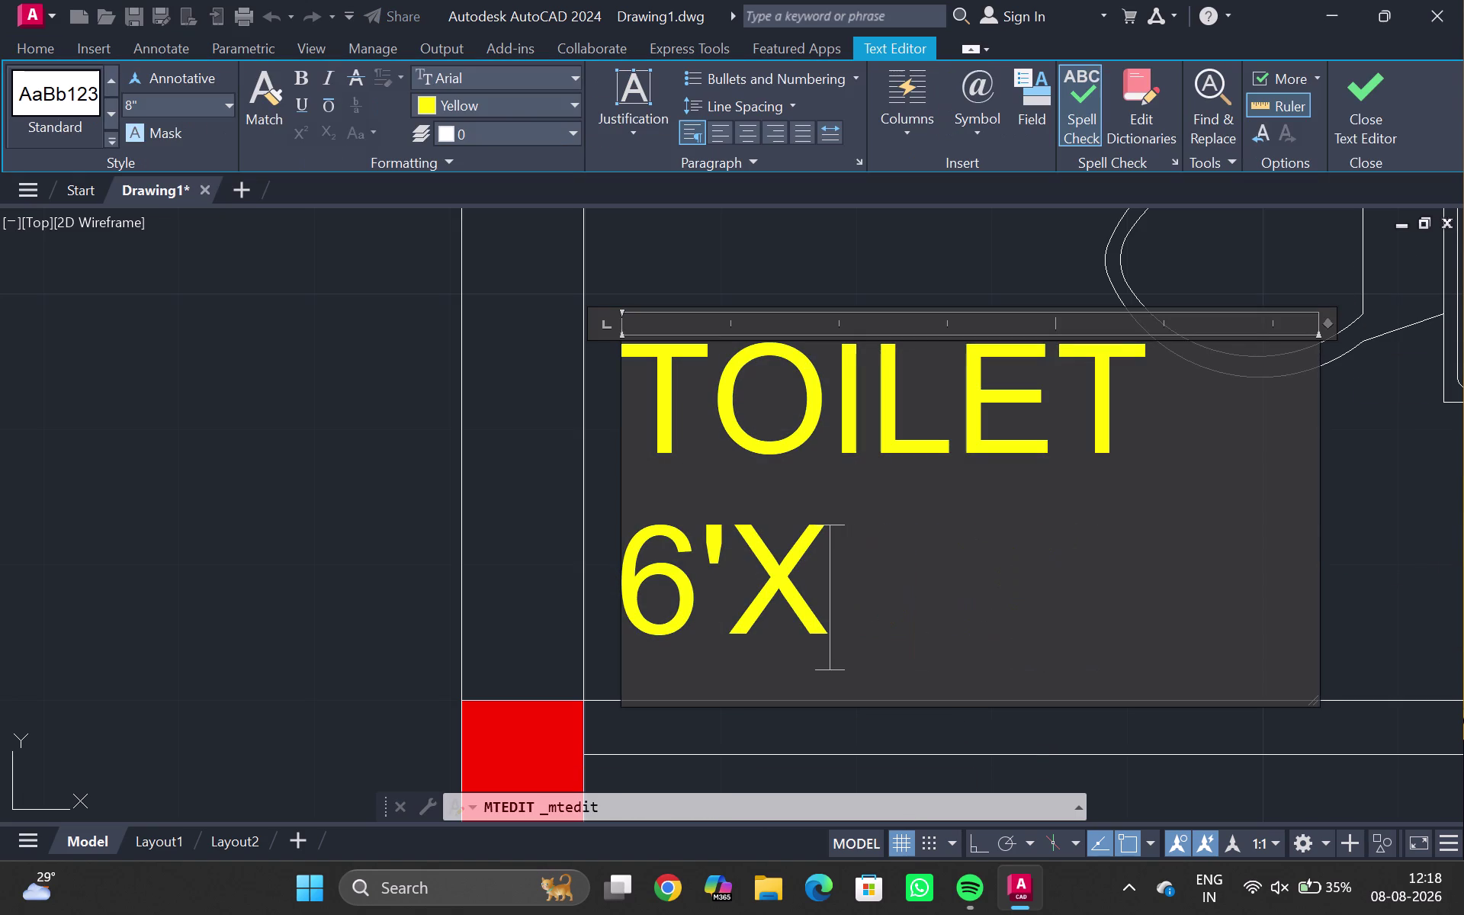
Type 6' so the label reads TOILET 6'X6' and close the editor.
text(6)
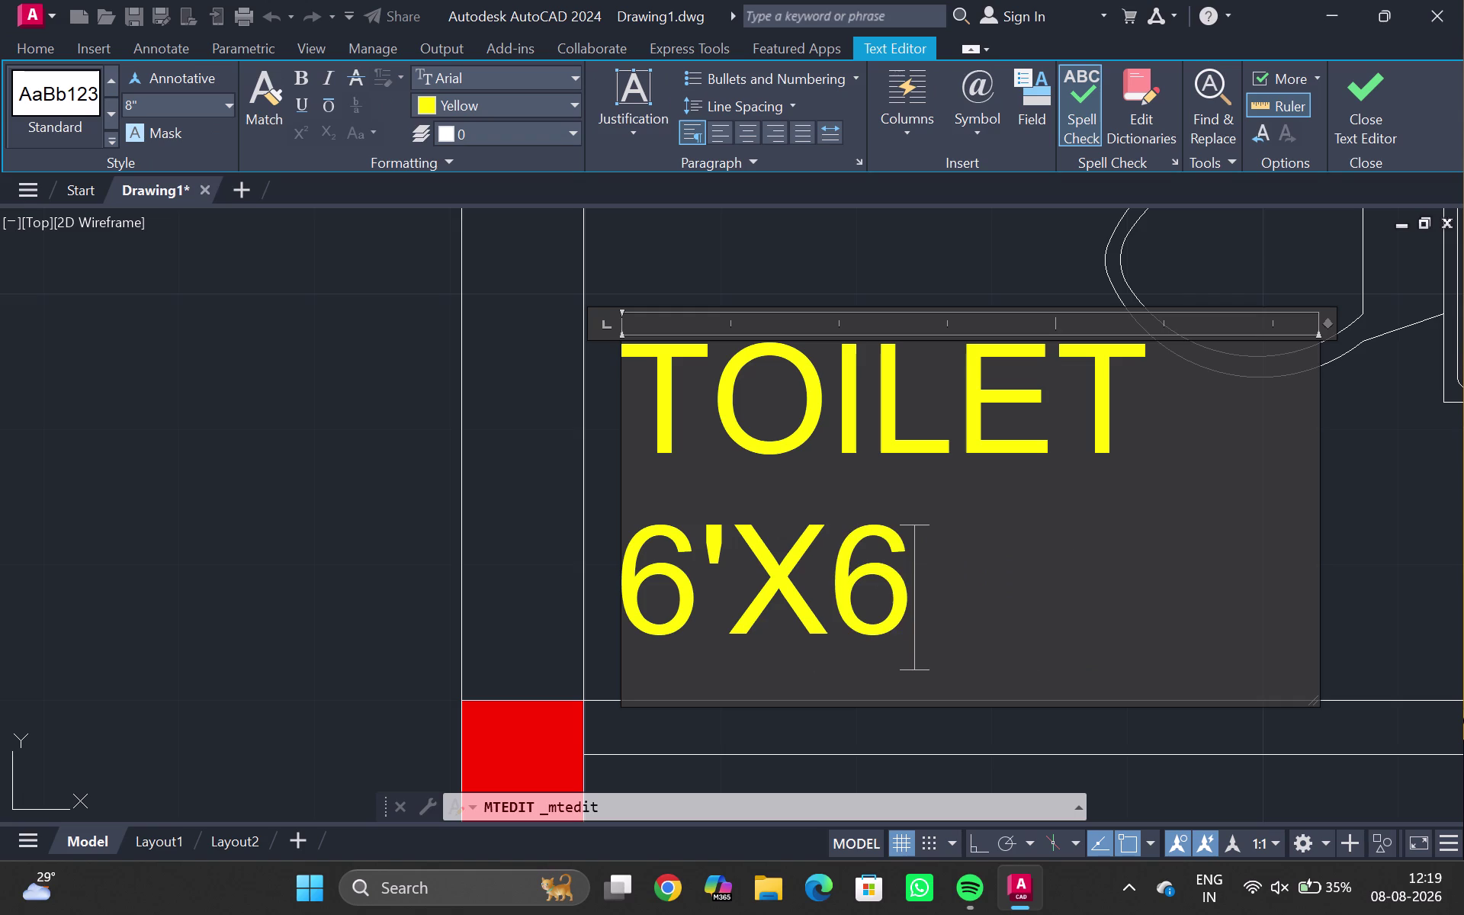
text(')
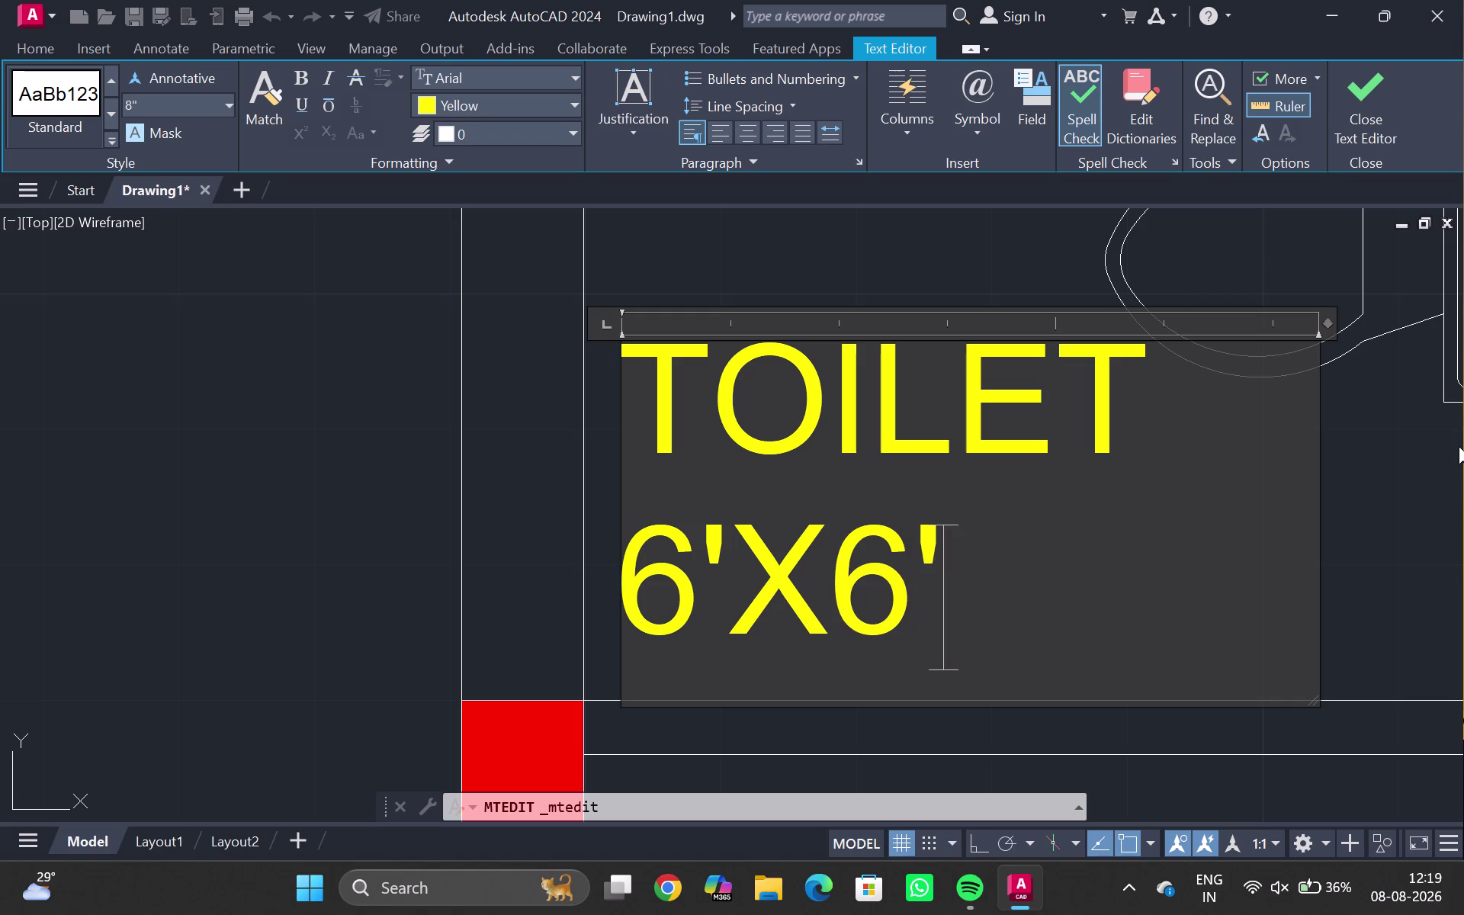
double_click(1419, 455)
Pan and zoom over to the lower bedroom's bottom wall.
scroll(down, 3)
middle_drag(1287, 513, 1034, 624)
scroll(down, 3)
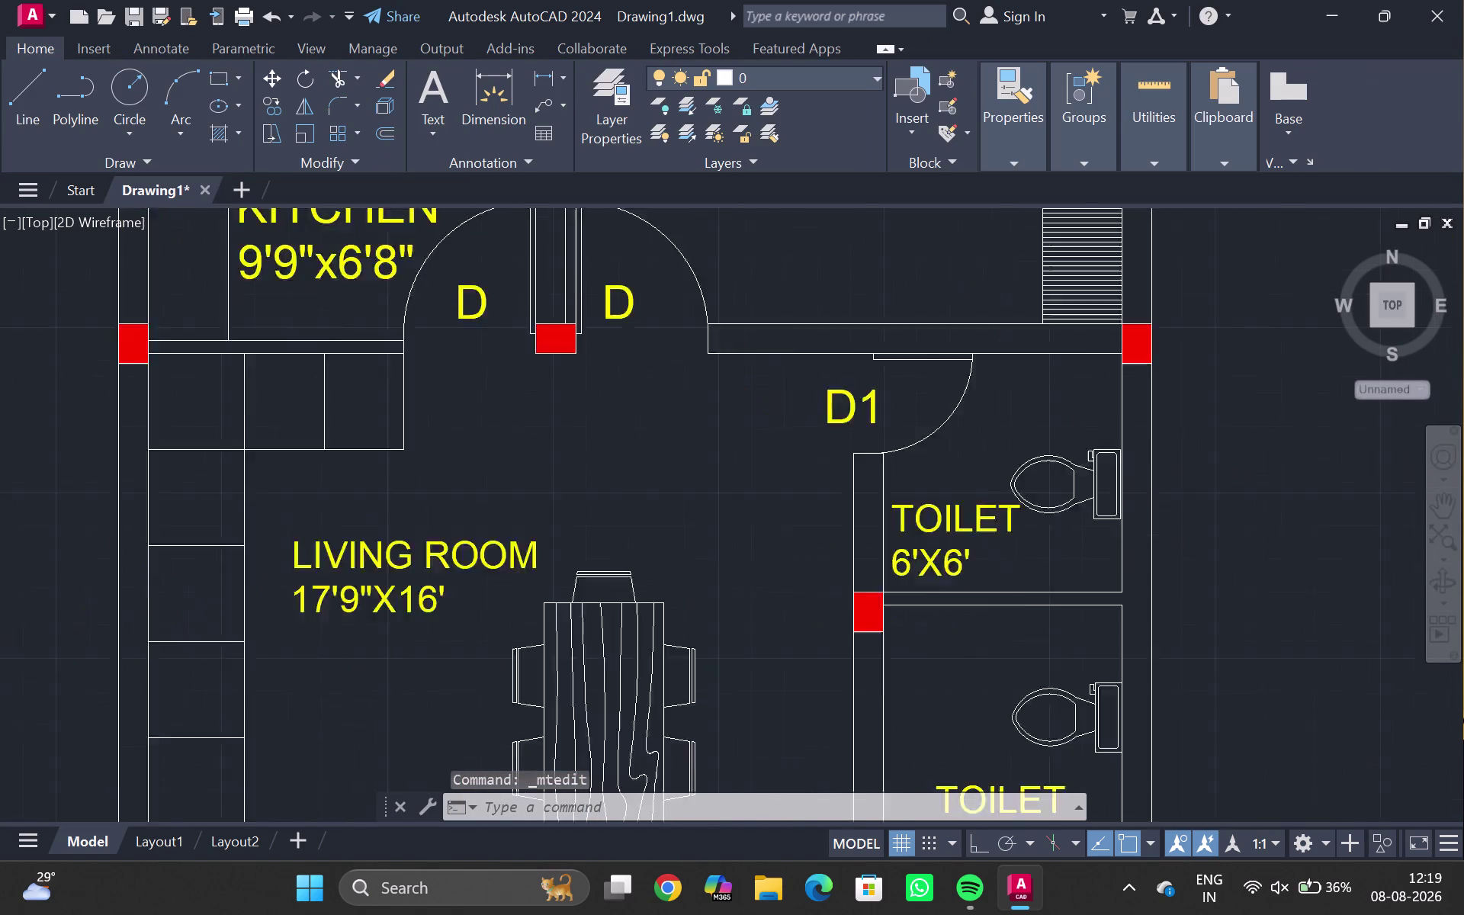
middle_drag(1018, 403, 1019, 168)
scroll(down, 3)
middle_drag(872, 350, 794, 775)
middle_drag(789, 710, 829, 371)
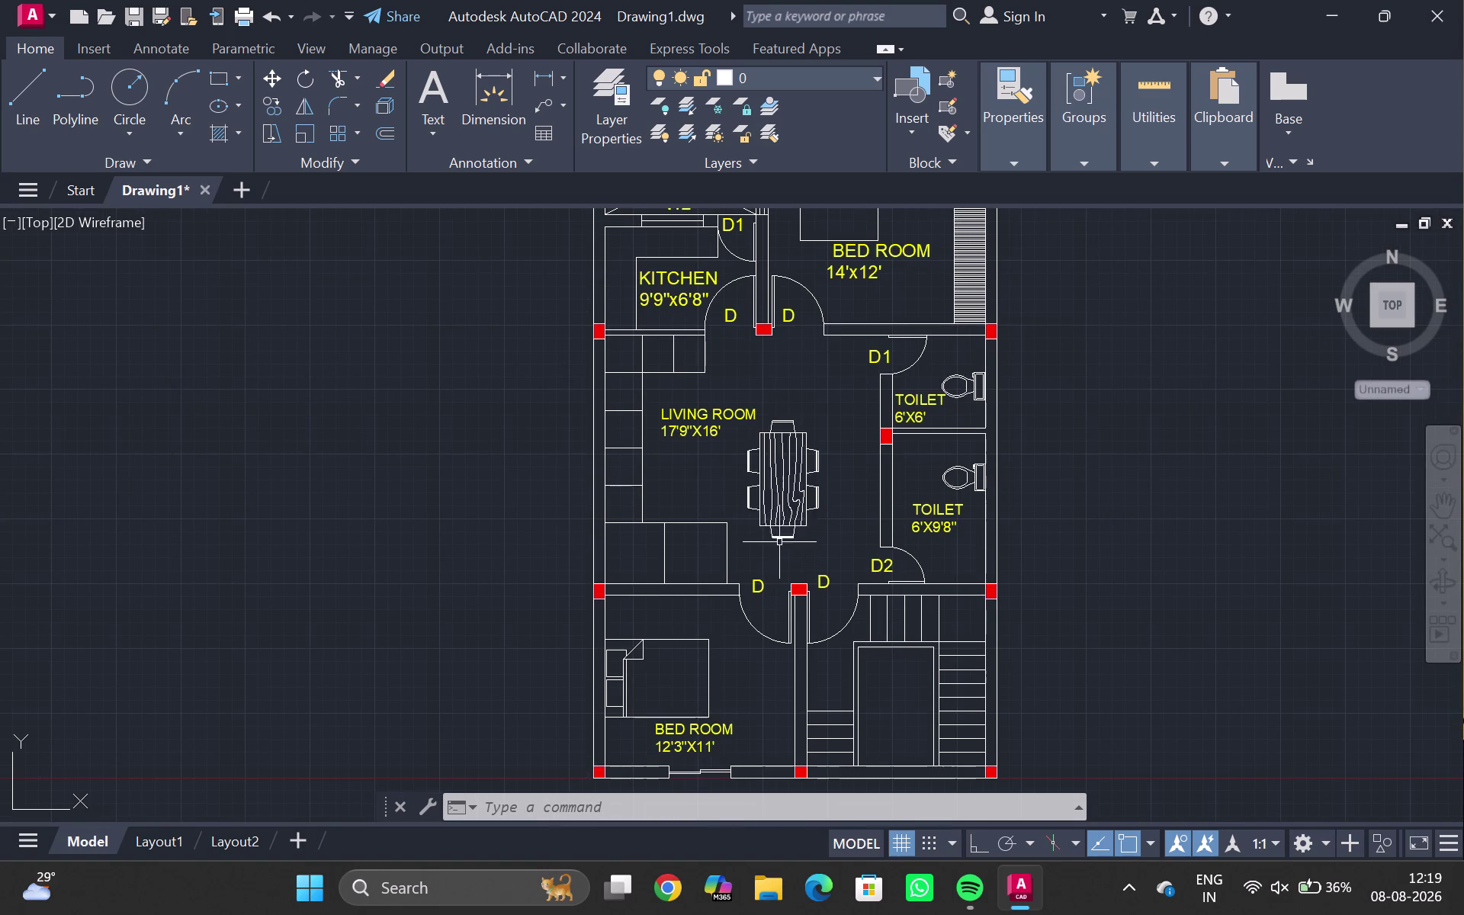
middle_drag(824, 438, 795, 303)
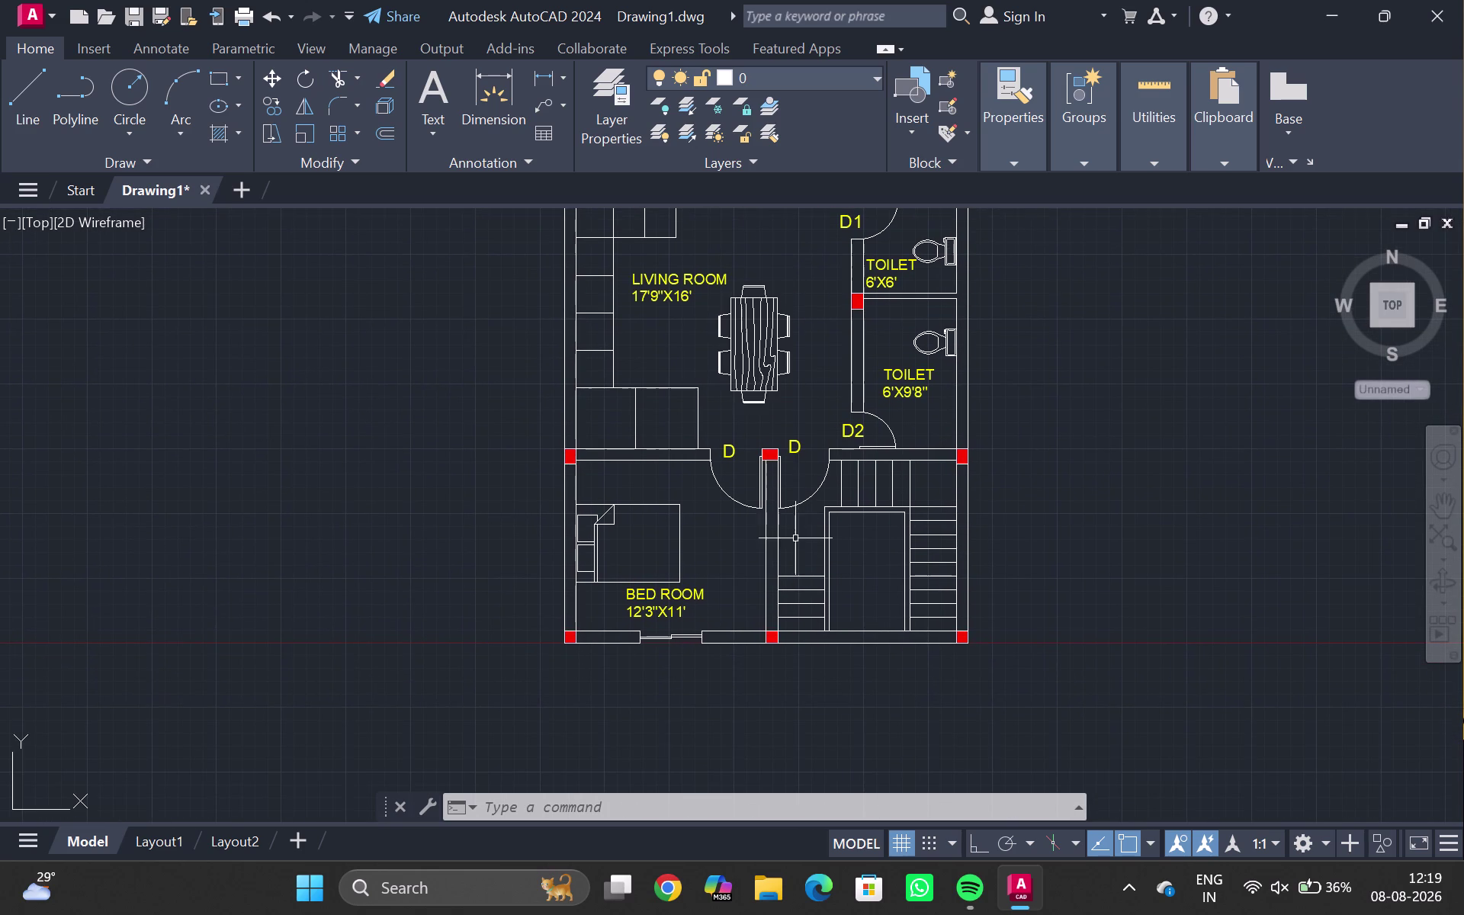
scroll(up, 3)
middle_drag(799, 548, 936, 309)
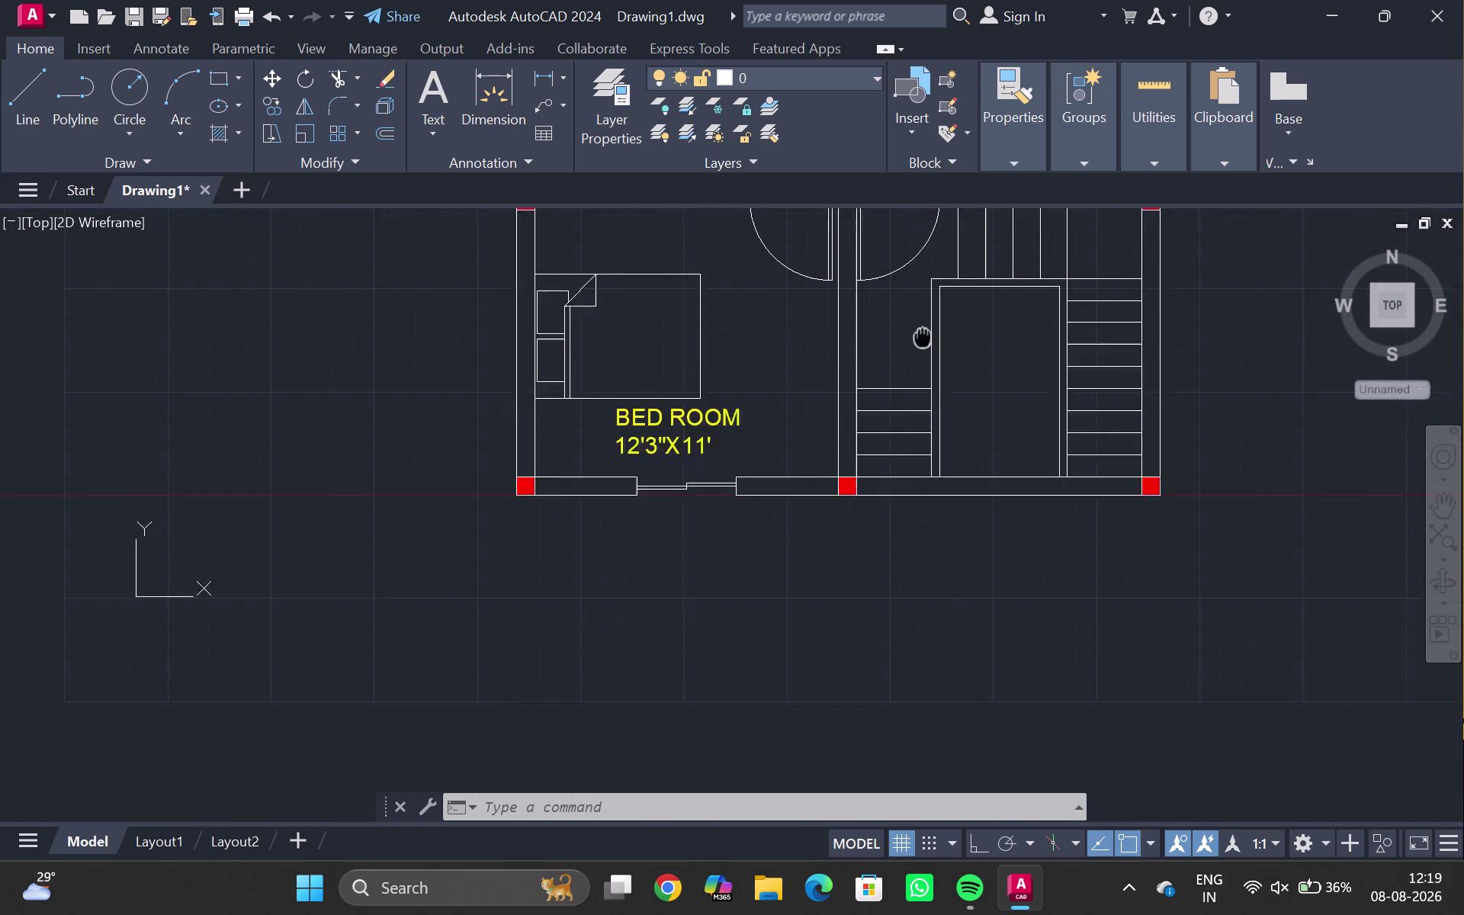
middle_drag(936, 309, 937, 305)
scroll(up, 3)
scroll(up, 3)
middle_click(706, 433)
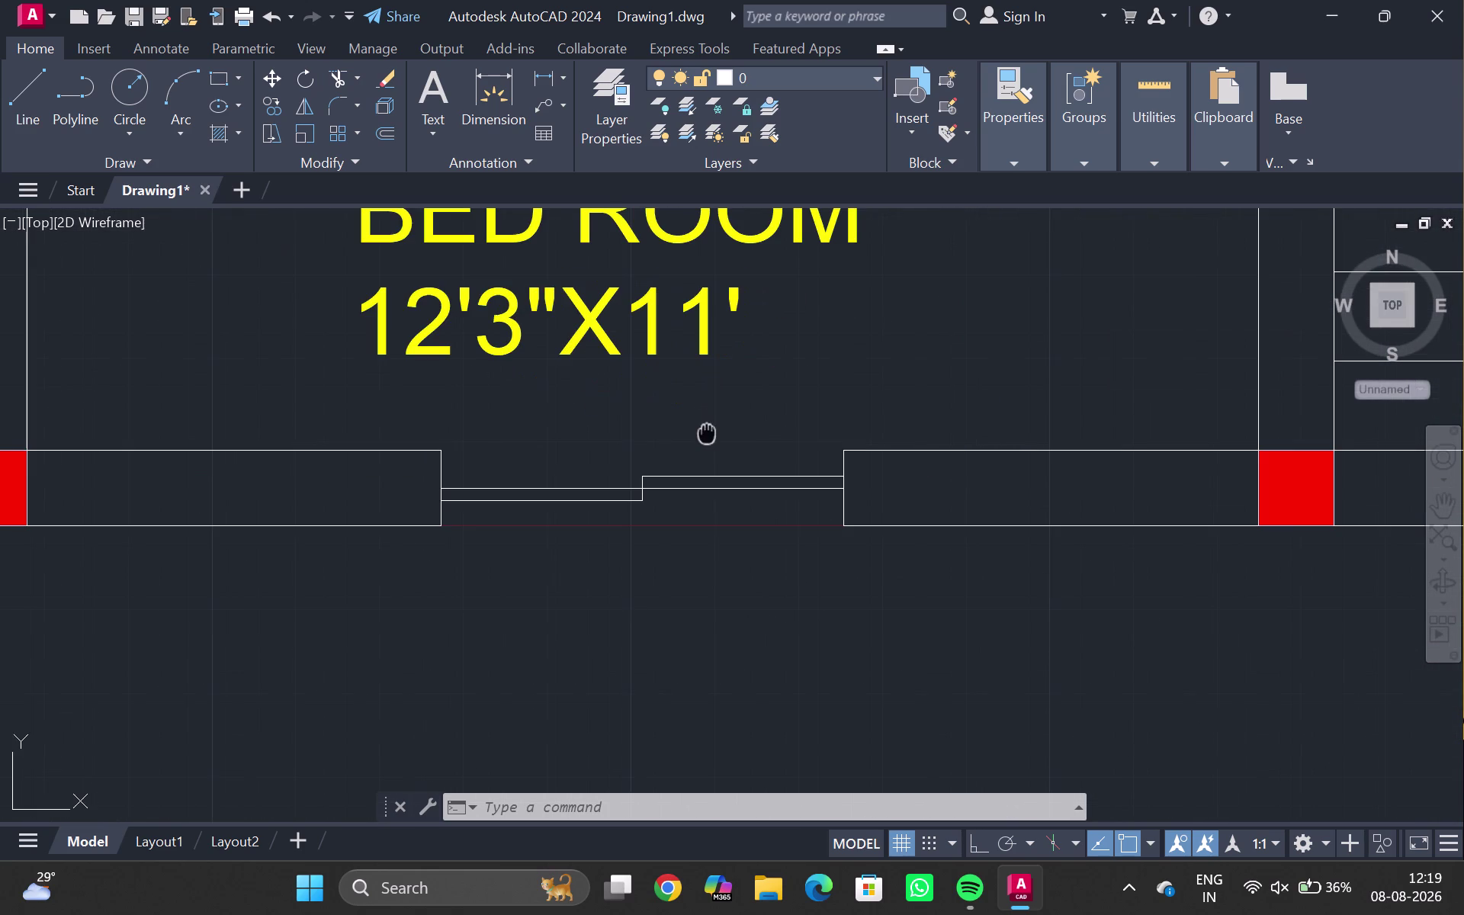
scroll(down, 3)
middle_drag(699, 416, 698, 499)
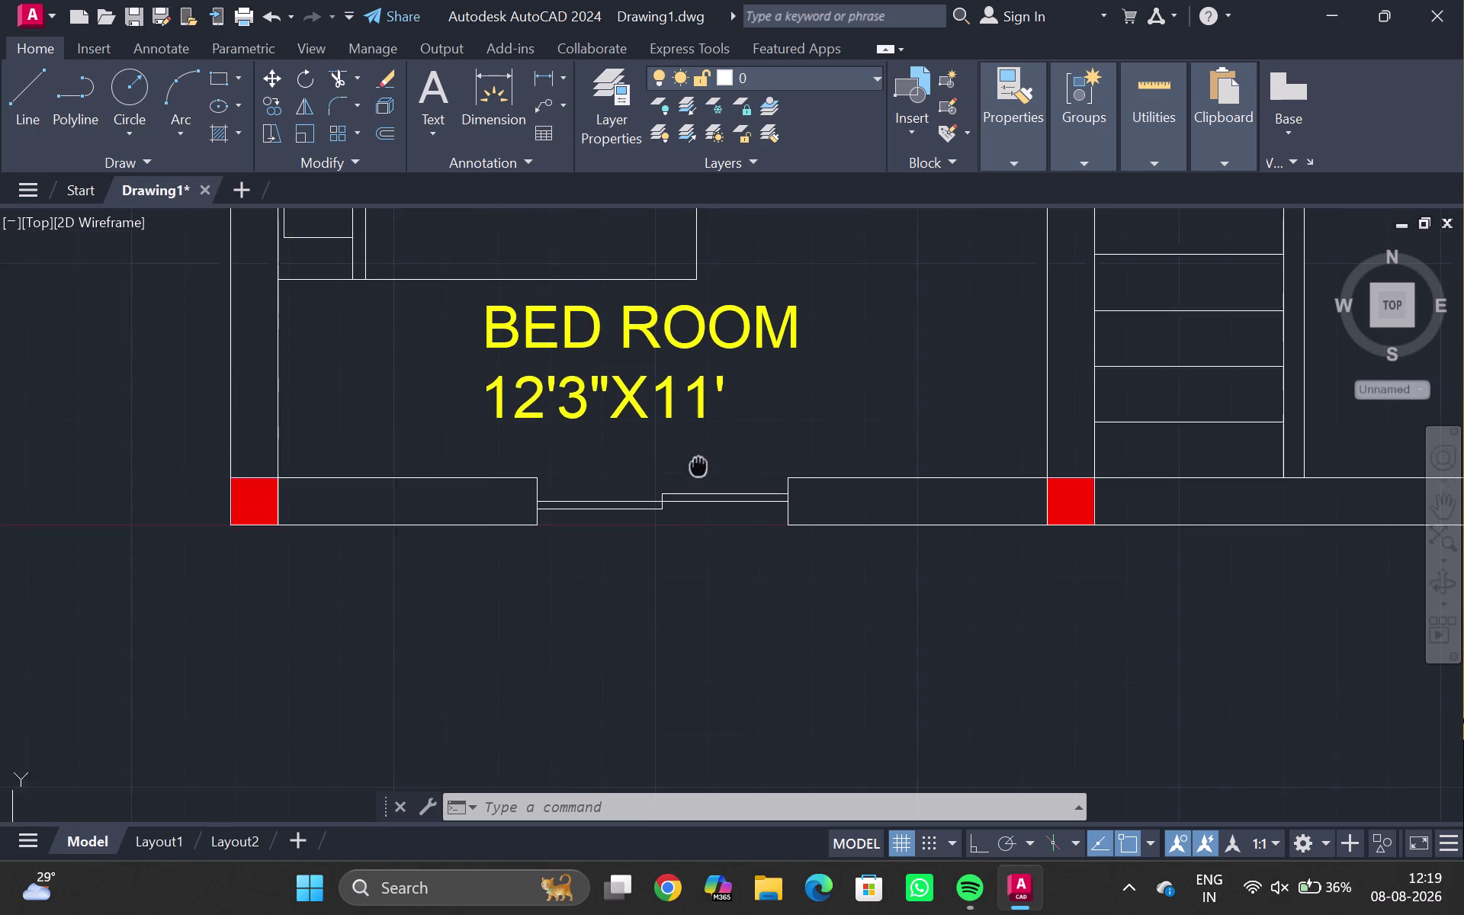
middle_drag(699, 500, 683, 569)
middle_drag(825, 113, 763, 453)
middle_drag(811, 357, 730, 512)
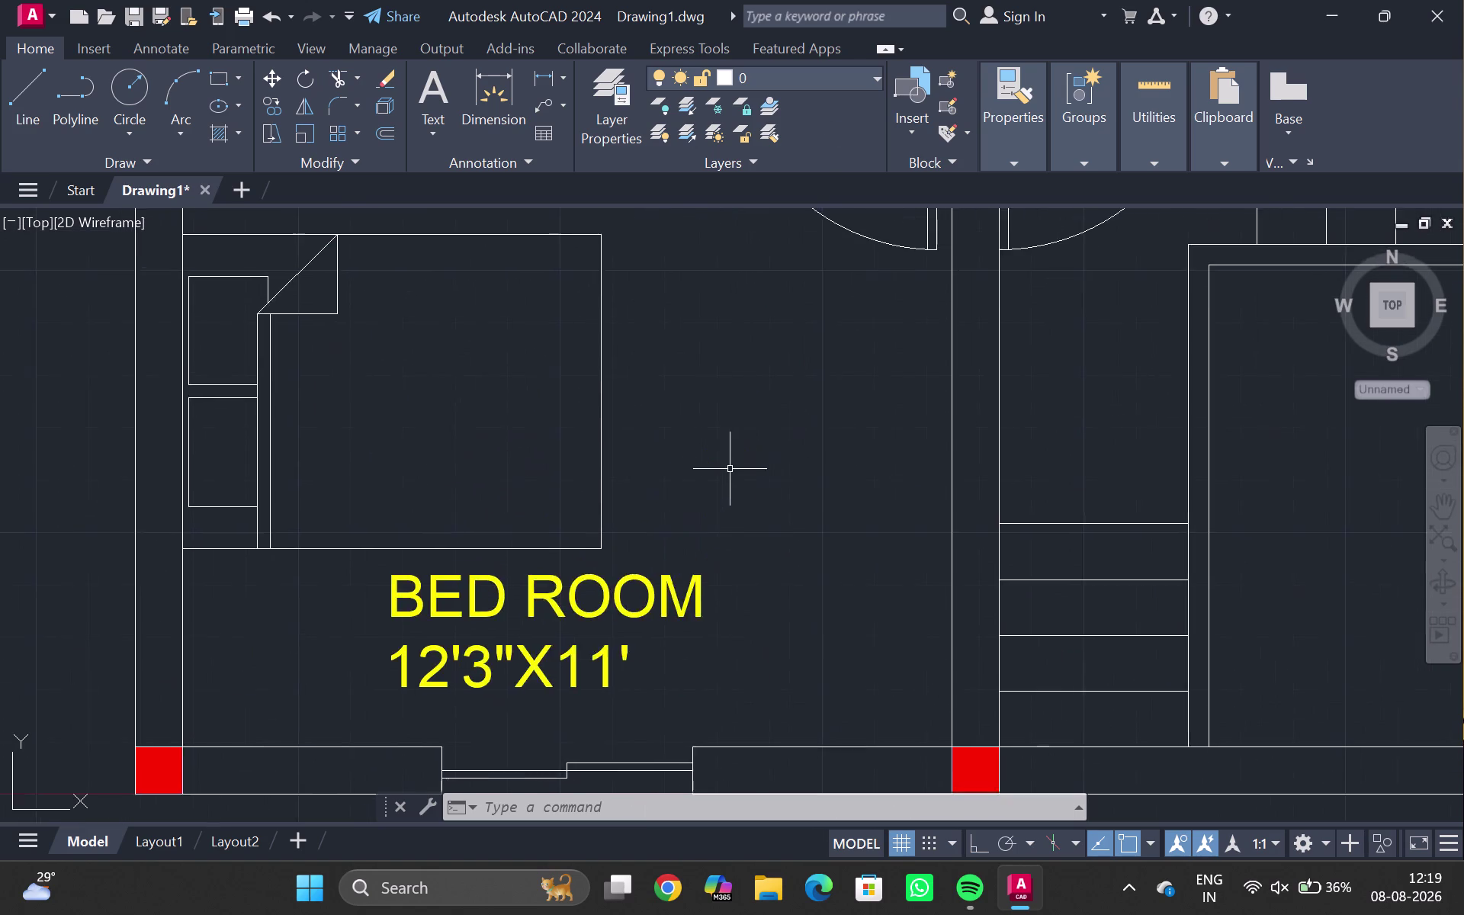
scroll(down, 3)
middle_drag(738, 477, 719, 322)
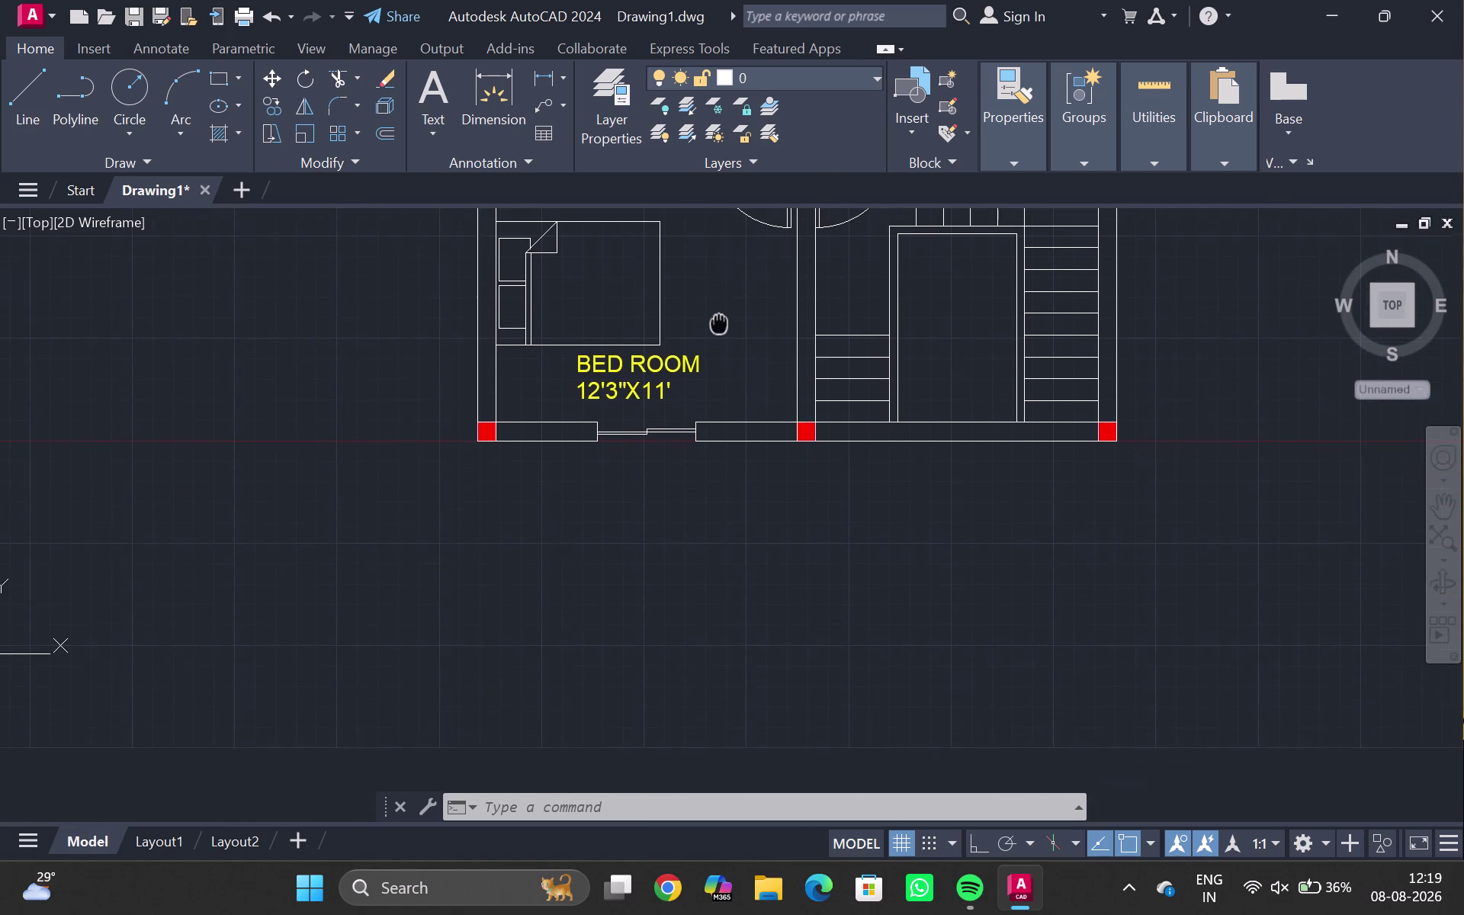
middle_drag(719, 322, 719, 315)
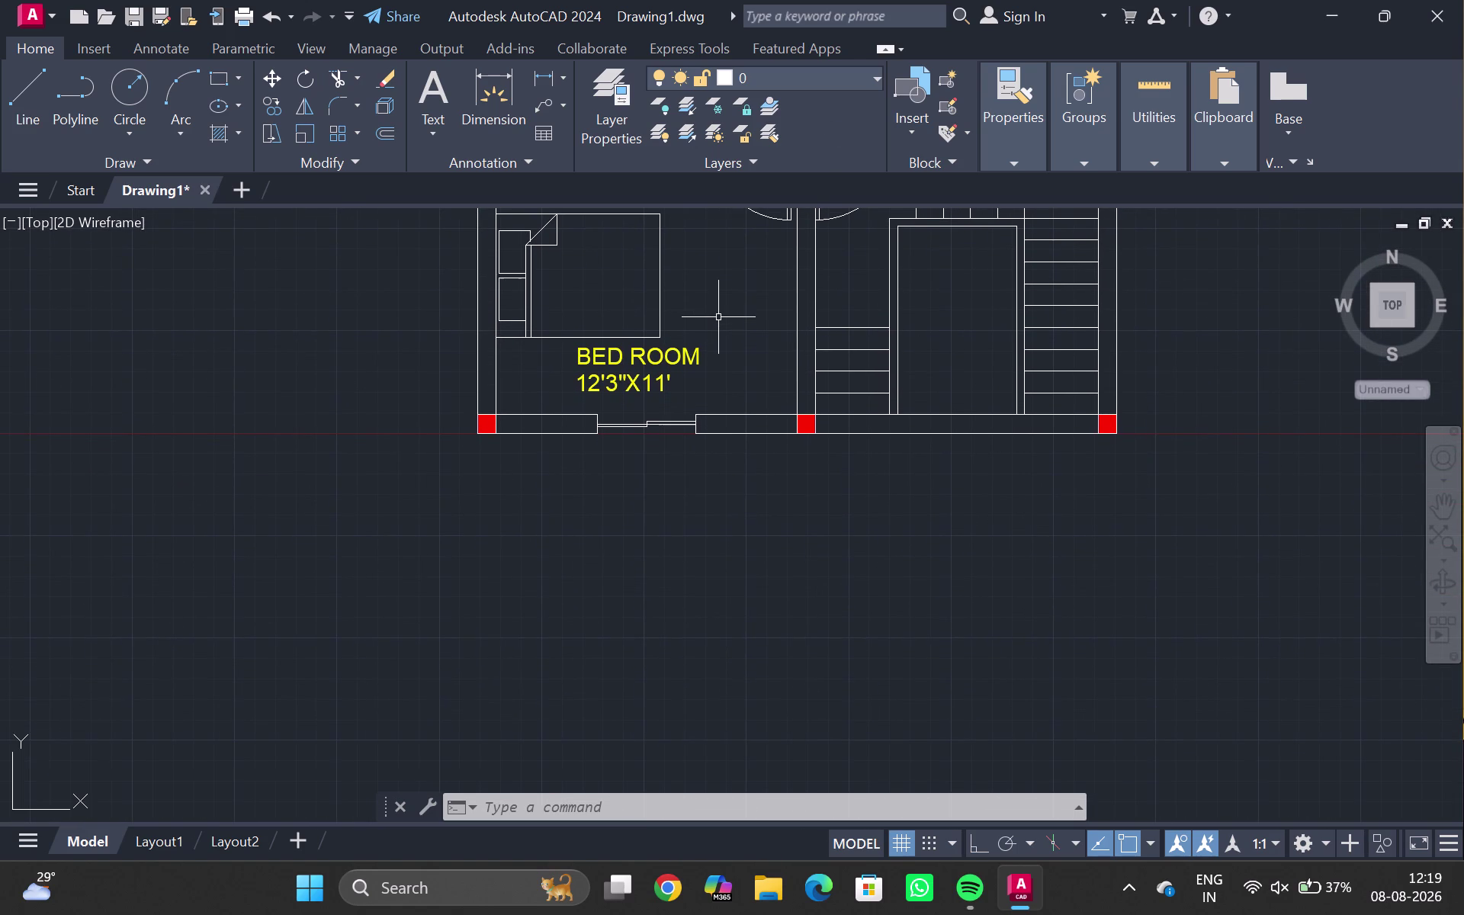
scroll(up, 3)
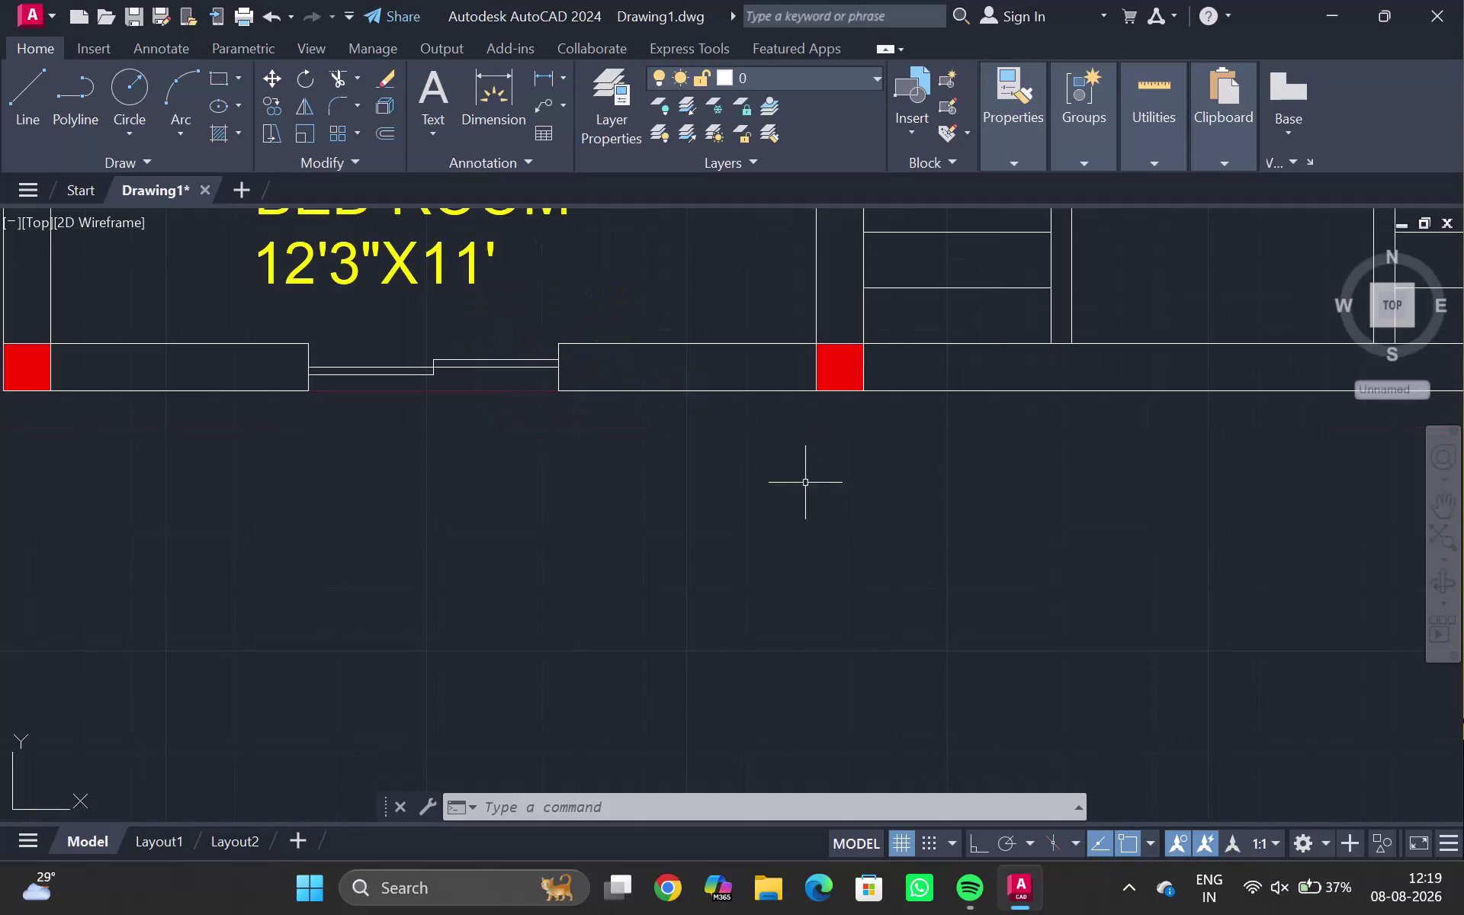
Select and delete the window lines in the bedroom's bottom wall.
click(482, 355)
click(444, 373)
click(408, 366)
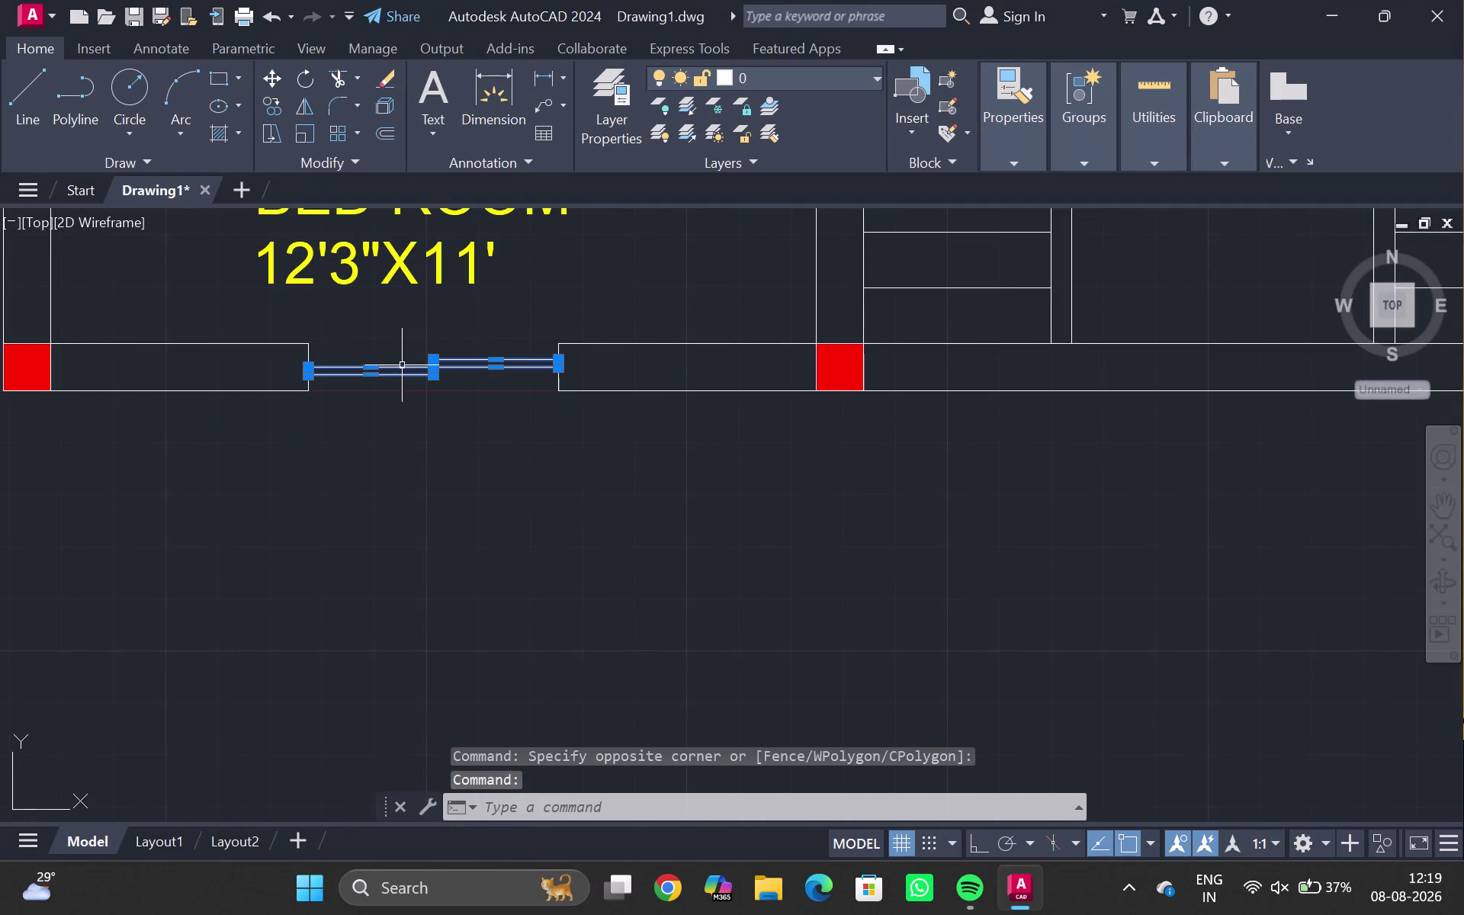
key(Delete)
Extend the wall lines across the opening with an EX fence.
key(e)
key(x)
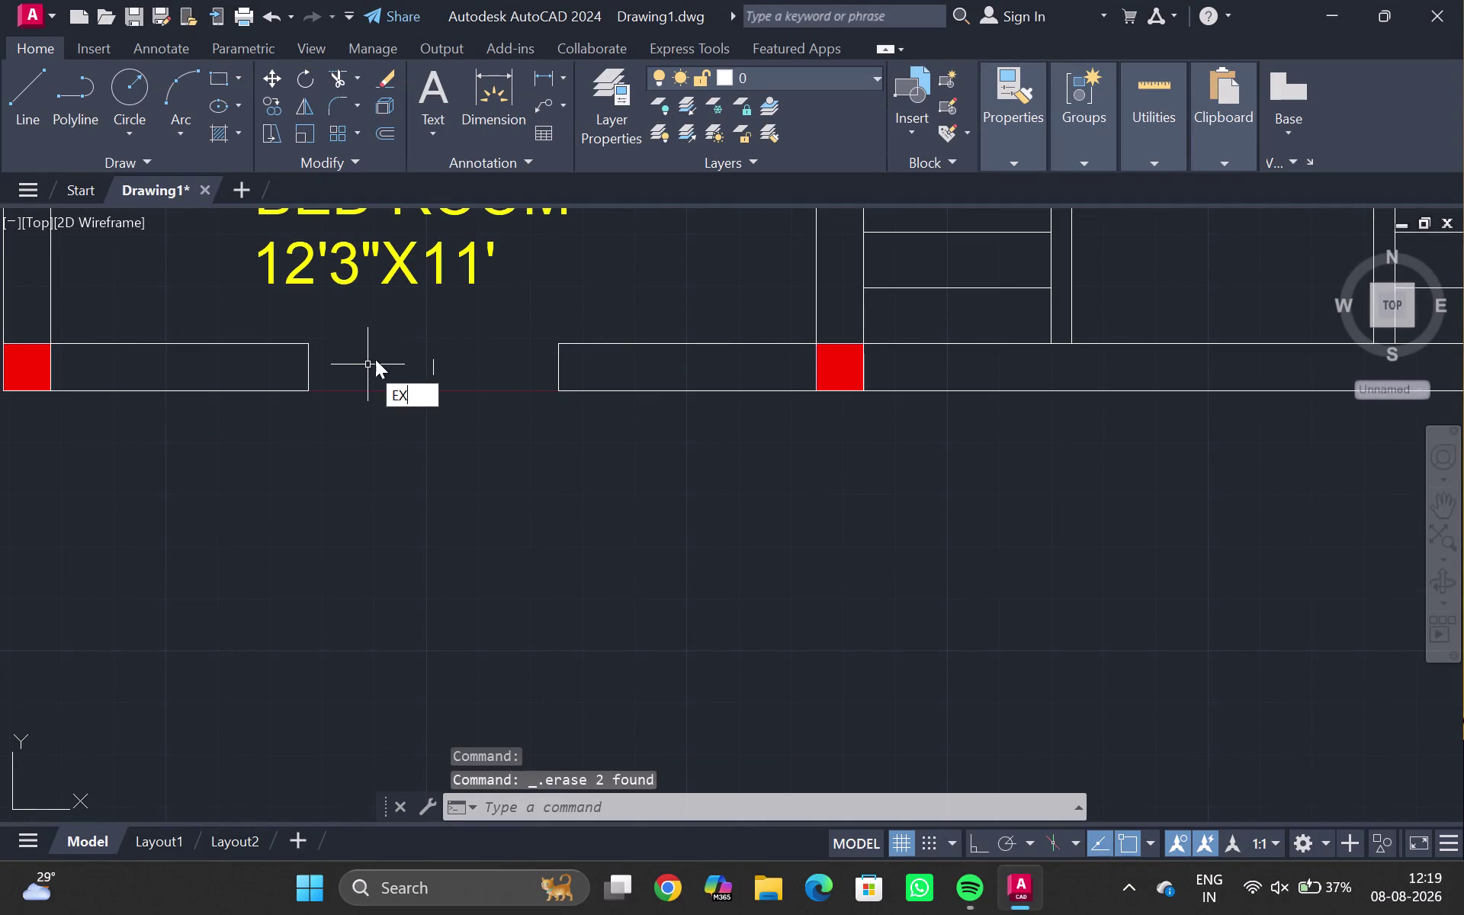
key(Return)
drag(595, 315, 577, 517)
key(Escape)
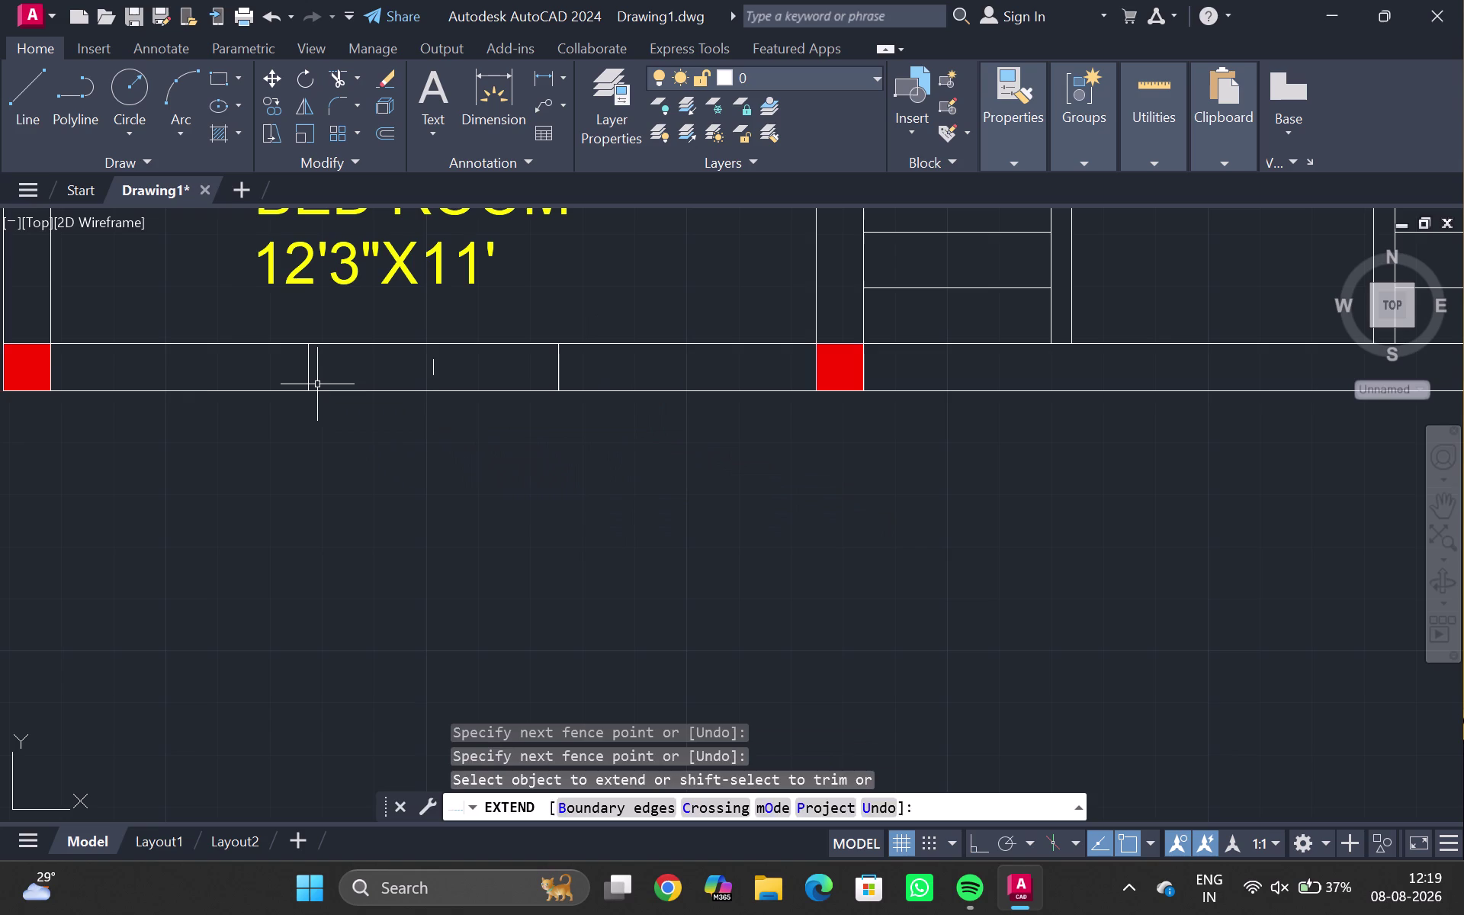
Erase the leftover line in the bedroom wall.
click(432, 366)
key(Delete)
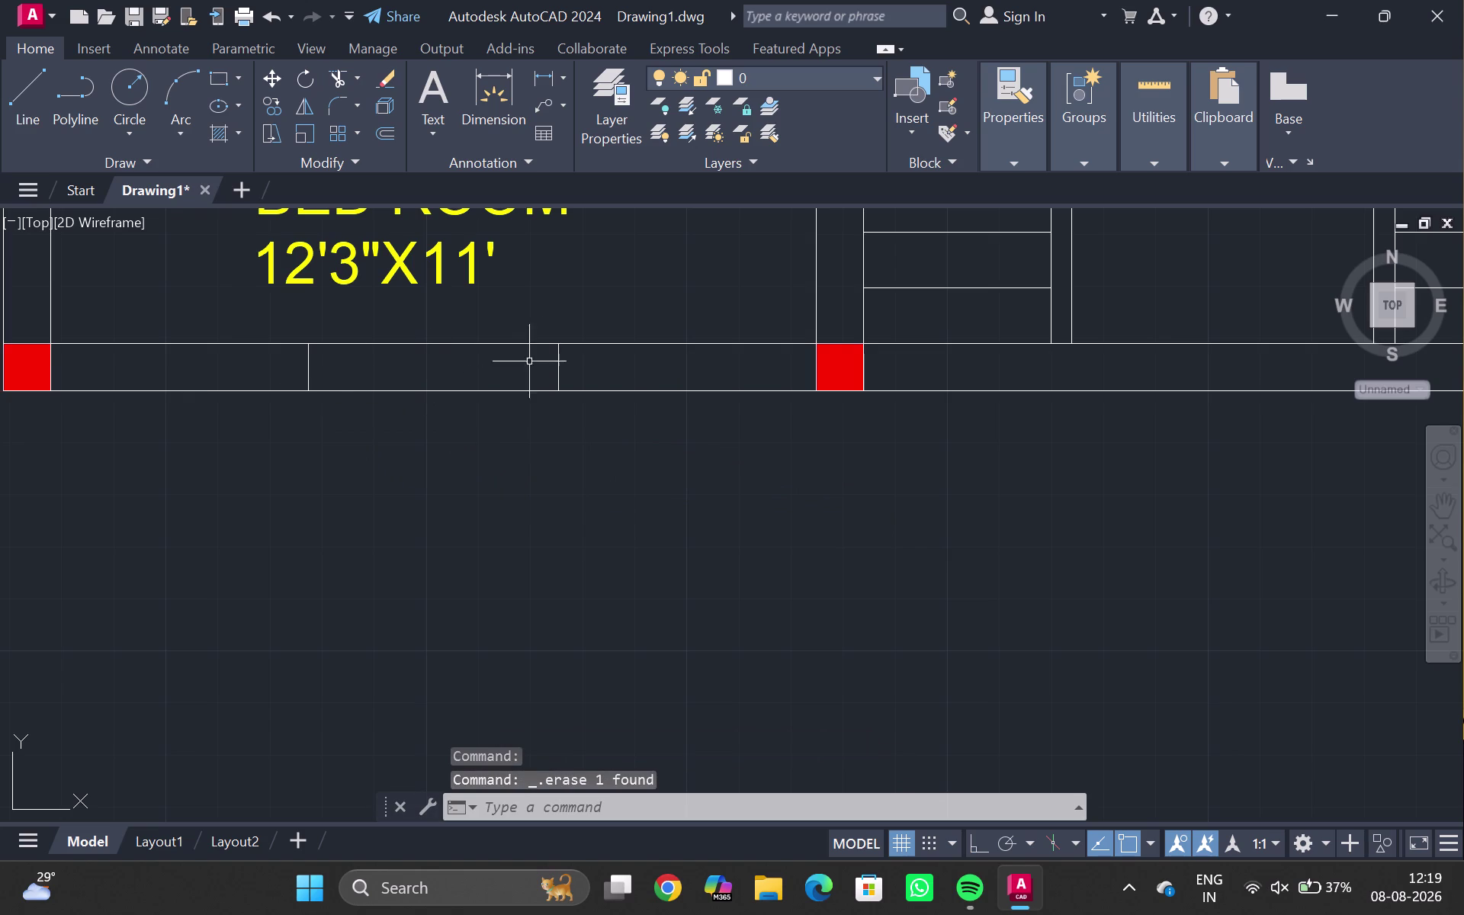
scroll(up, 3)
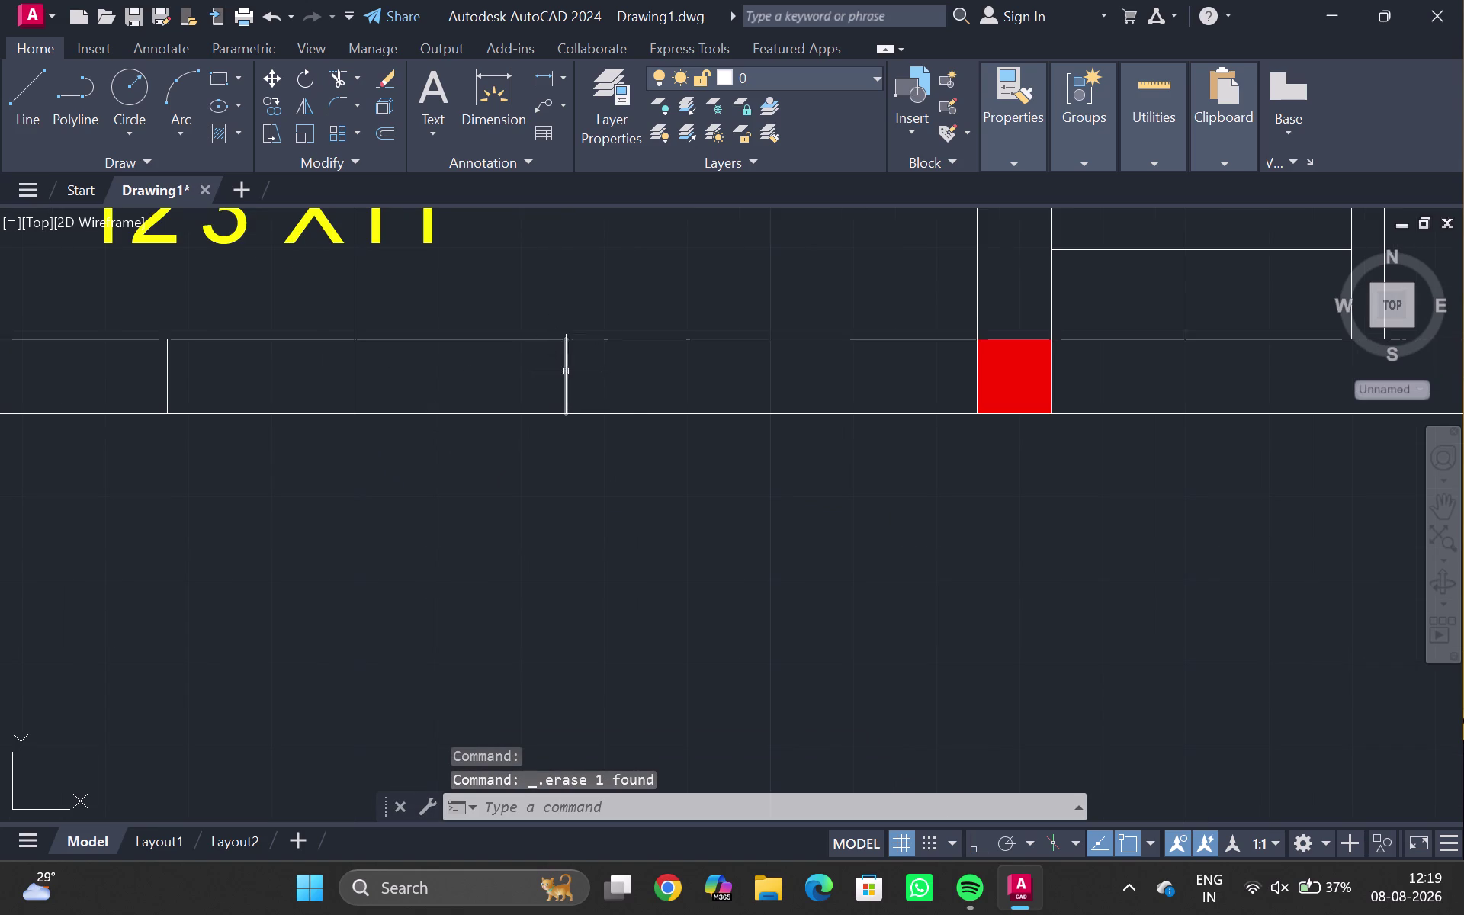
Start a line along the wall, cancel it, and pan to view the bedroom.
key(l)
key(Return)
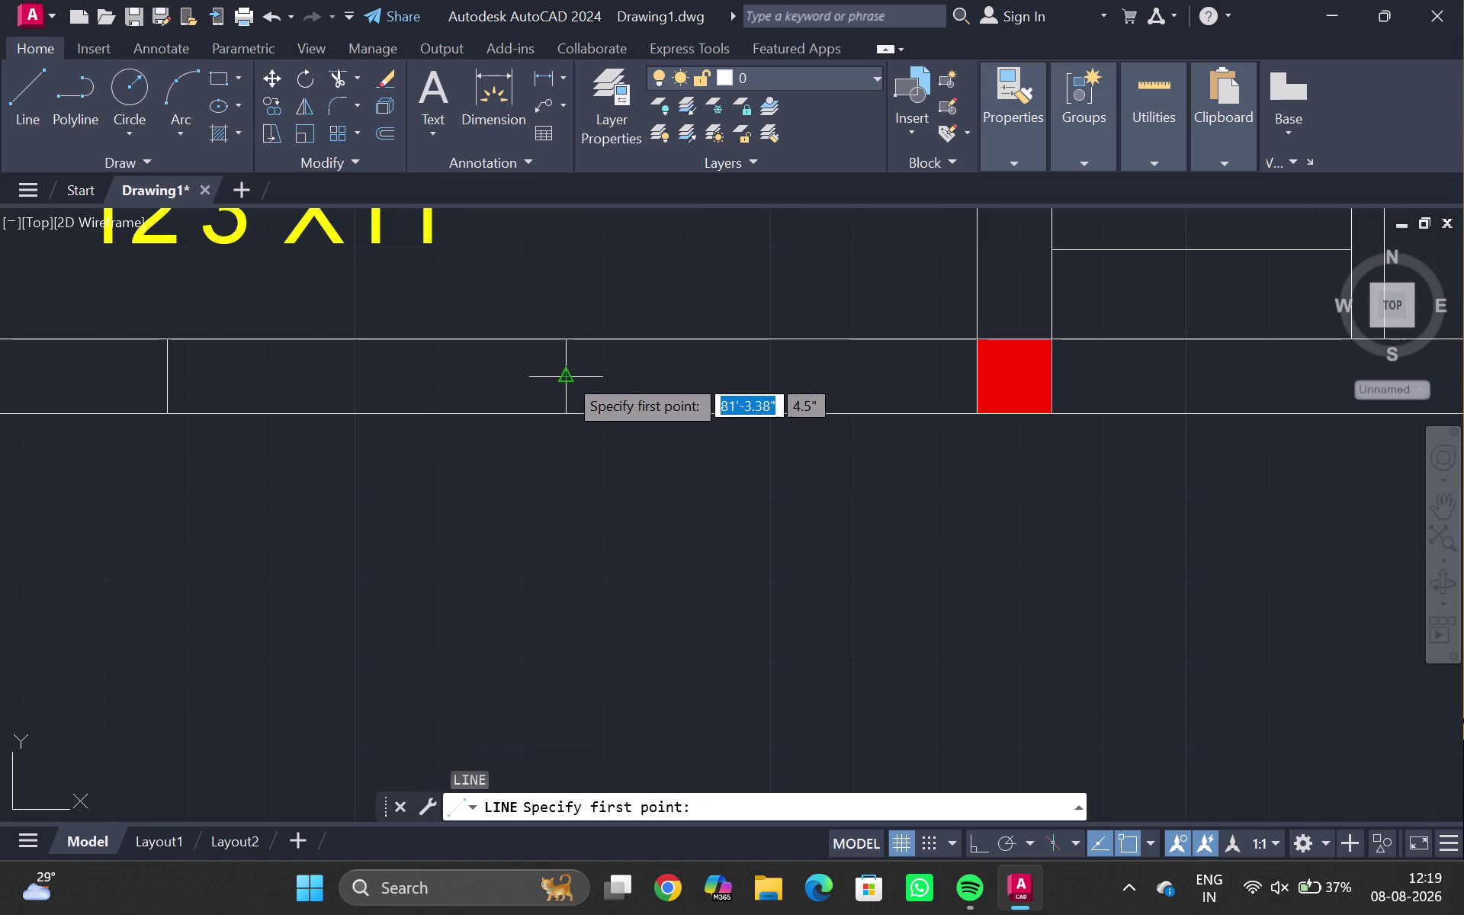
click(567, 380)
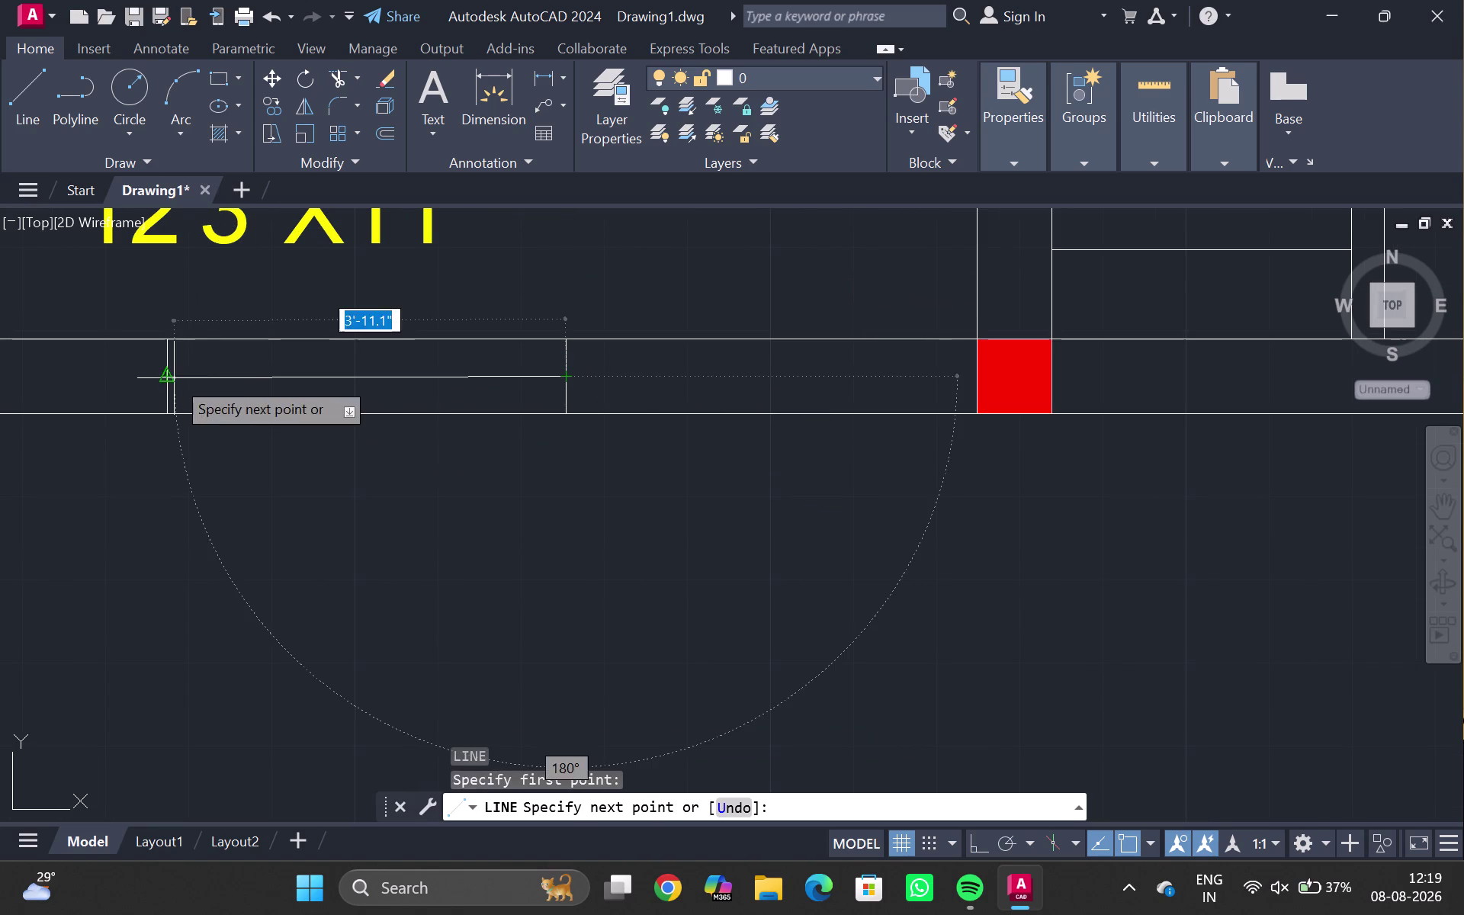
click(174, 378)
key(Escape)
scroll(down, 3)
middle_drag(417, 384, 430, 486)
scroll(down, 3)
middle_drag(550, 353, 523, 467)
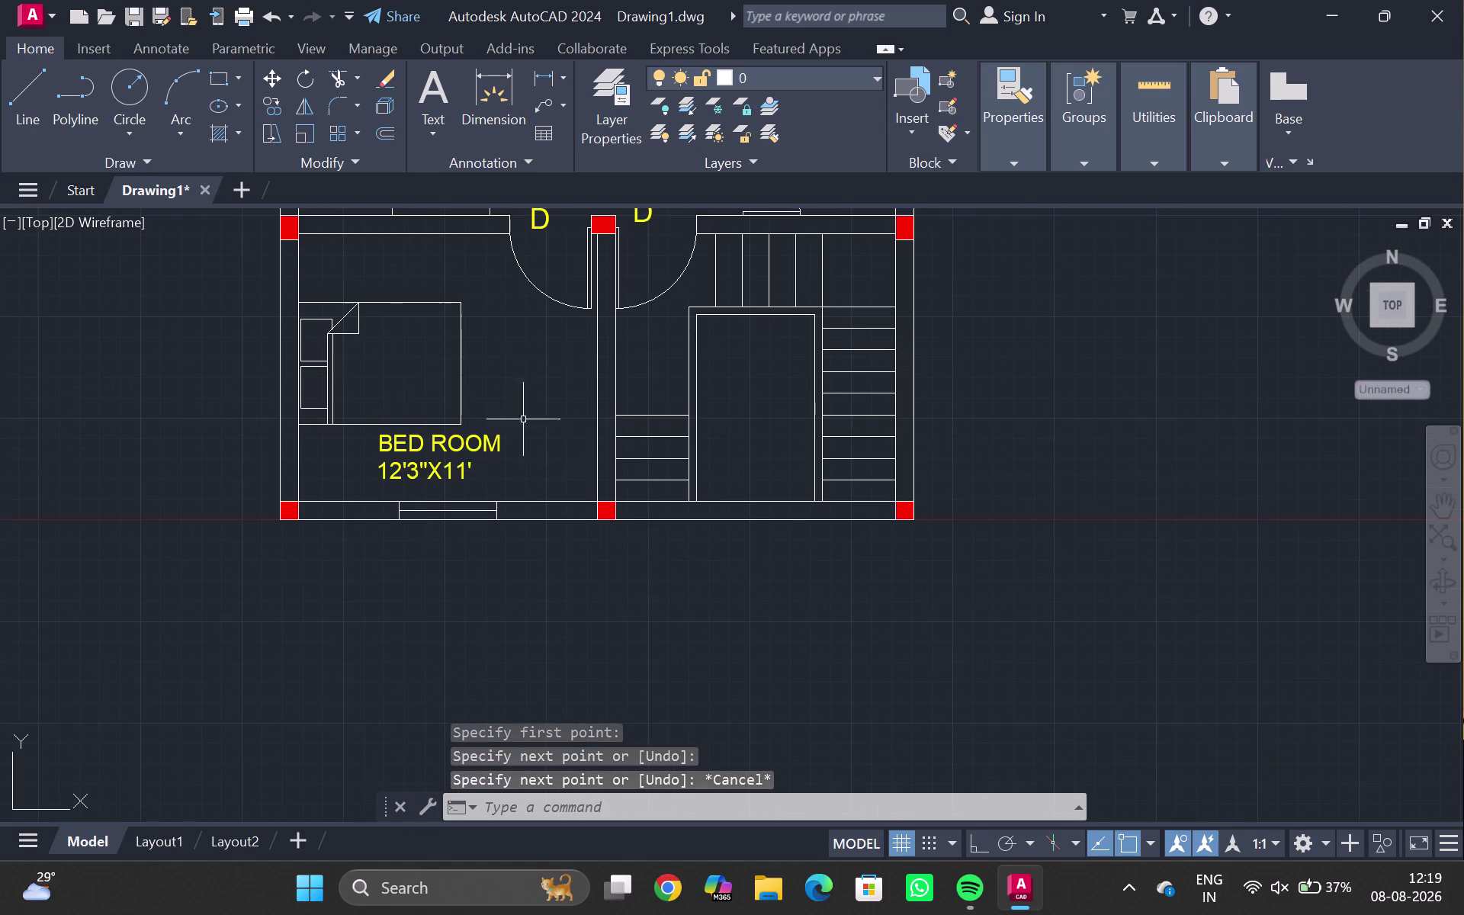
Copy the D door tag into the bedroom near its bottom wall.
click(537, 220)
text(C)
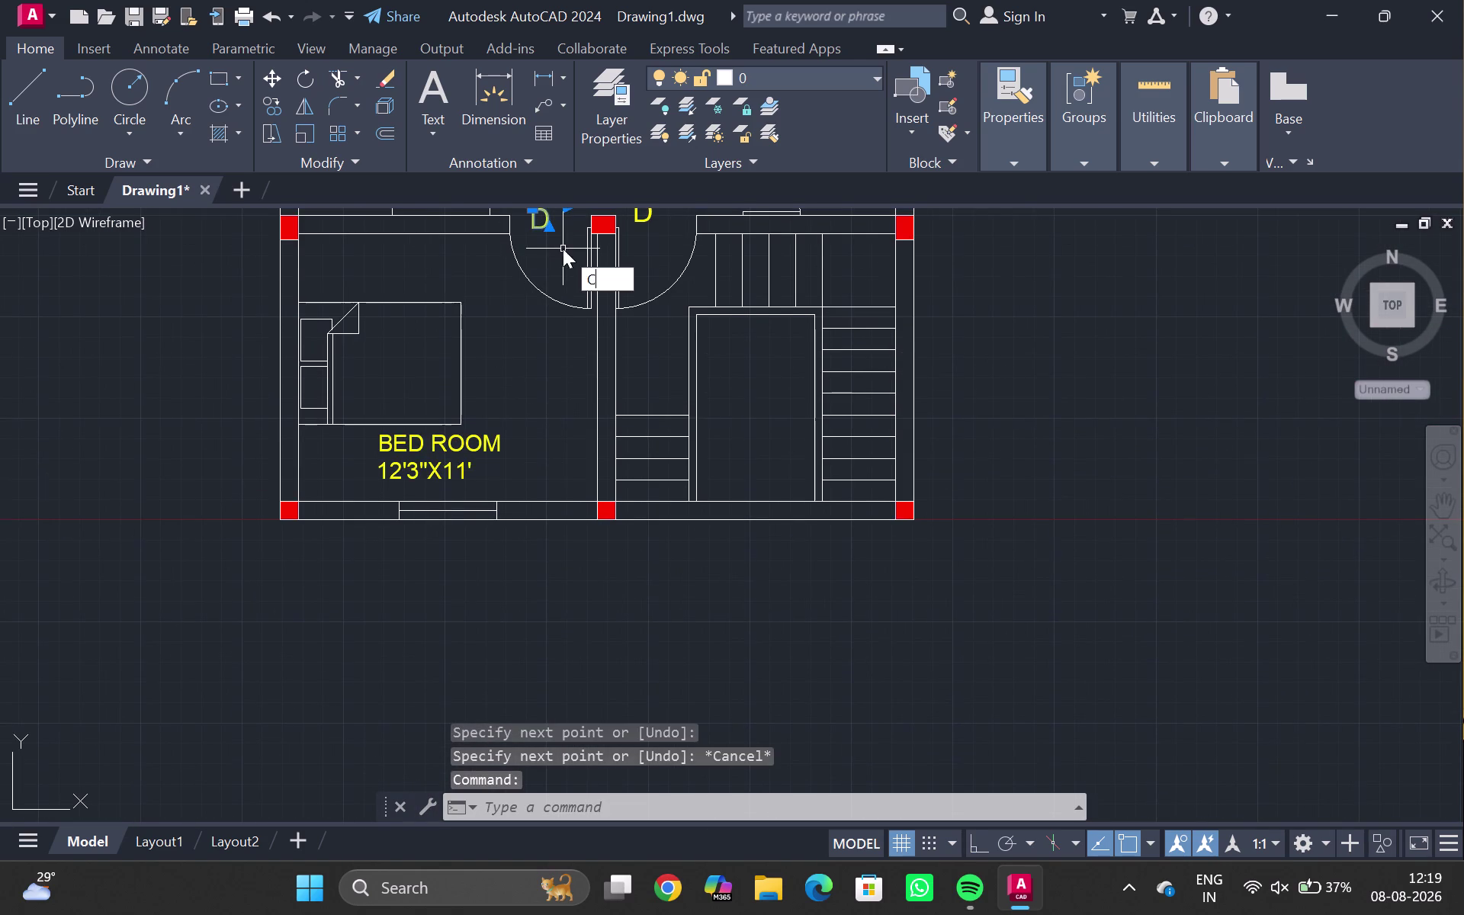
text(O)
key(Return)
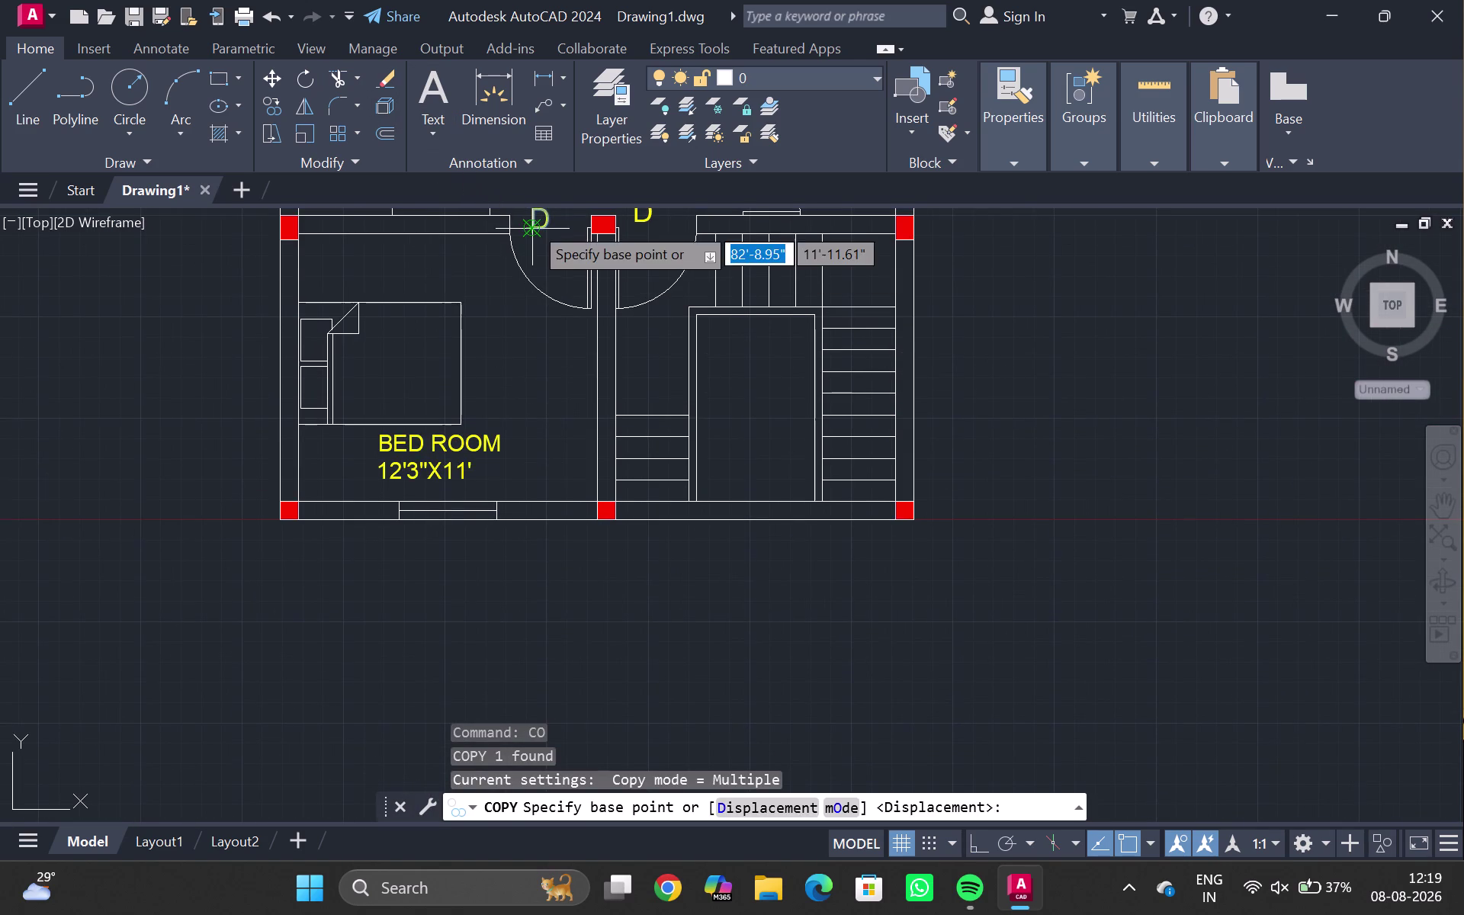
click(539, 212)
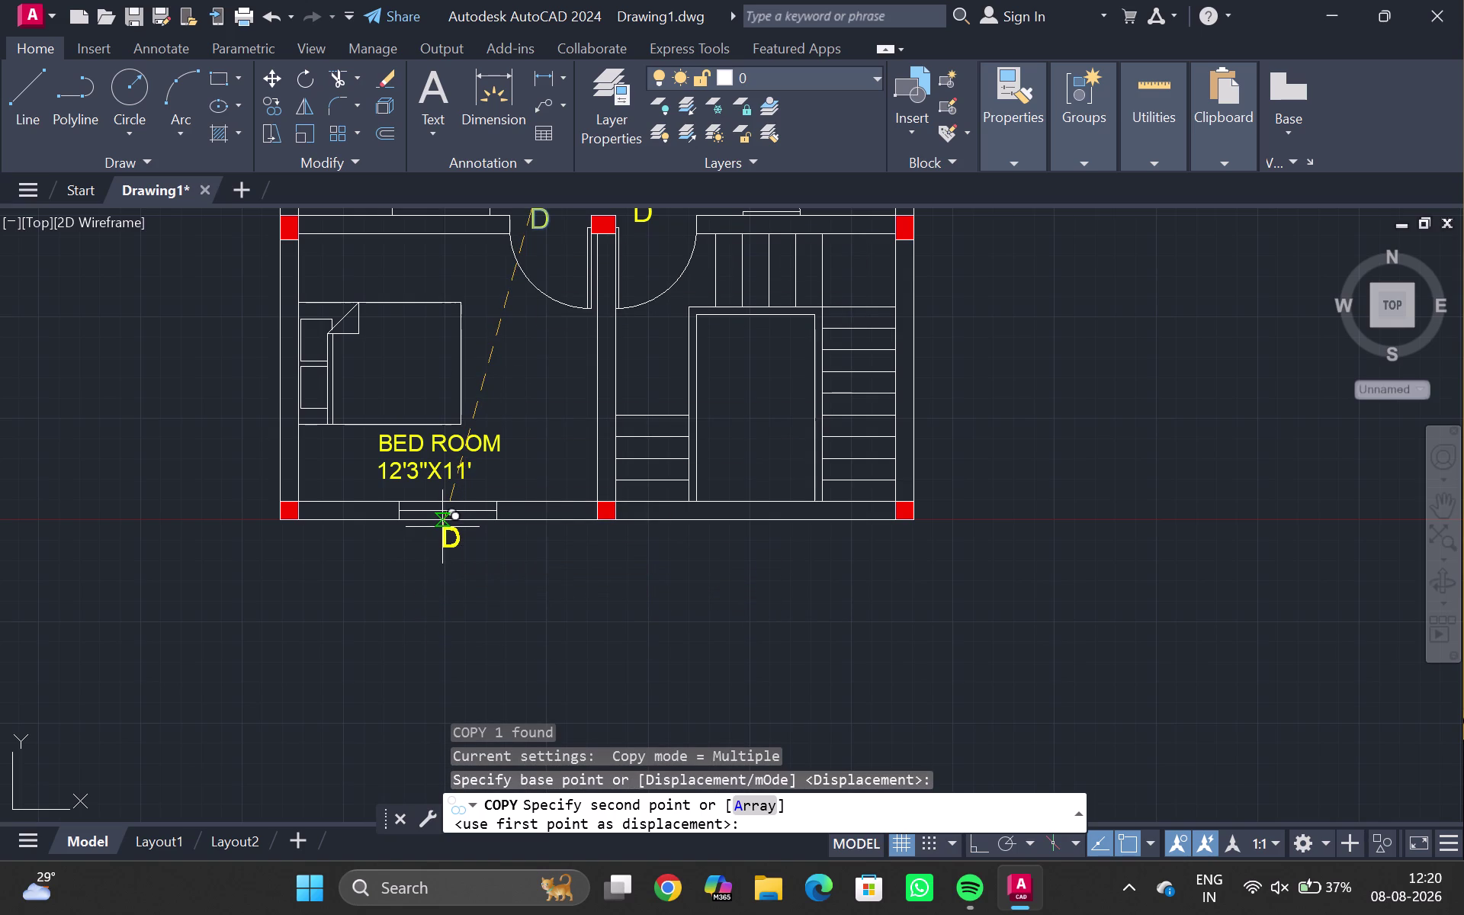
click(488, 472)
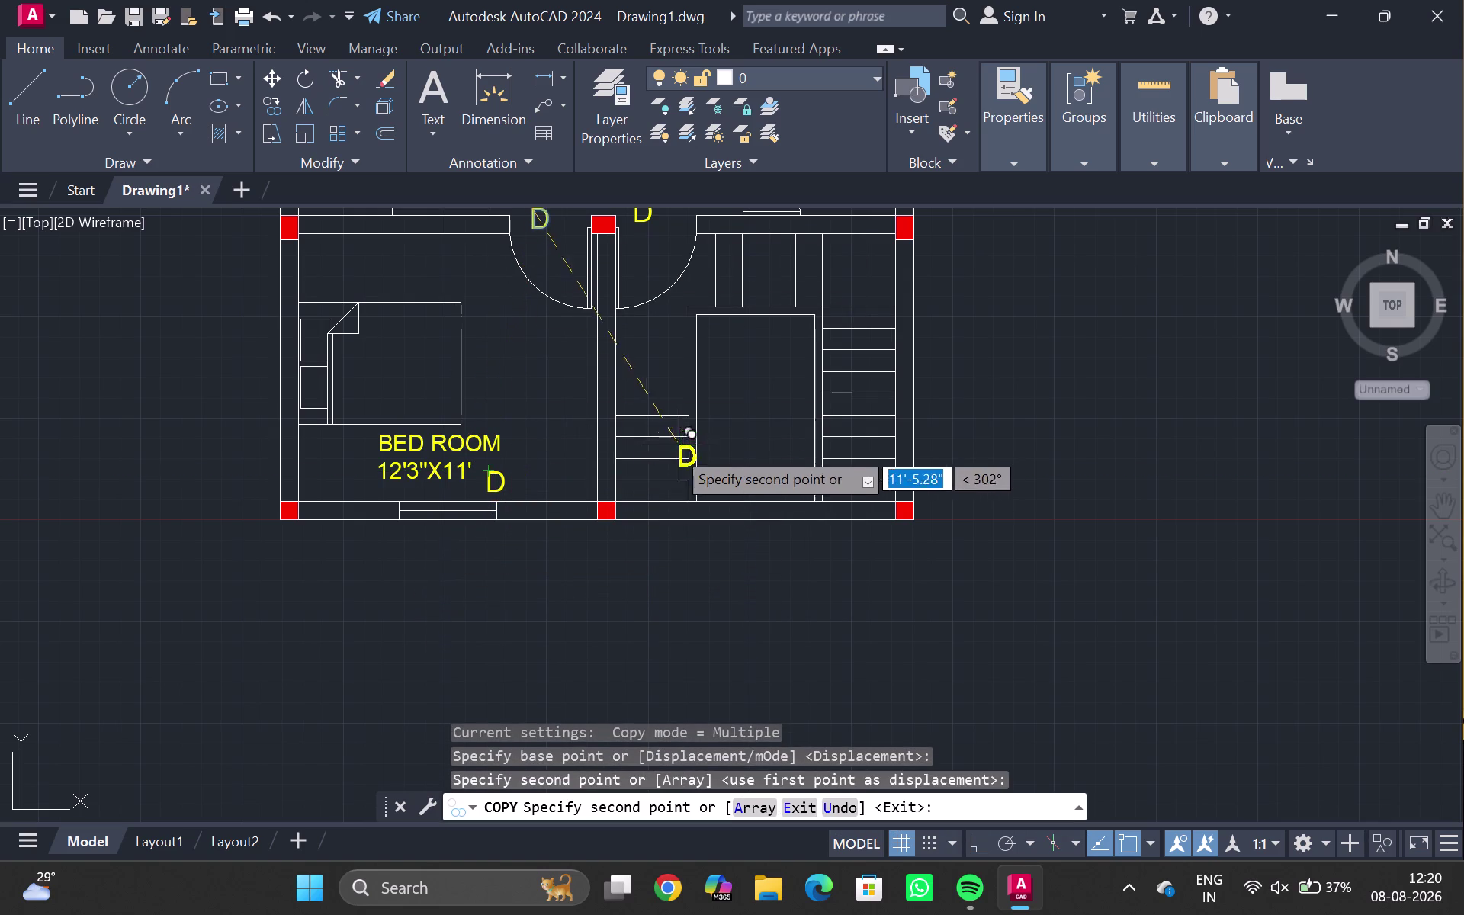
key(Escape)
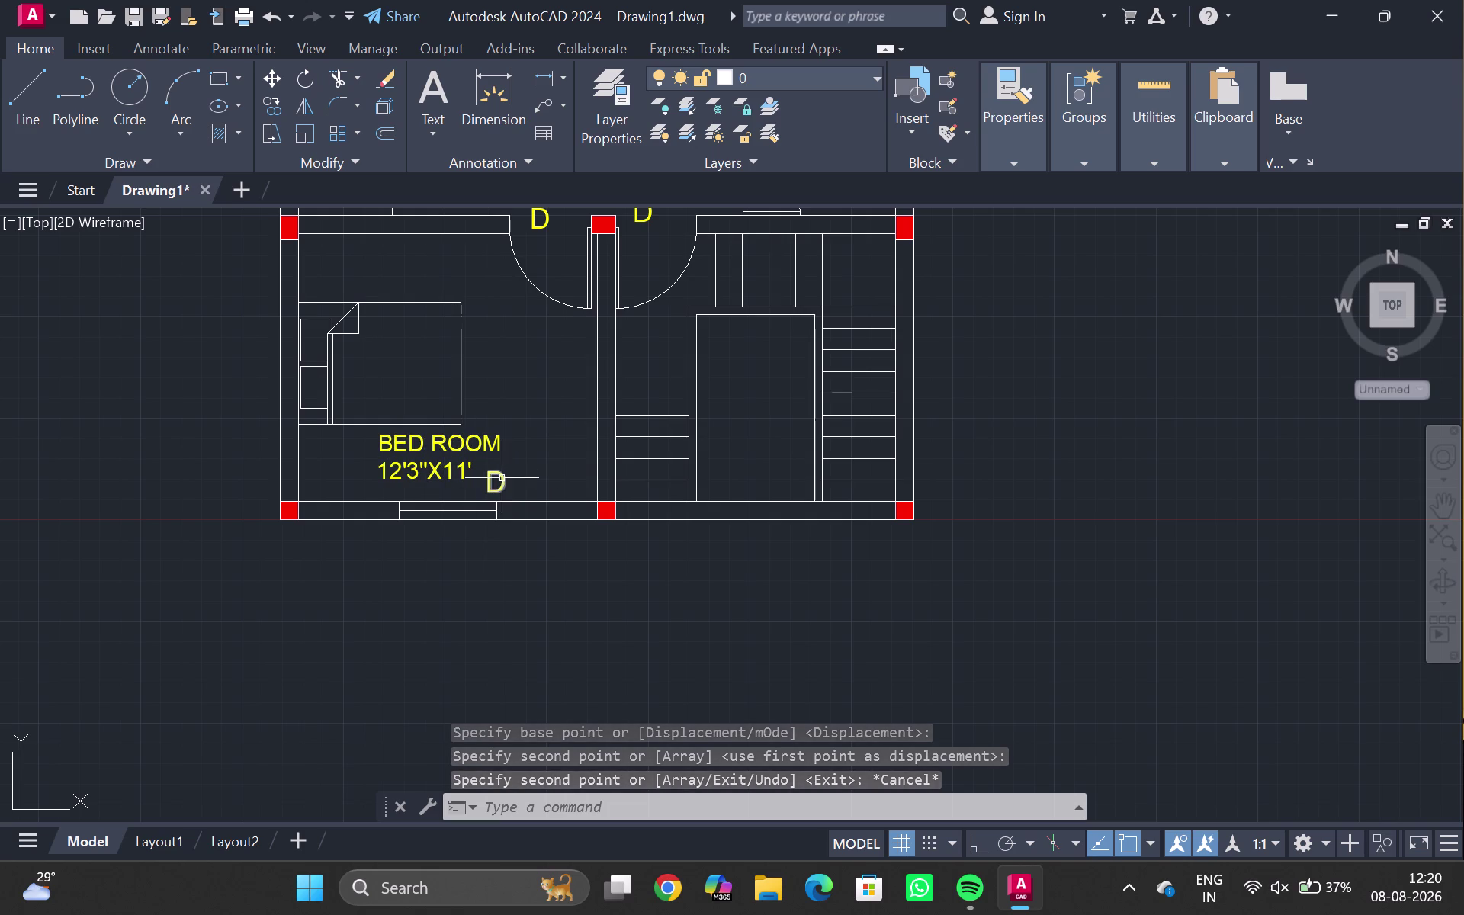
click(501, 478)
key(Escape)
Move the BED ROOM 12'3"X11' label up beneath the bedroom's top wall.
click(461, 447)
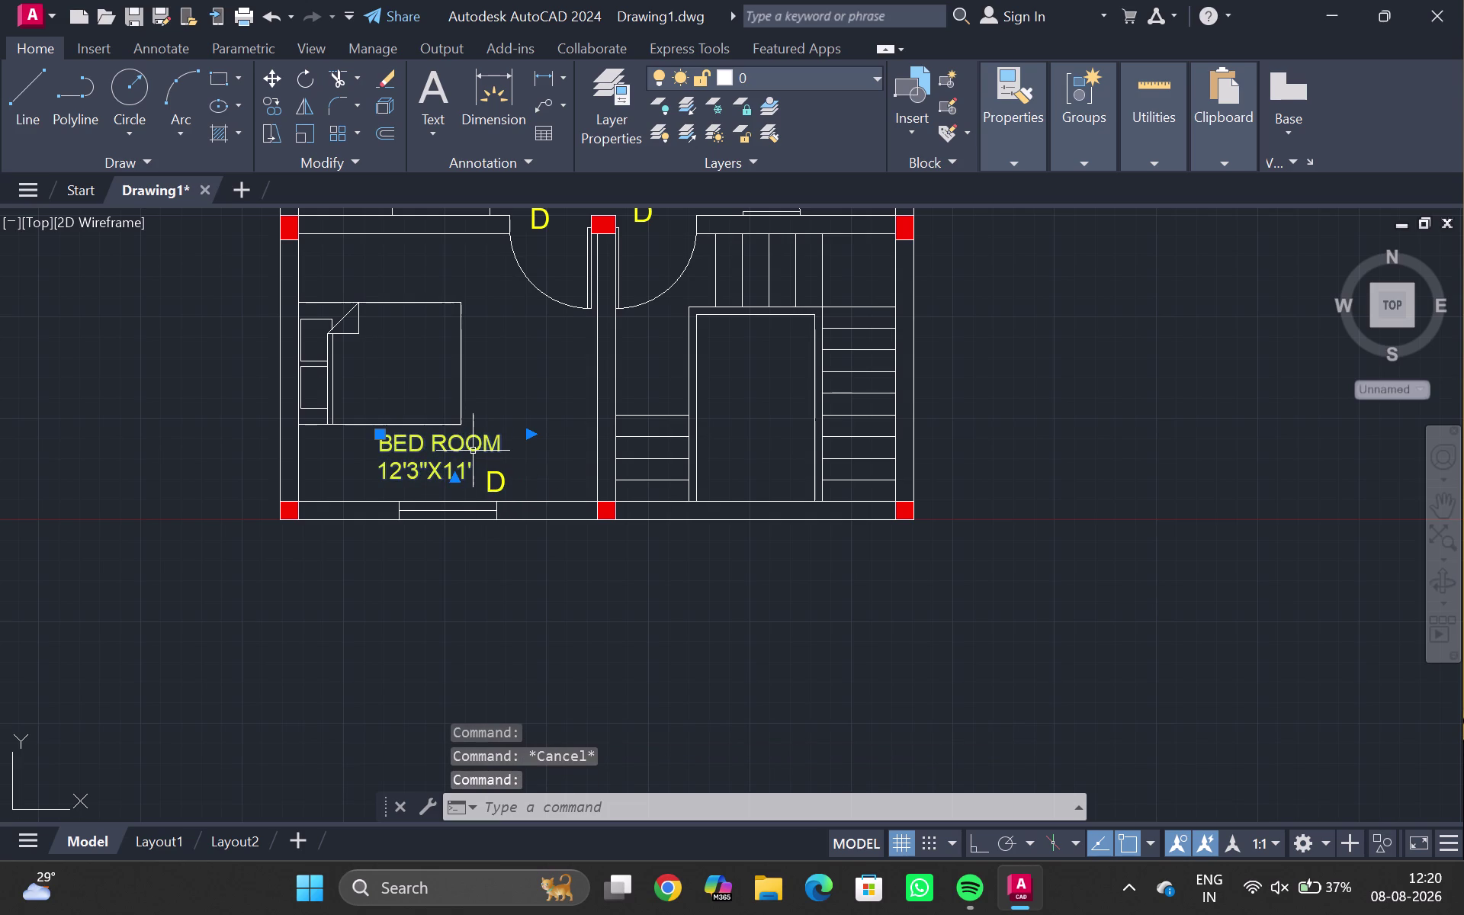
key(m)
key(Return)
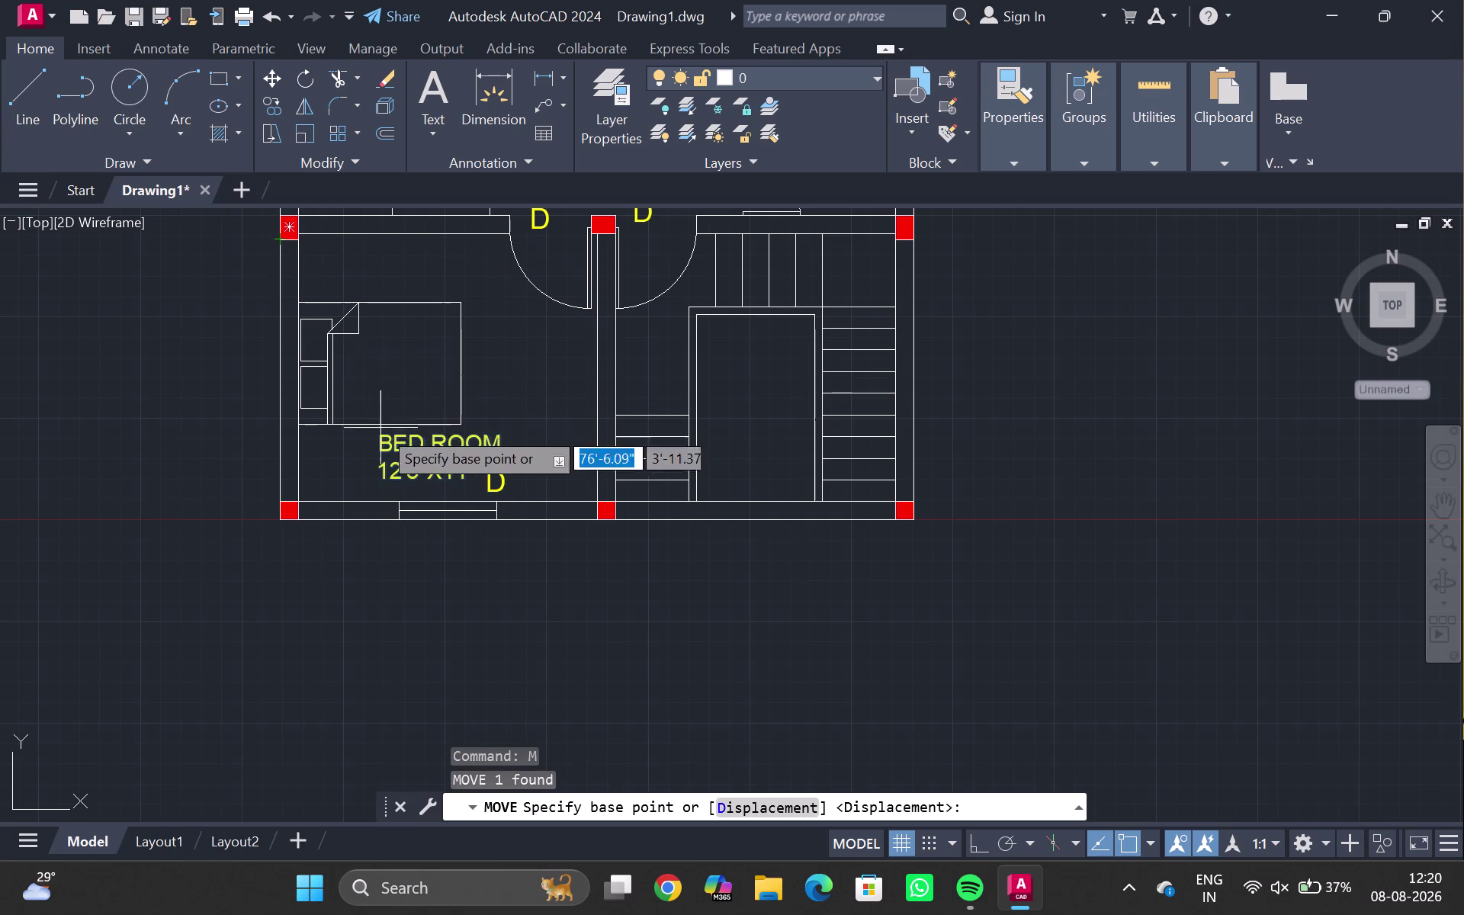
click(418, 462)
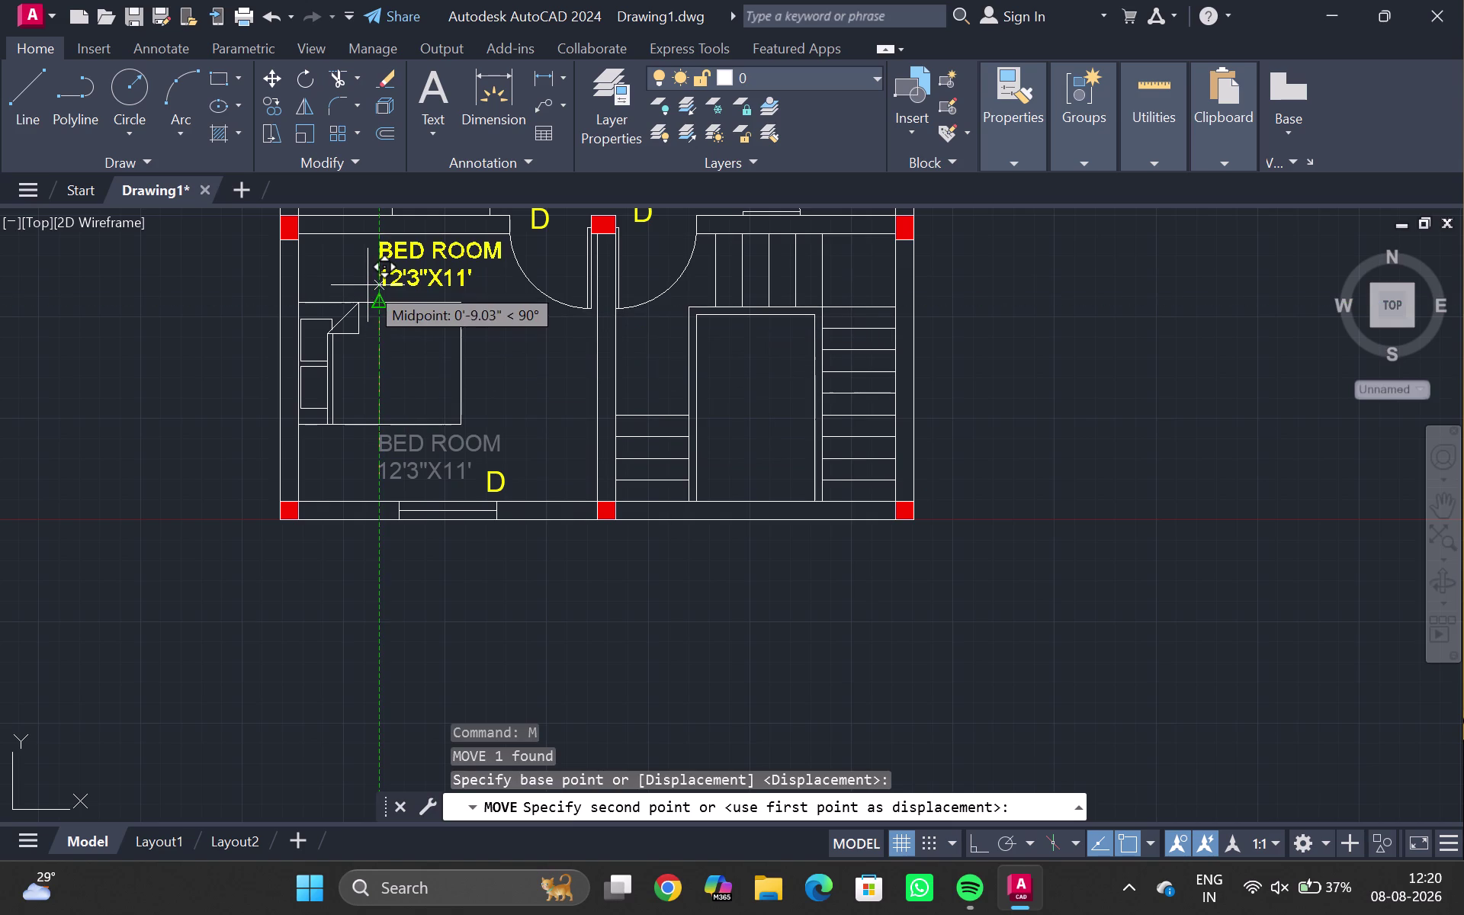
click(366, 290)
key(Escape)
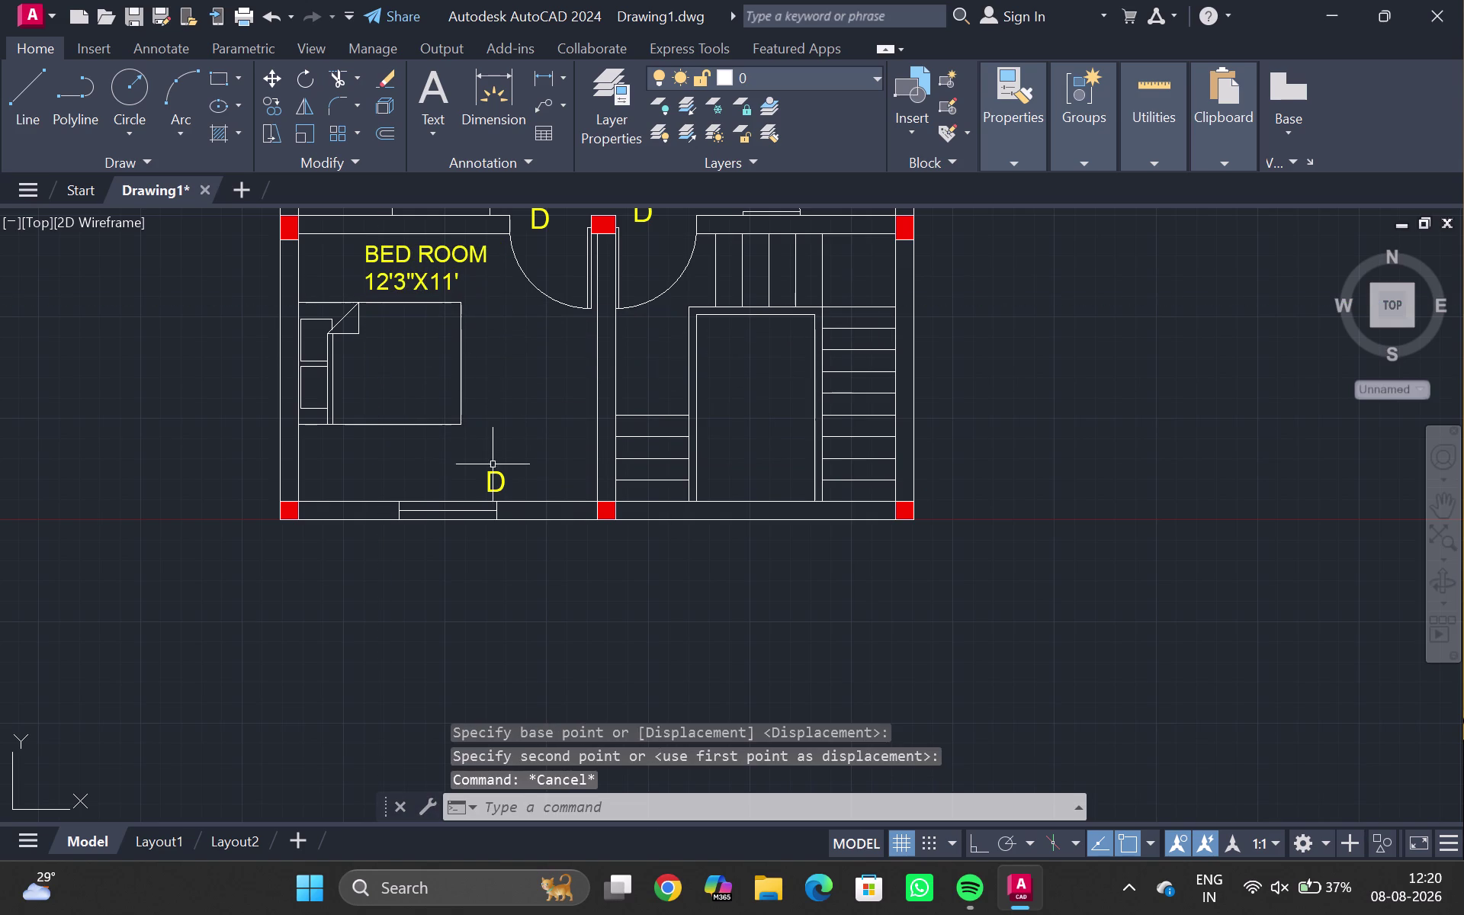
click(491, 475)
double_click(493, 473)
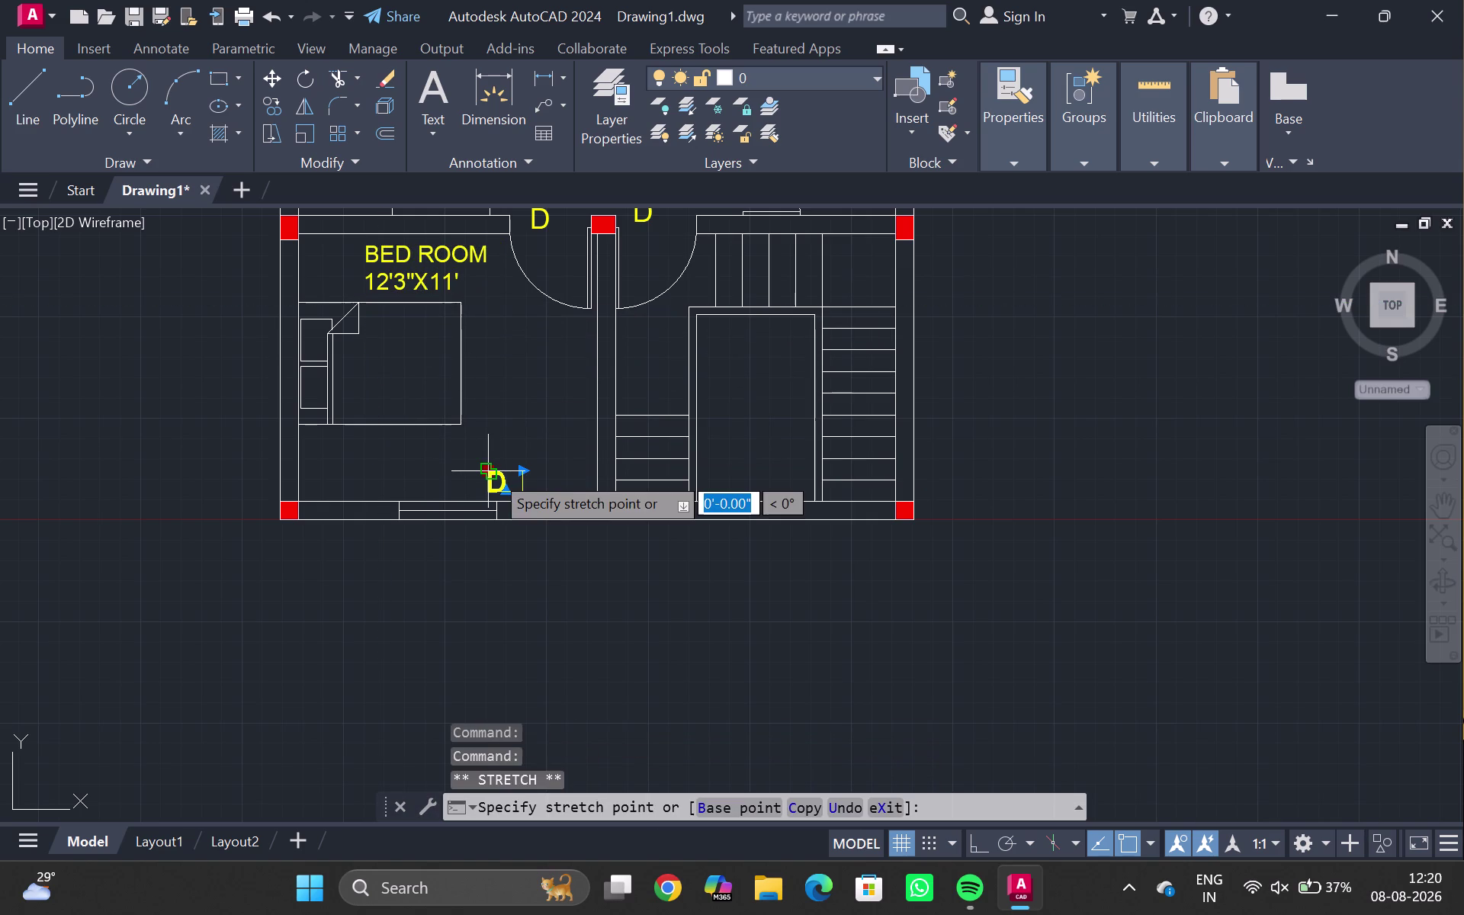
Reposition the copied D tag closer to the bedroom's bottom wall.
key(BackSpace)
scroll(up, 3)
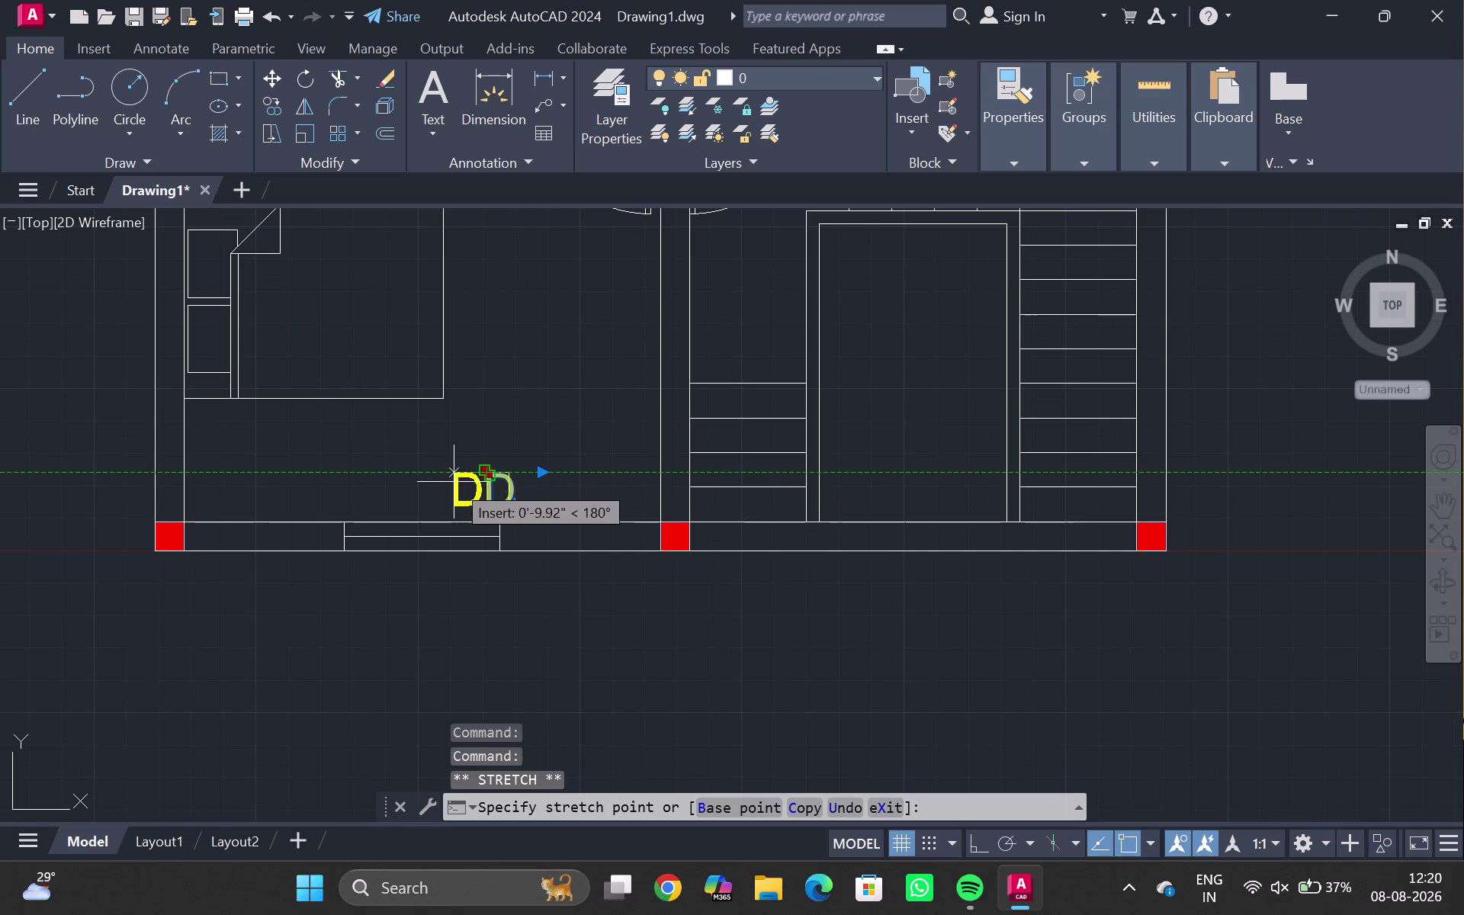
click(410, 484)
Change the bottom-wall tag text from D to W.
double_click(436, 486)
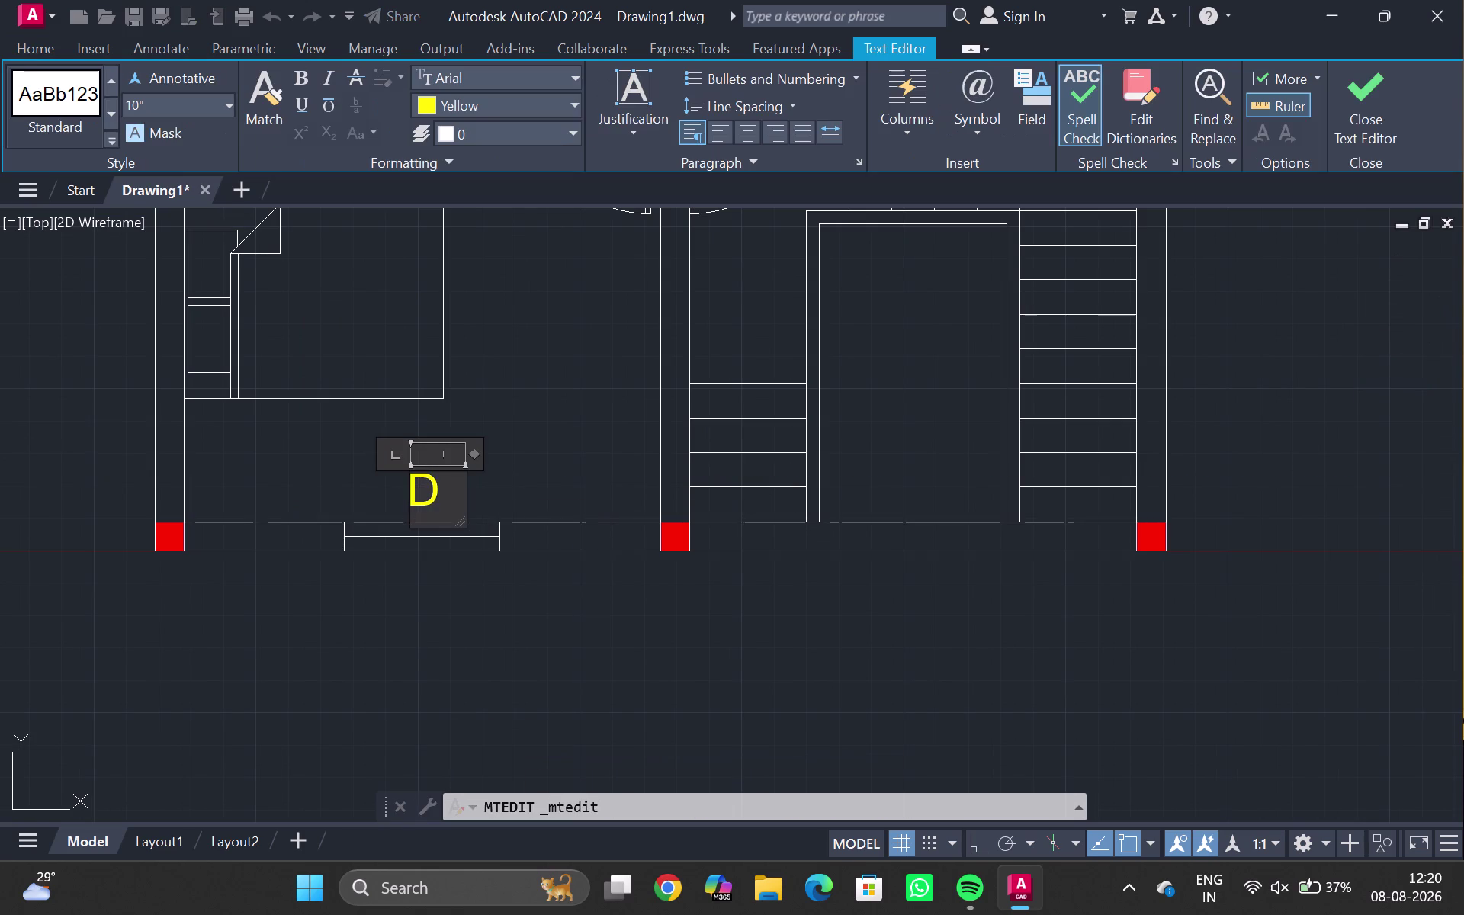
key(BackSpace)
click(437, 488)
key(BackSpace)
key(w)
key(Return)
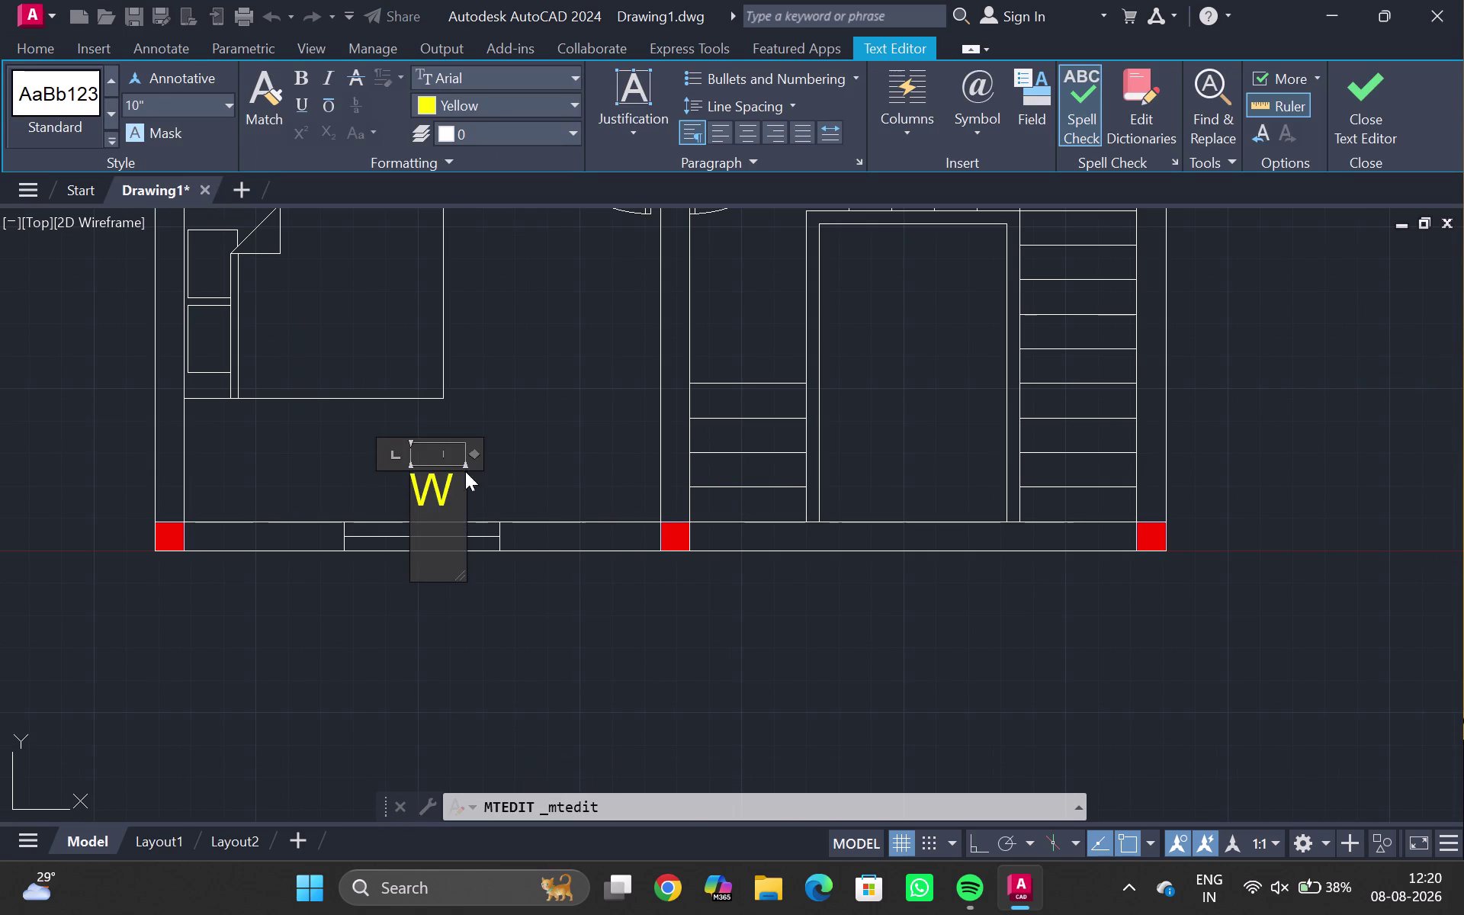
drag(604, 381, 608, 410)
key(Escape)
scroll(down, 3)
middle_drag(582, 425, 496, 711)
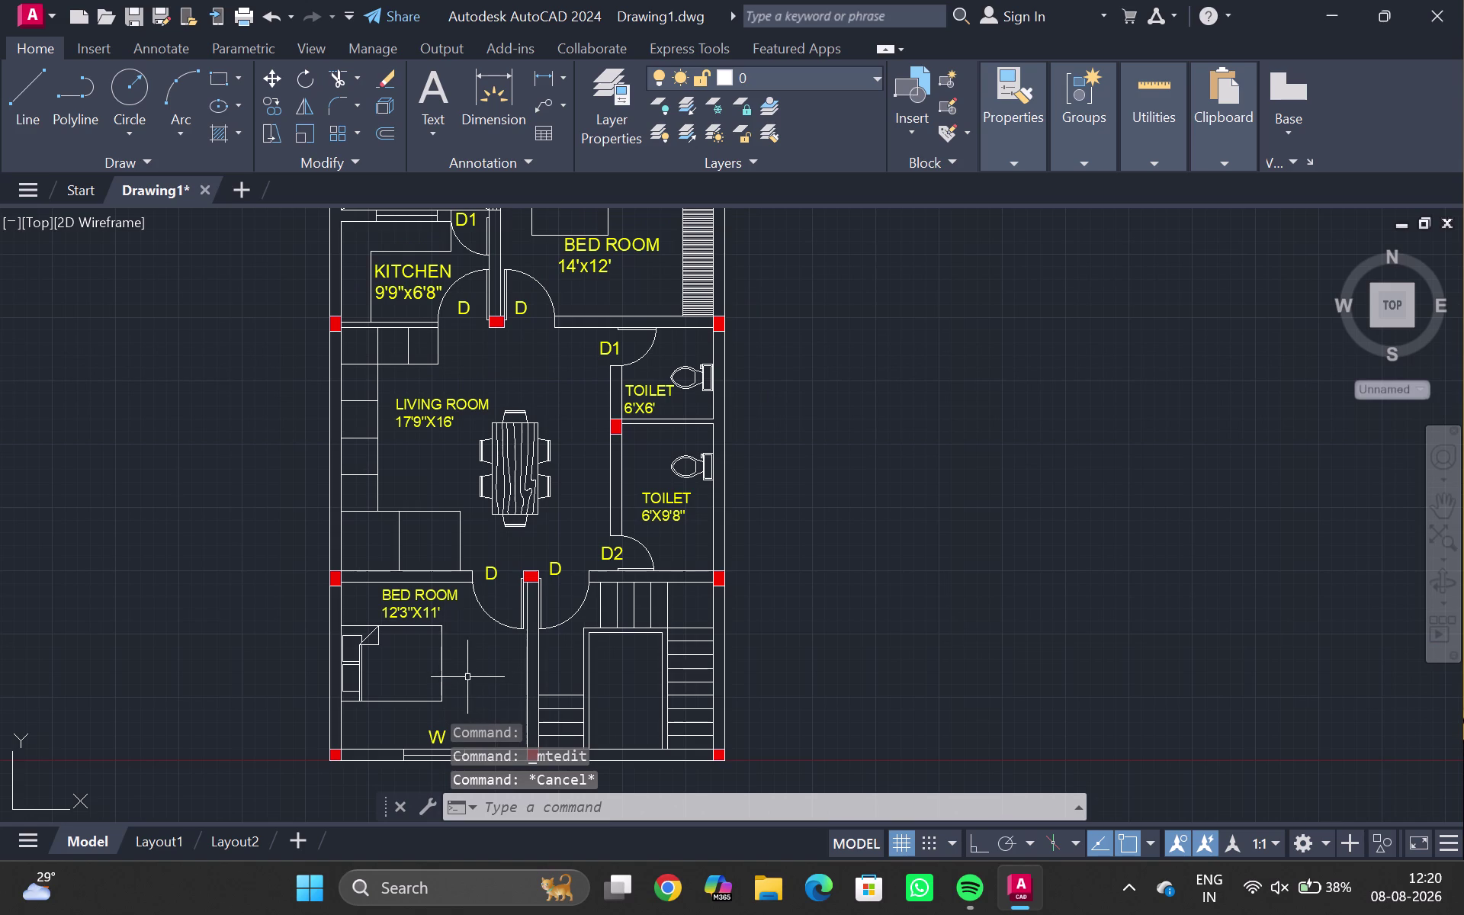
middle_drag(347, 561, 346, 569)
Add a 42' linear dimension down the plan's left side.
scroll(down, 3)
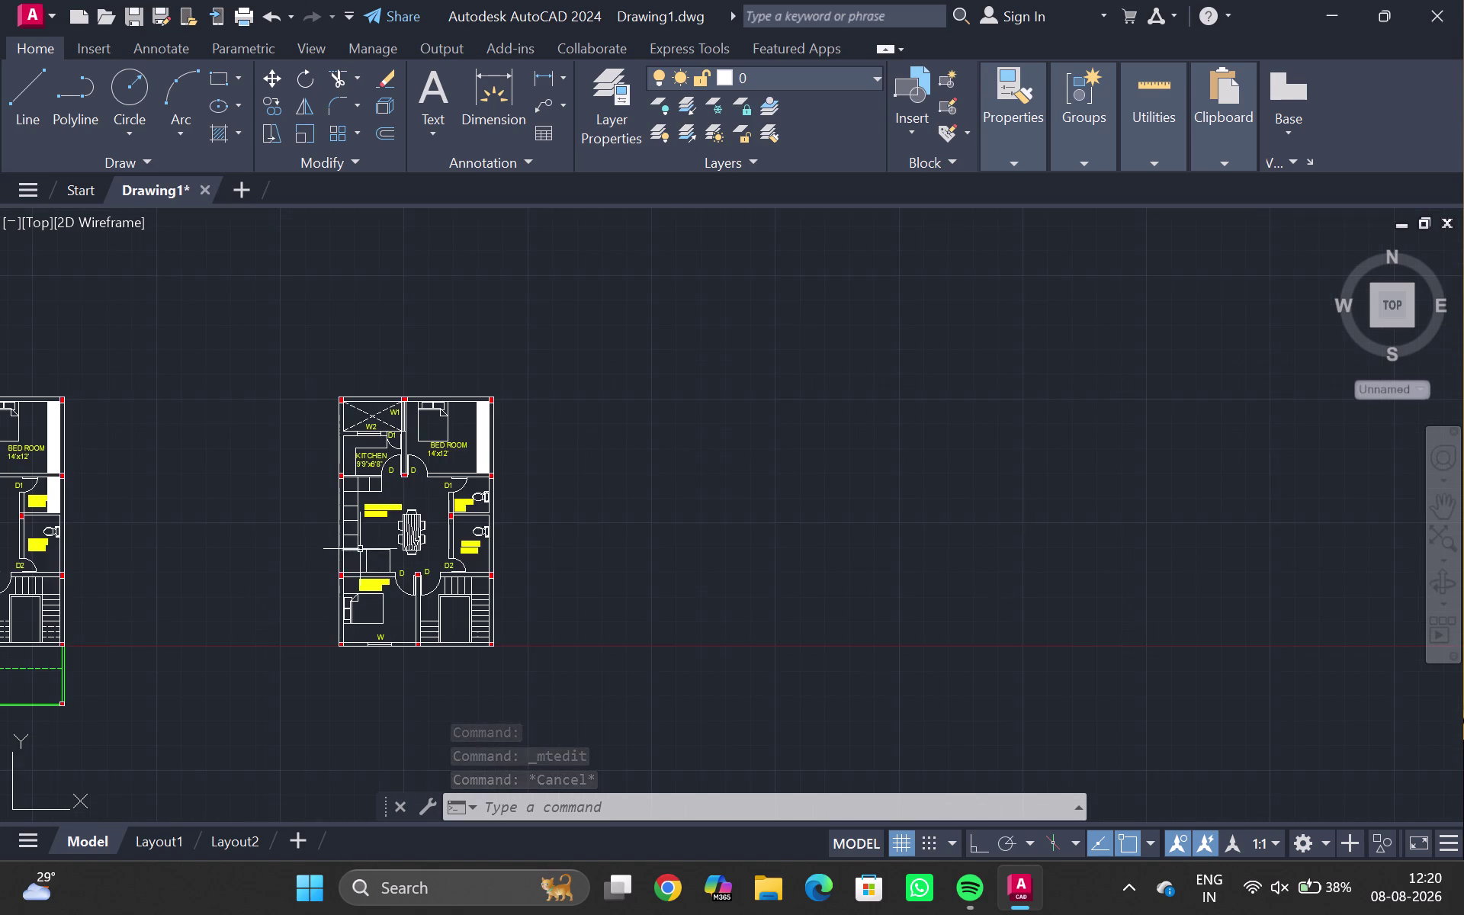
scroll(up, 3)
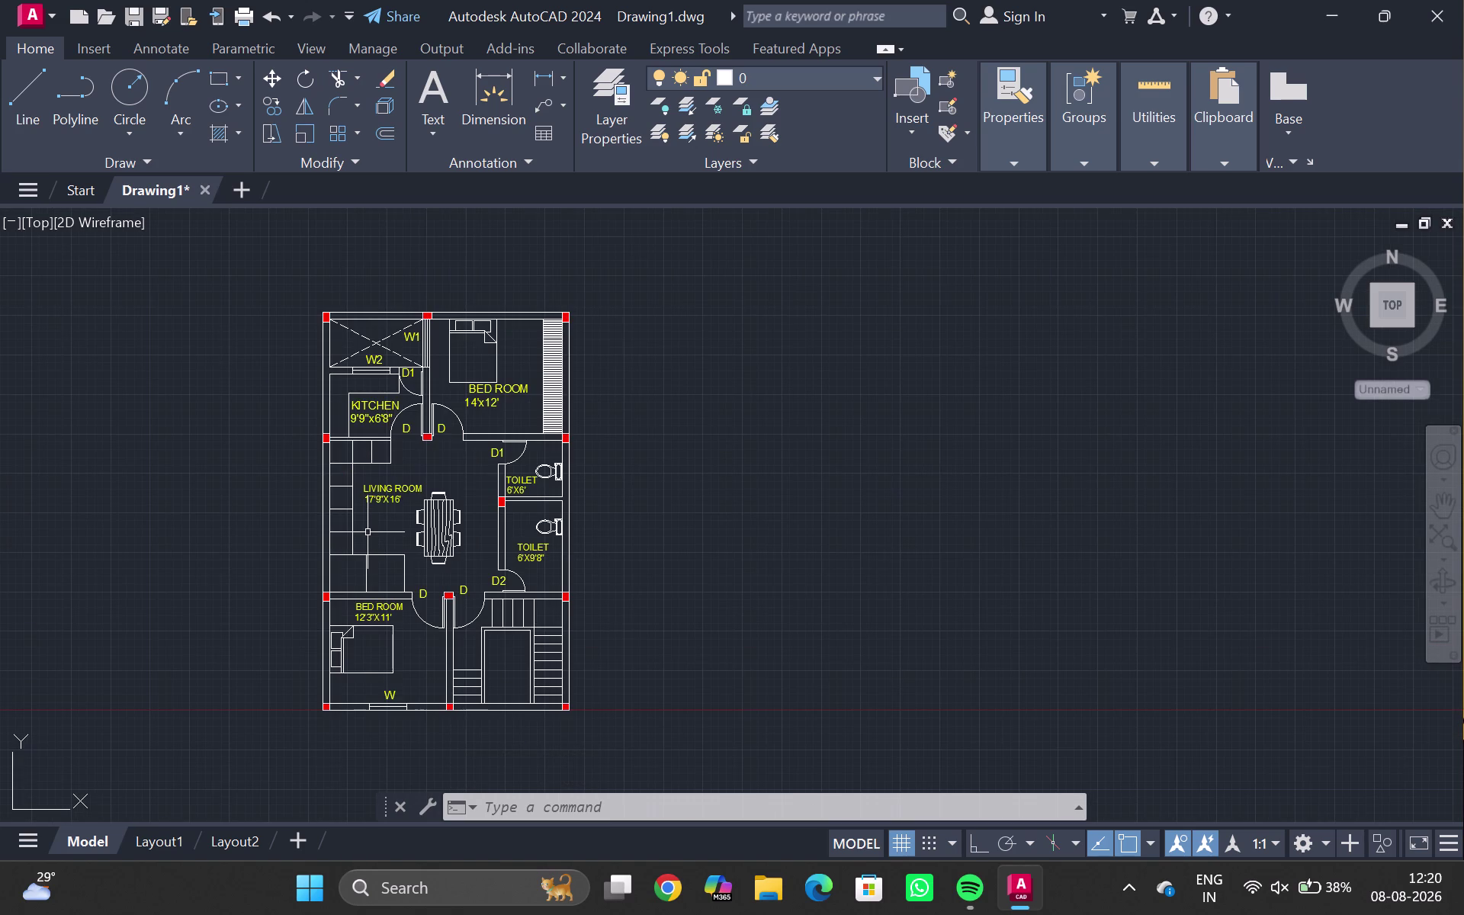
text(D;)
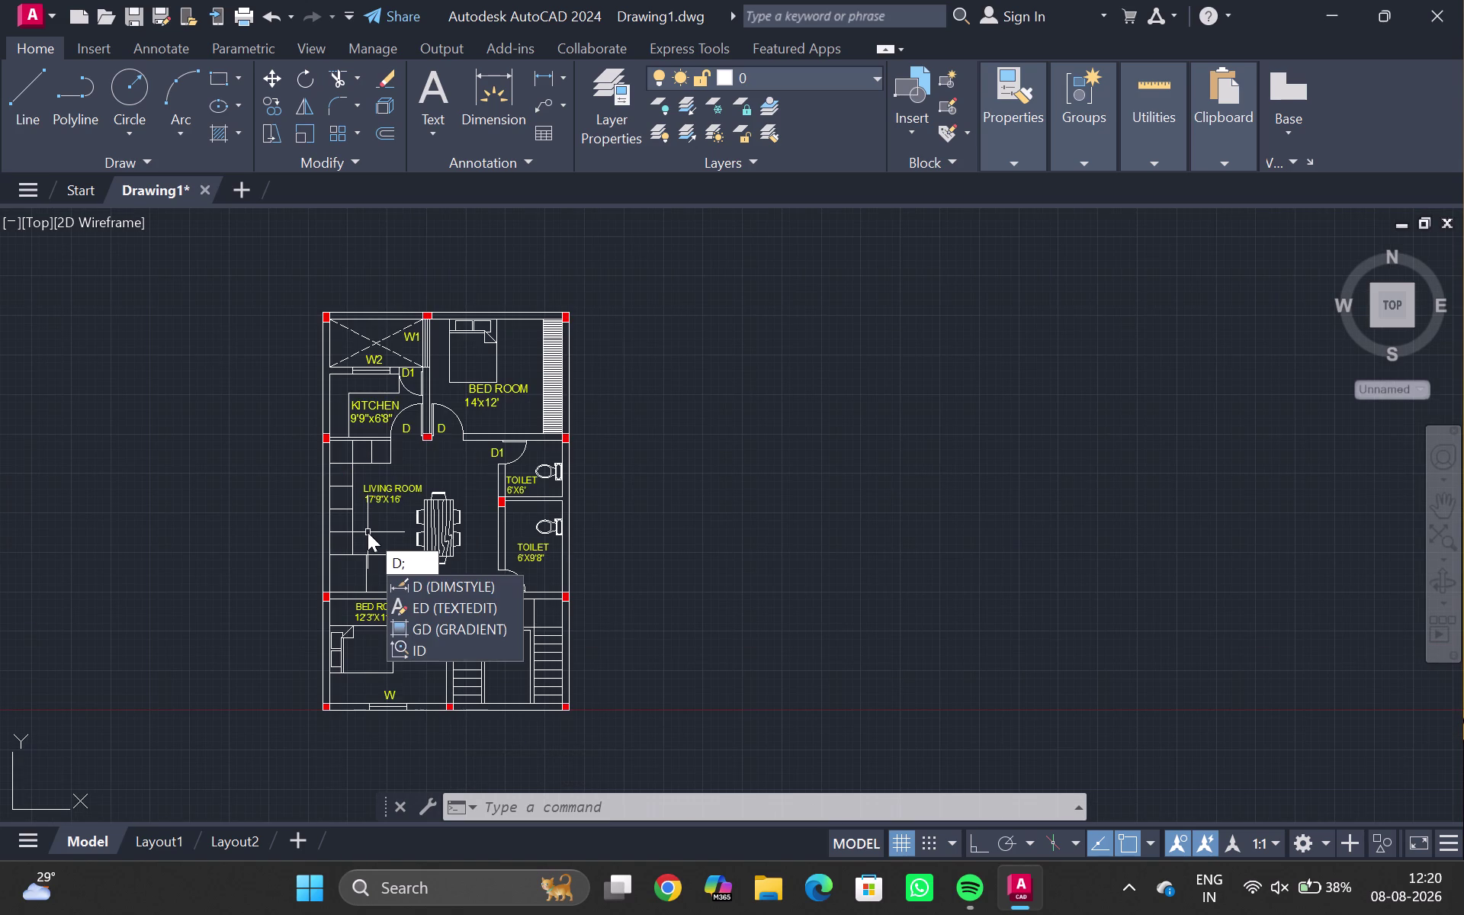
key(BackSpace)
text(LI)
key(Return)
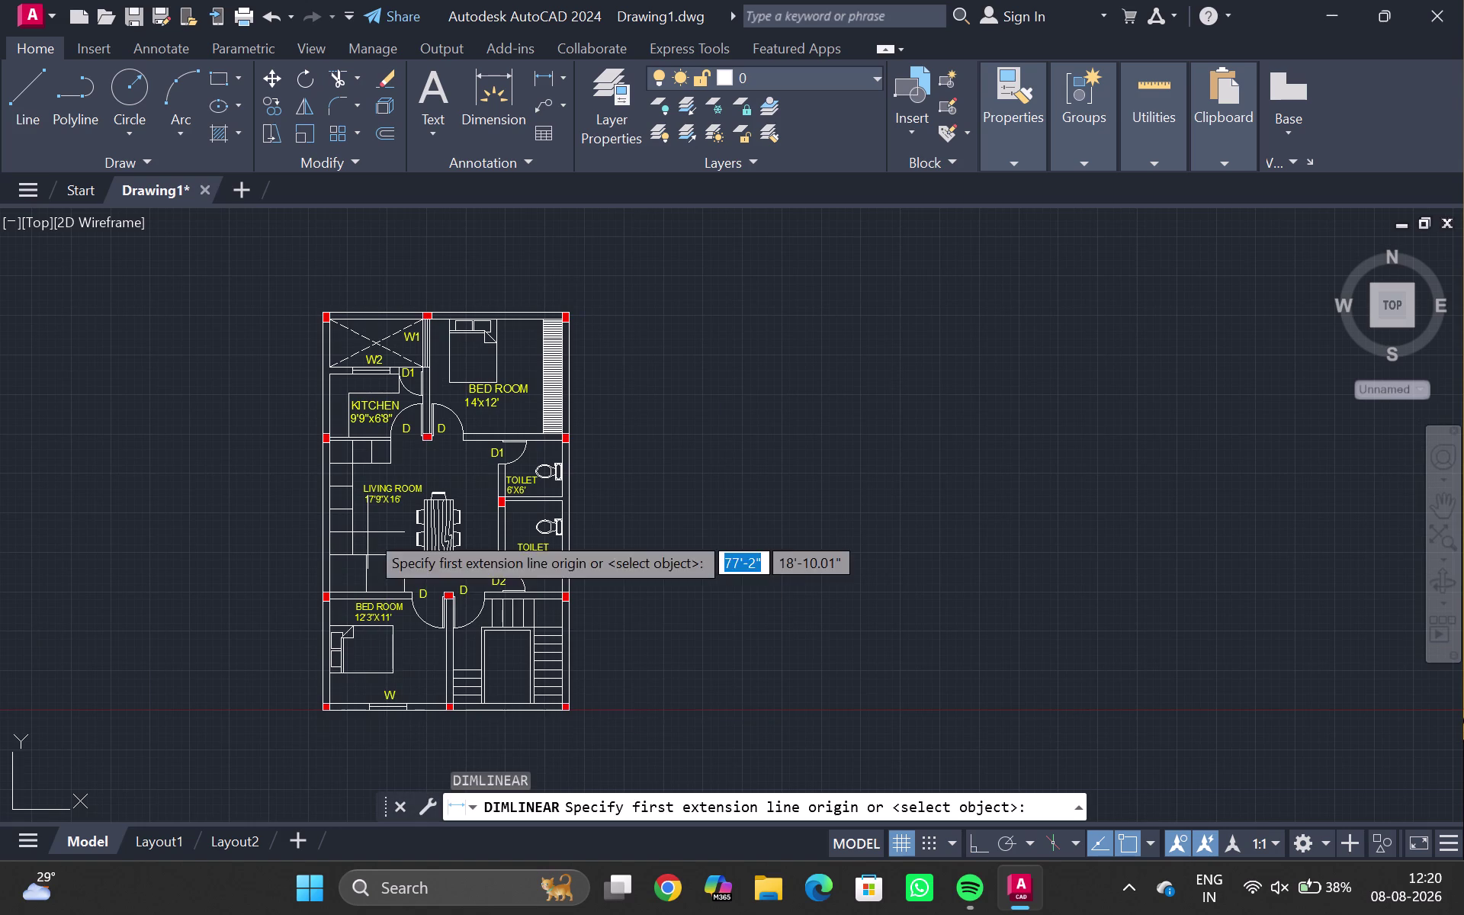
scroll(up, 3)
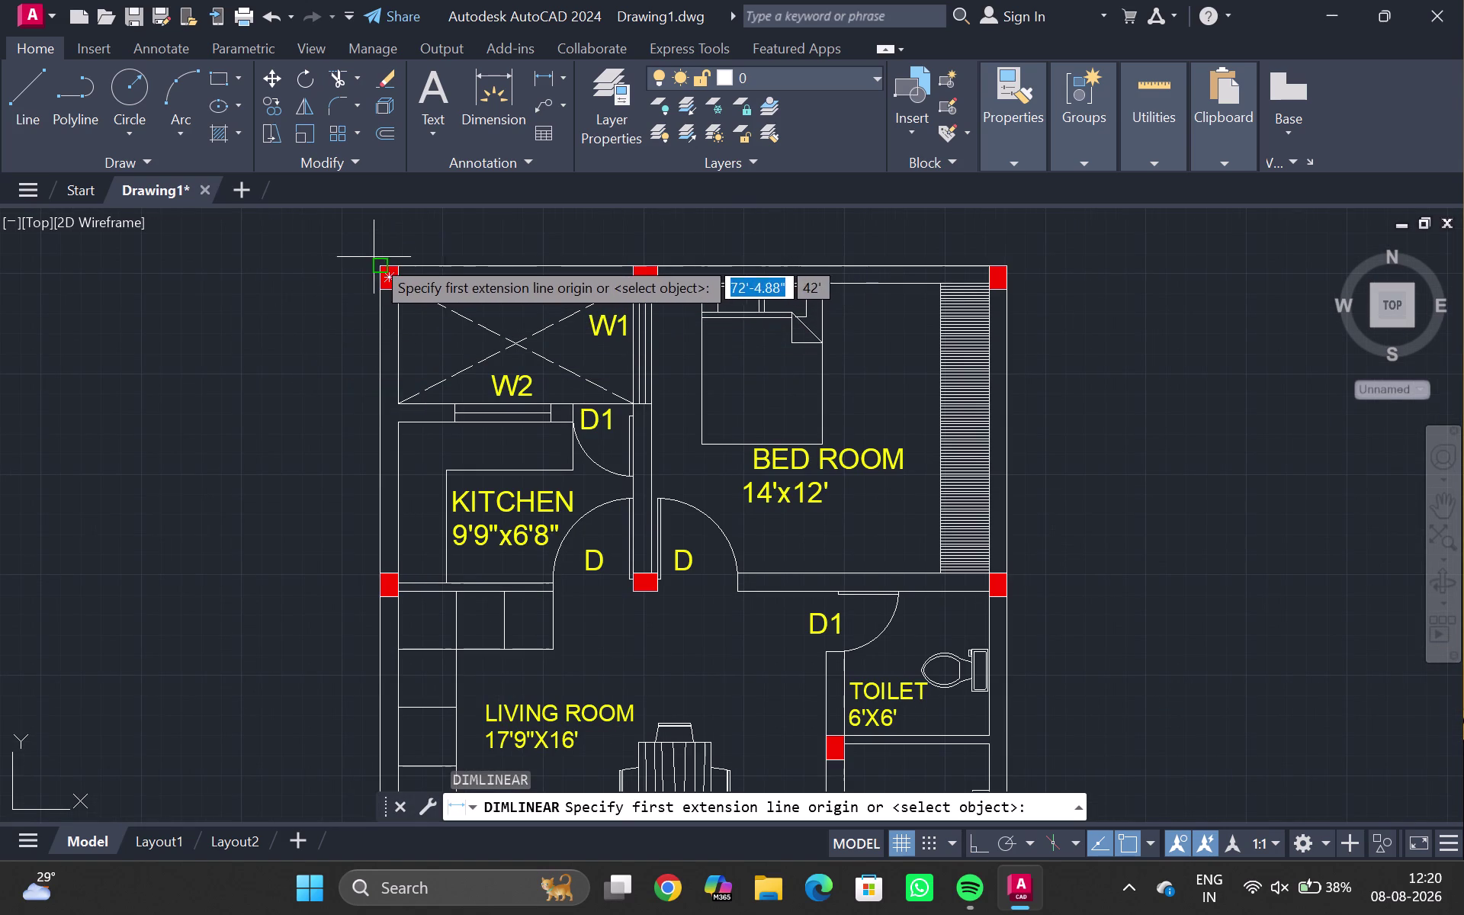
click(380, 261)
scroll(down, 3)
middle_drag(317, 511, 317, 241)
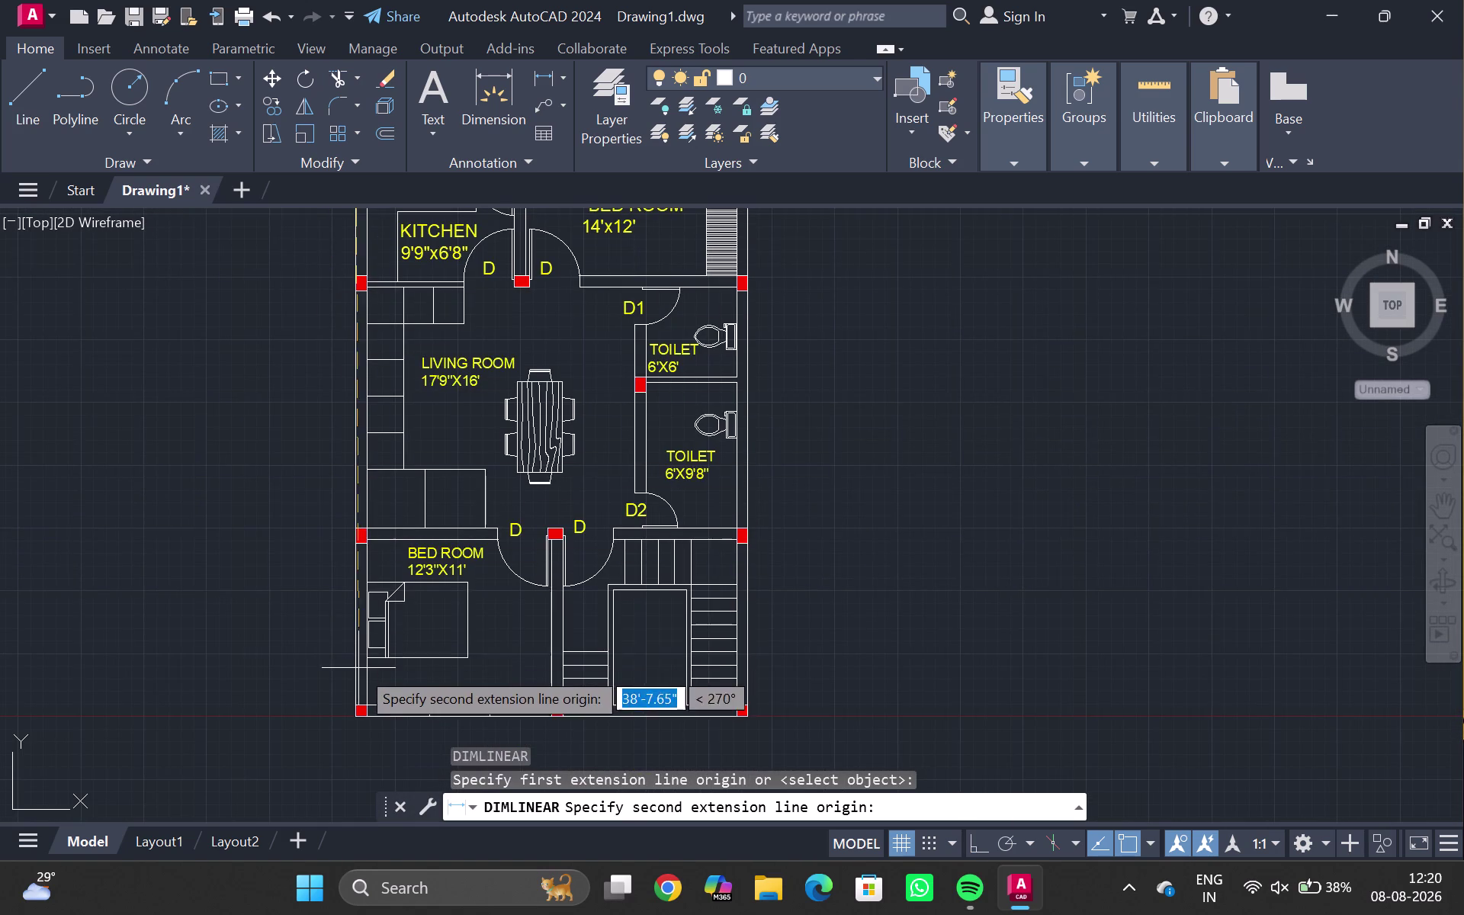
scroll(up, 3)
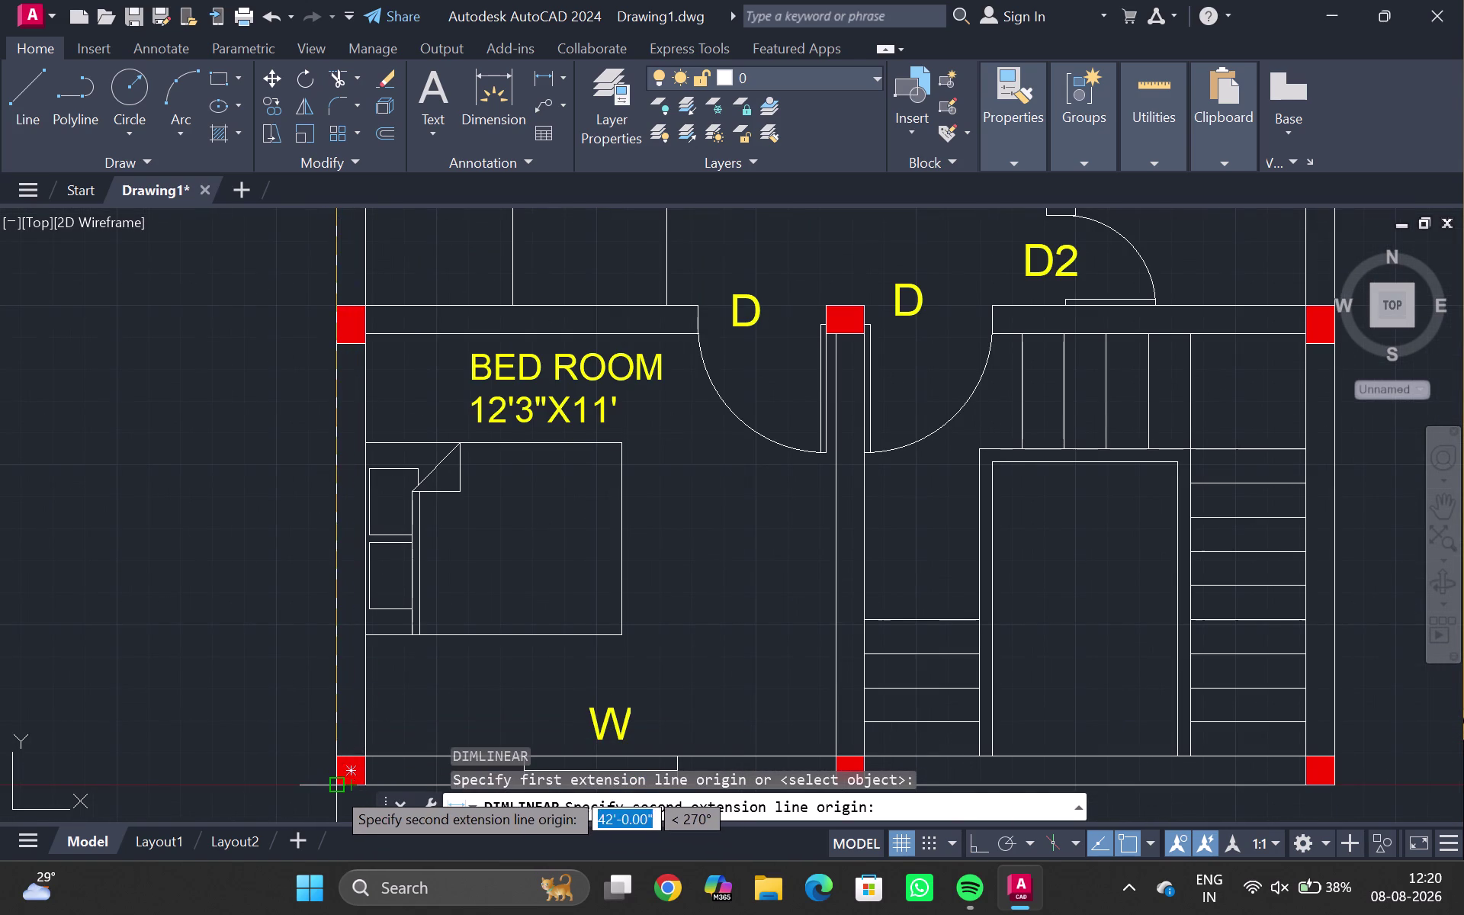
scroll(up, 3)
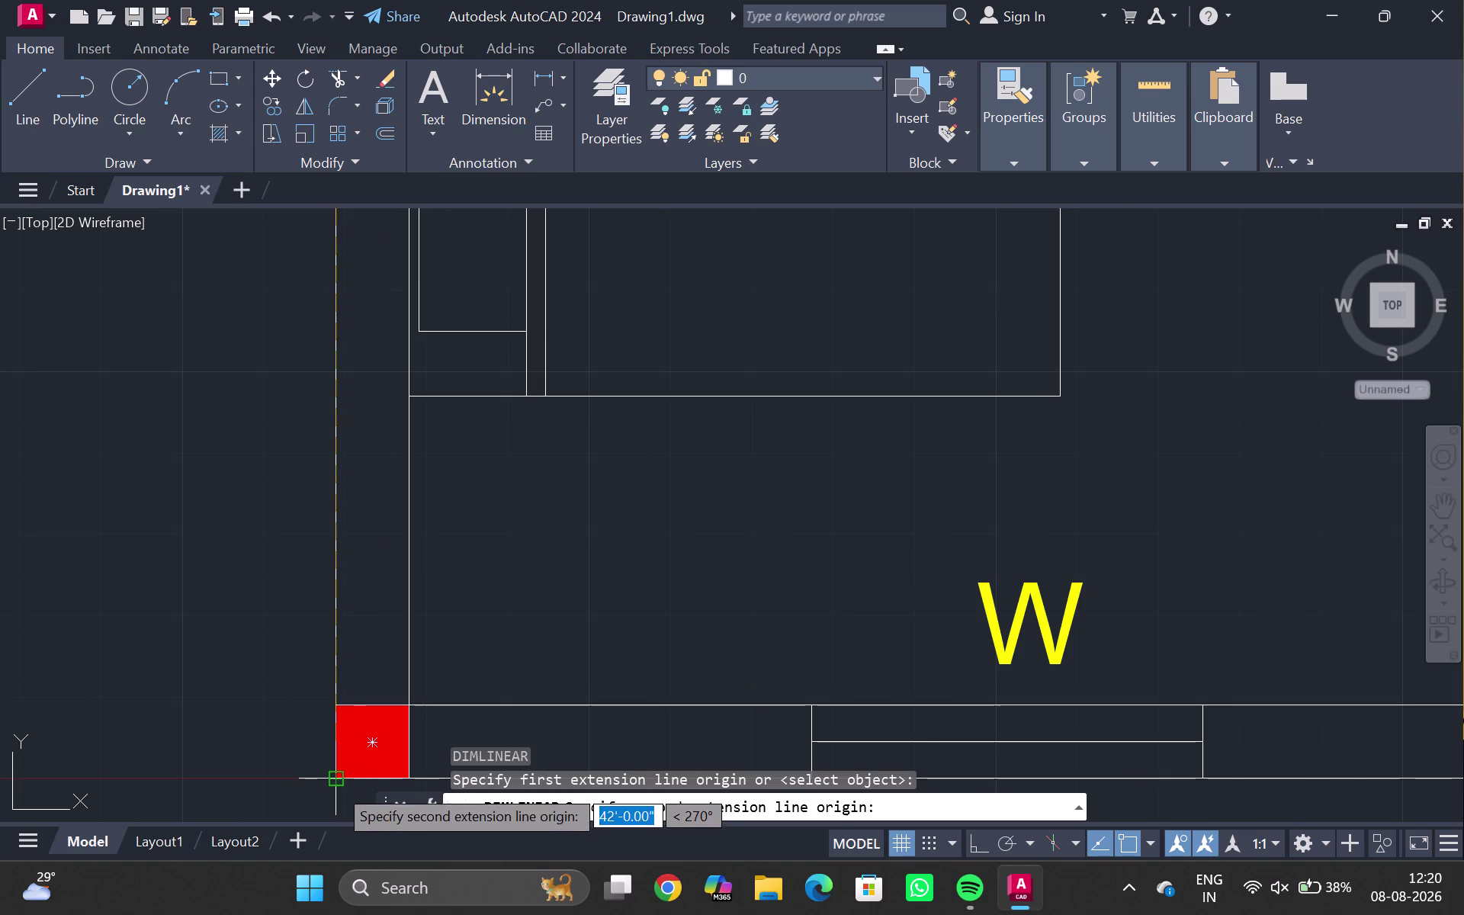
click(343, 788)
click(254, 715)
scroll(down, 3)
middle_drag(279, 512, 285, 541)
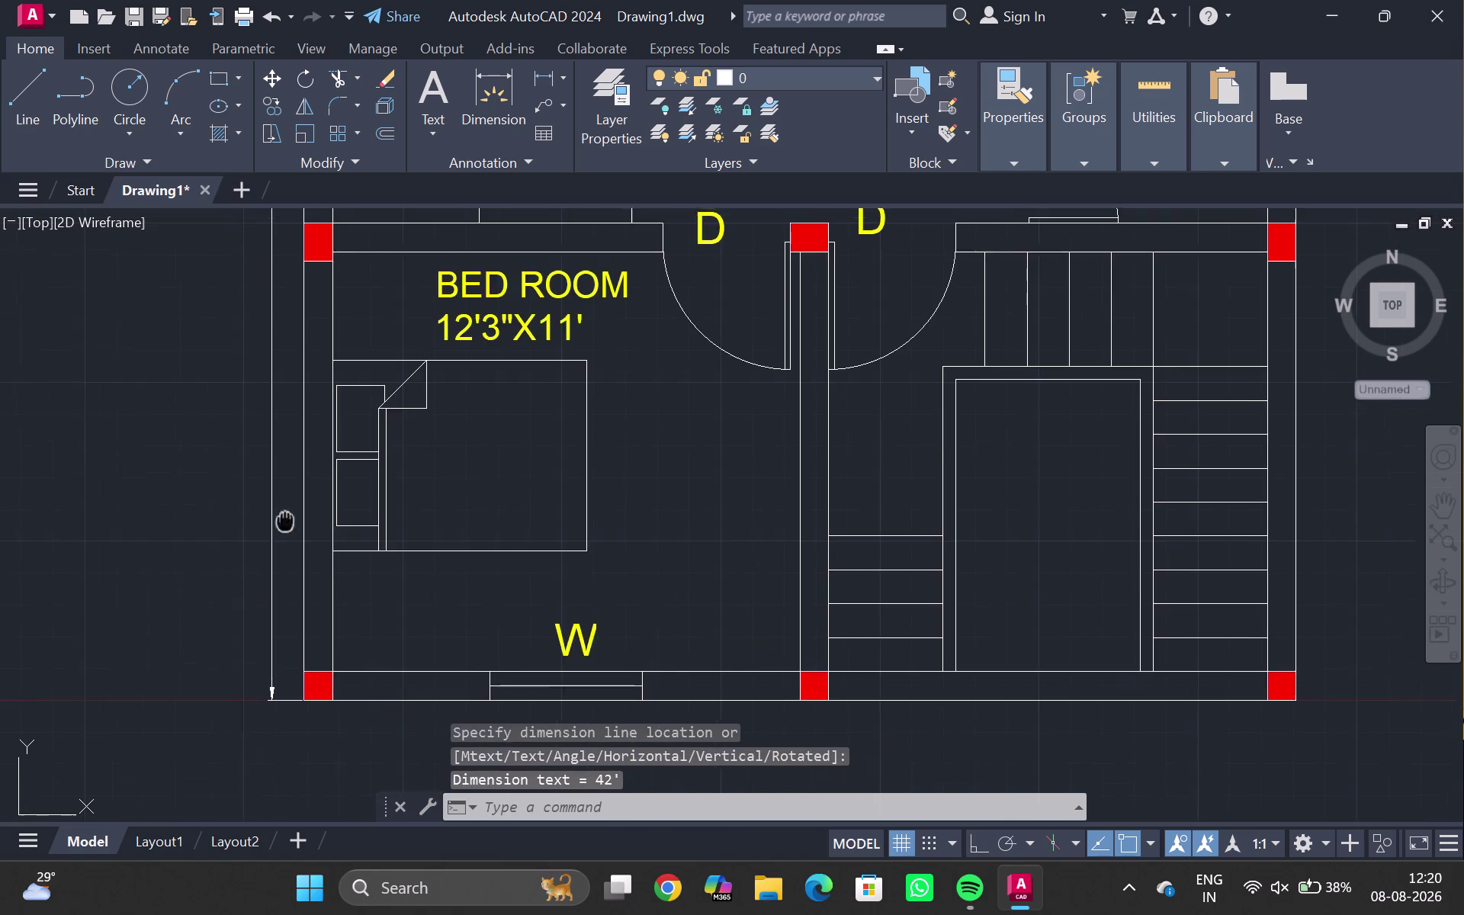
middle_drag(285, 540, 177, 914)
scroll(up, 3)
middle_drag(144, 362, 65, 741)
scroll(down, 3)
middle_drag(234, 481, 251, 579)
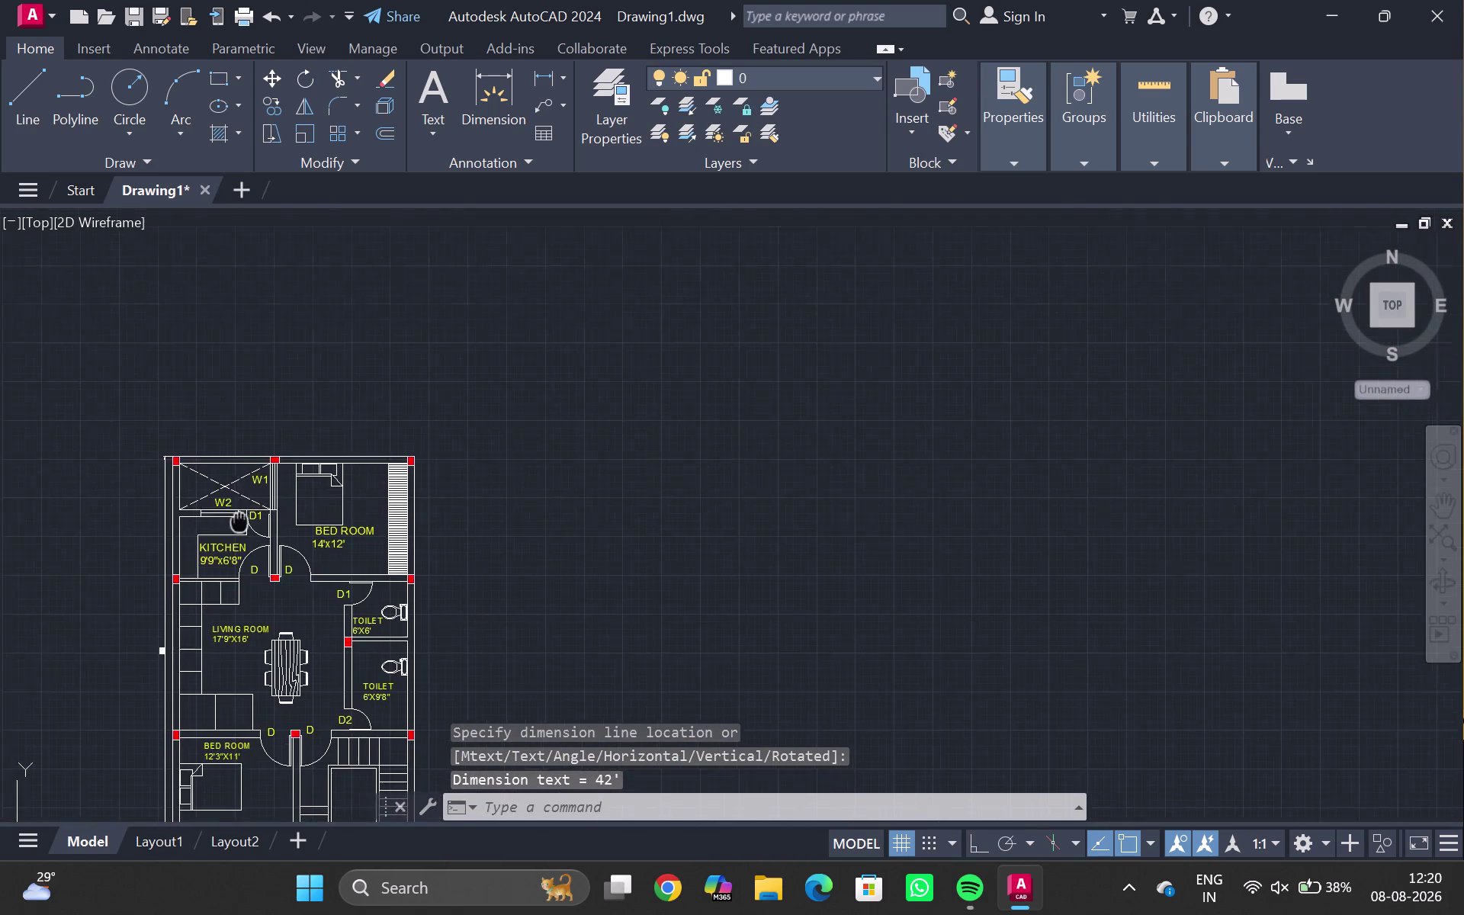
middle_drag(252, 579, 274, 698)
Add a 26' linear dimension across the plan's top edge.
key(Return)
scroll(up, 3)
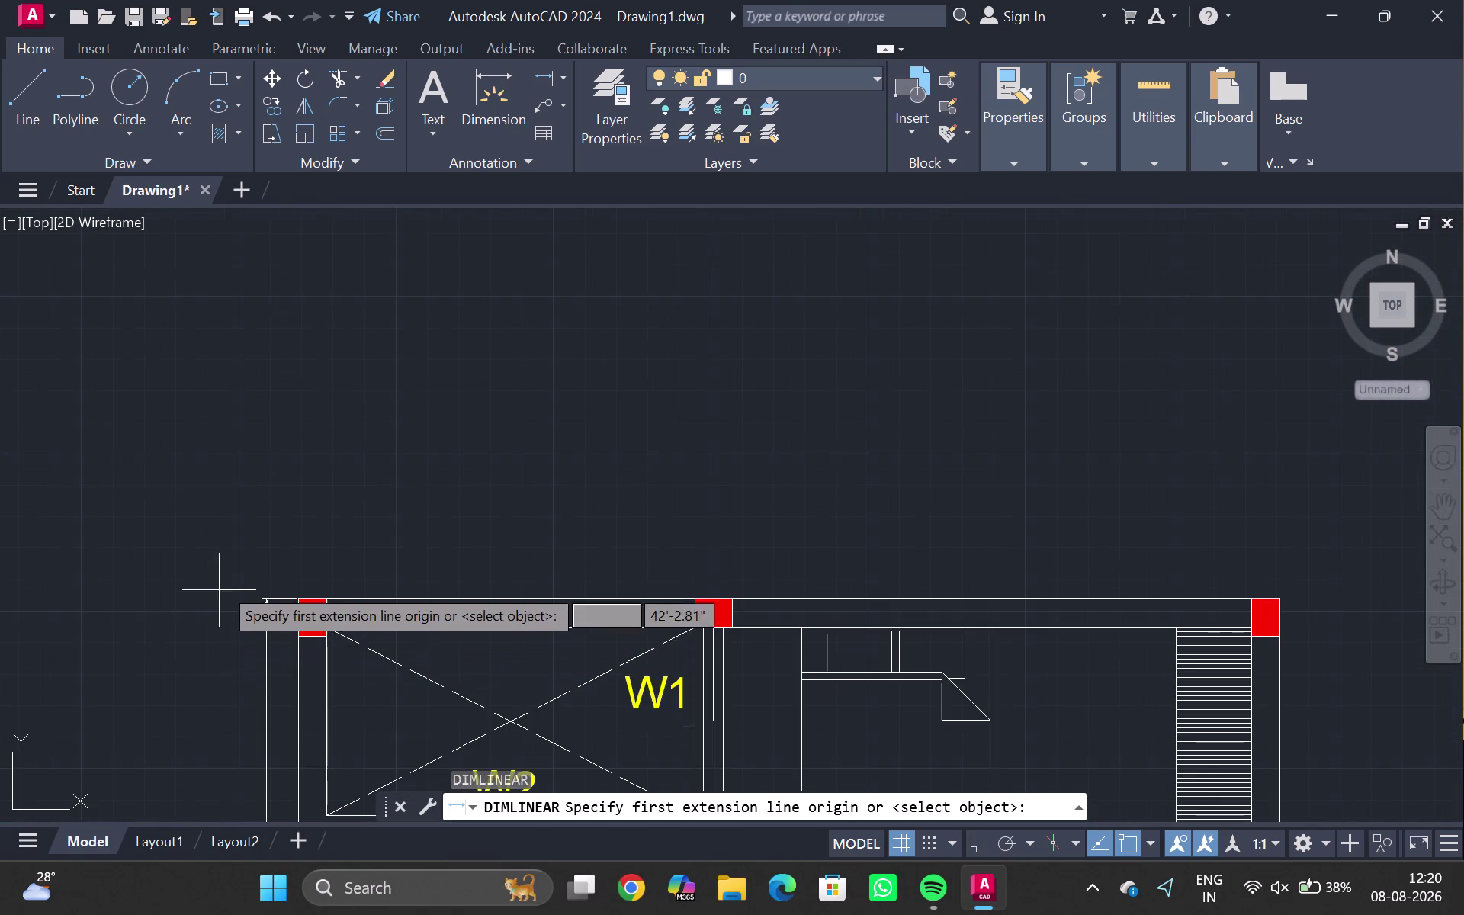
click(298, 598)
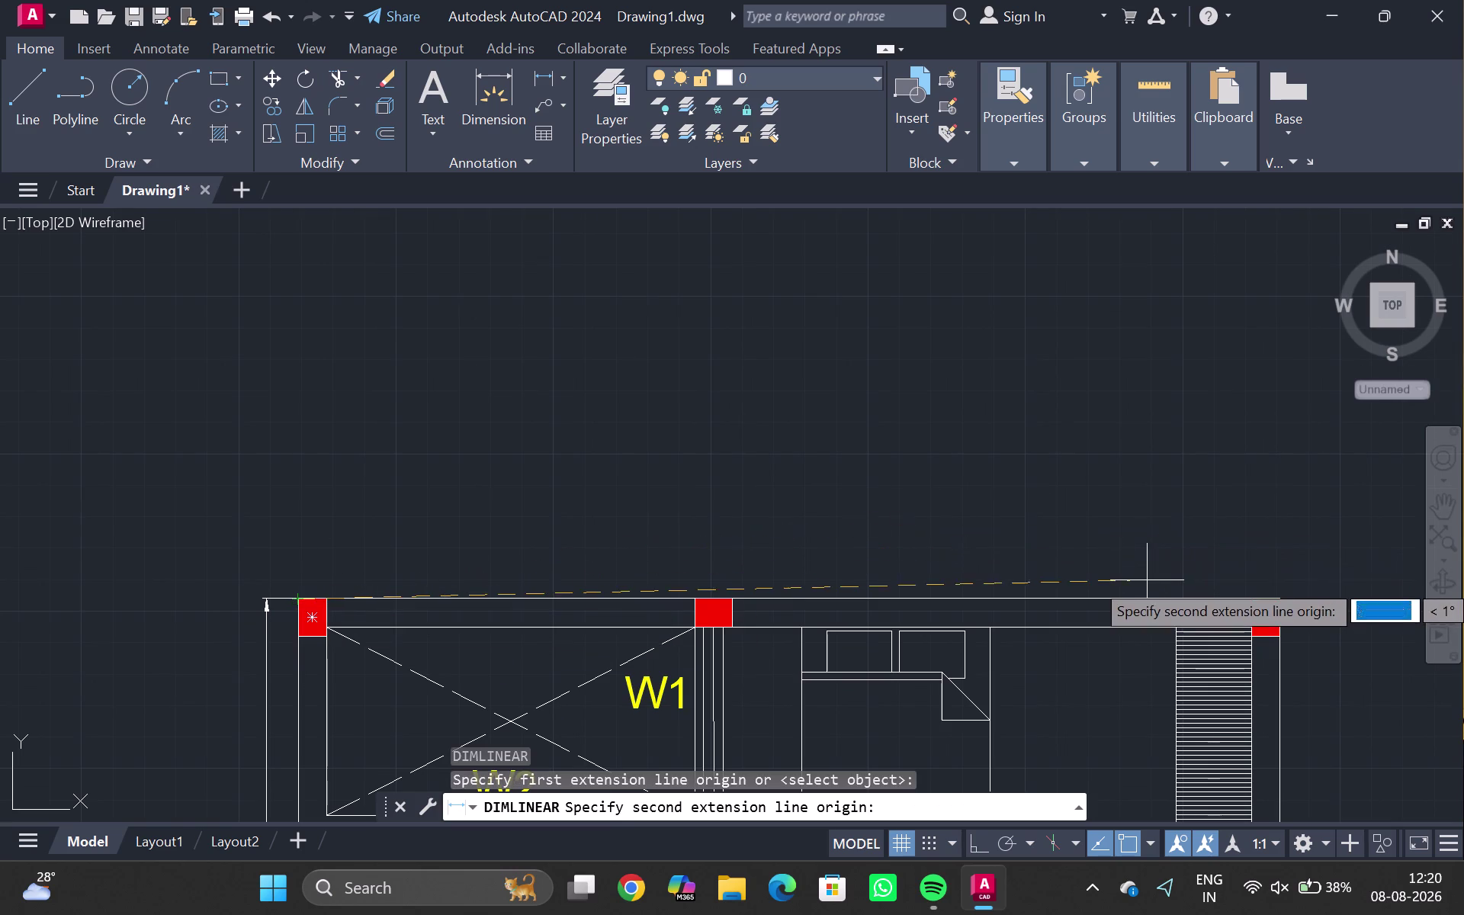
click(1273, 597)
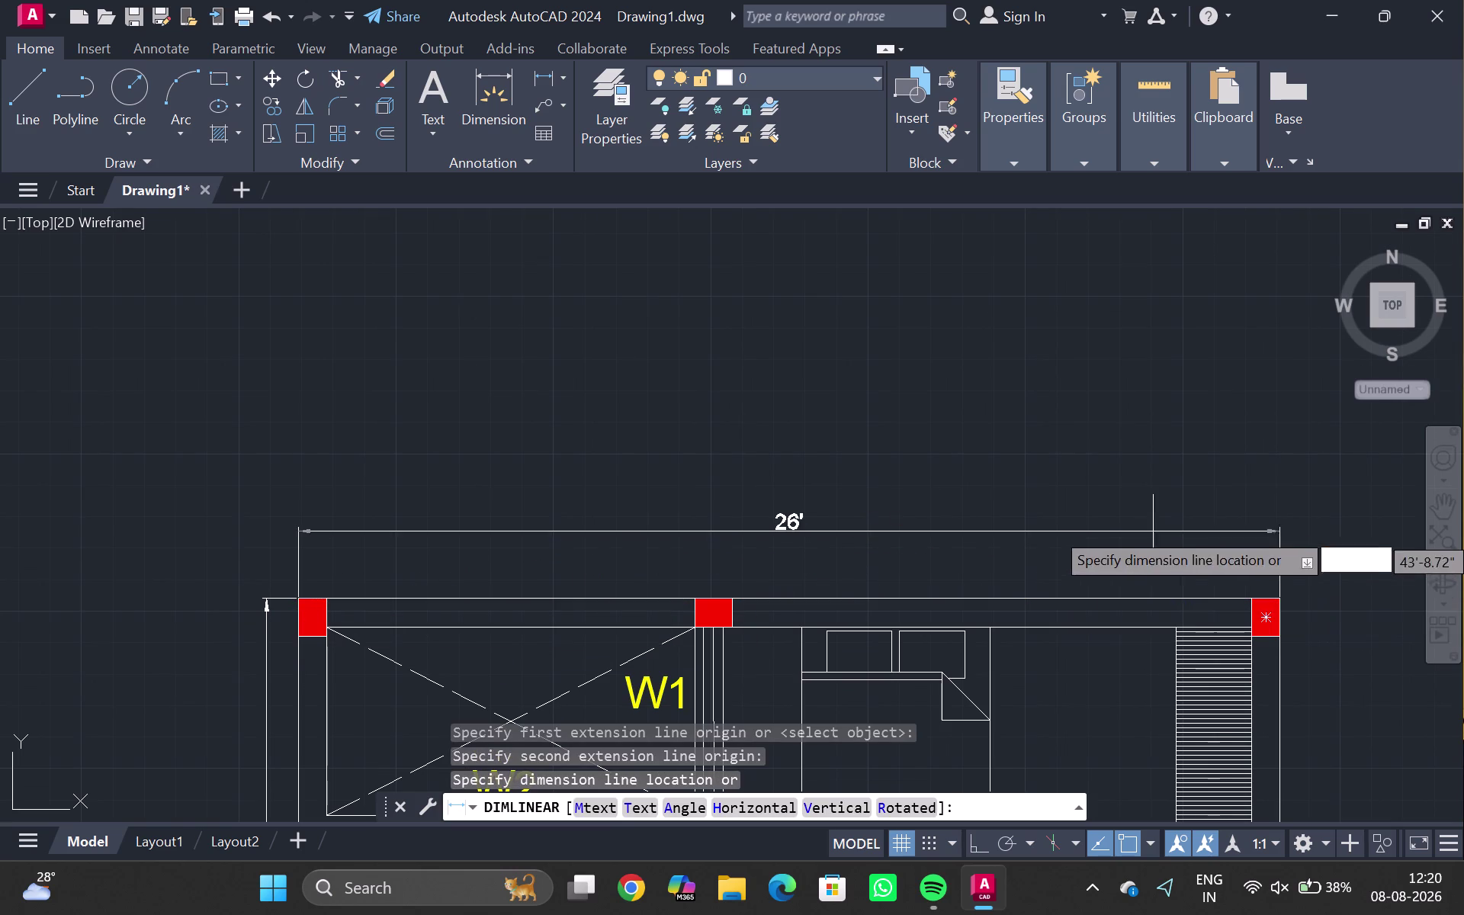
click(1127, 505)
key(Escape)
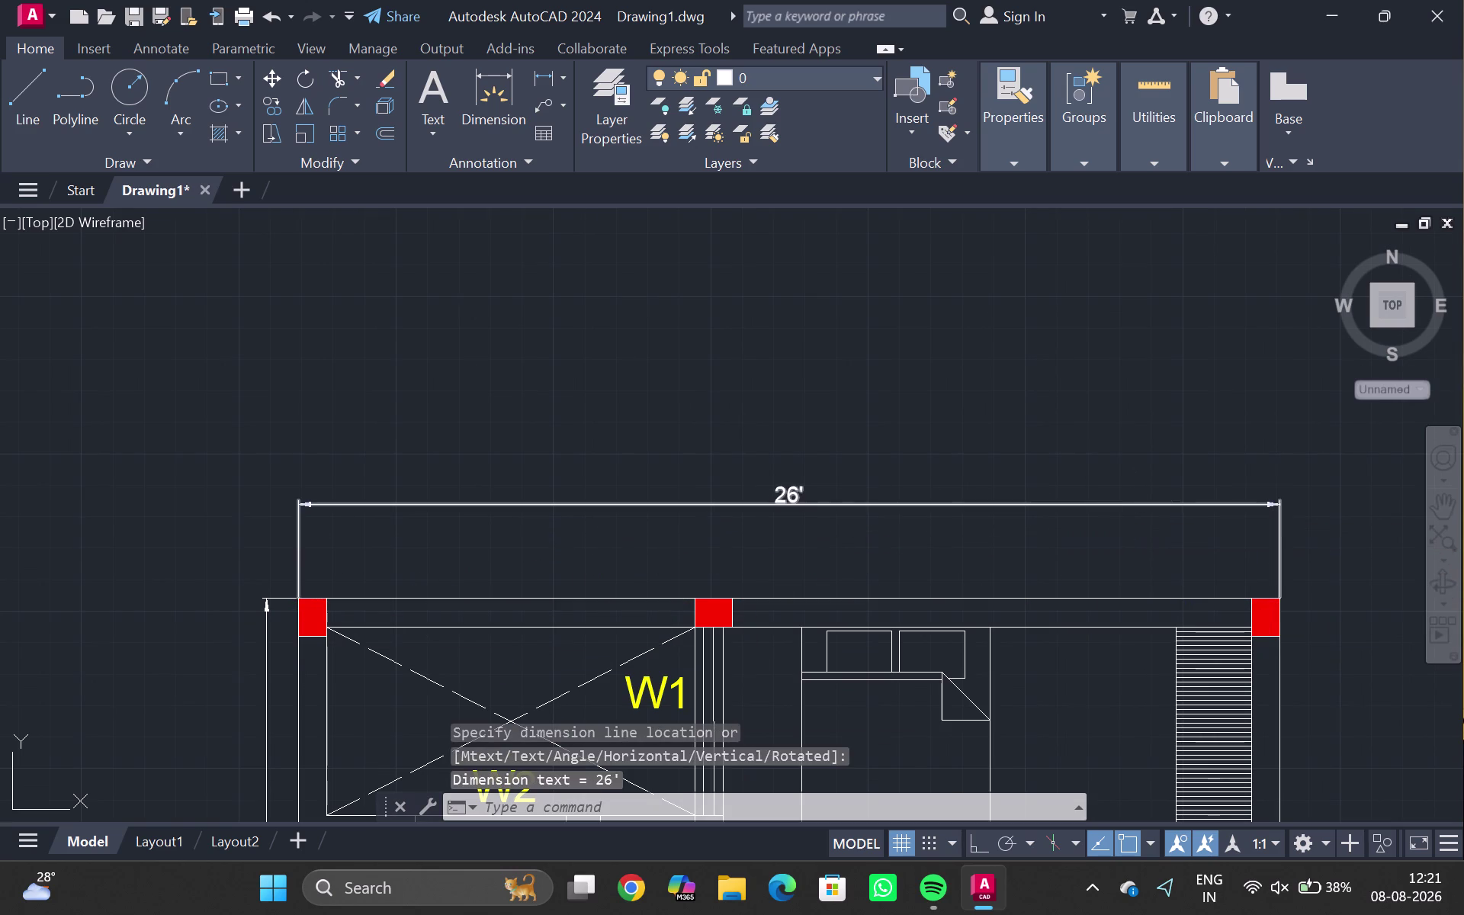
scroll(down, 3)
middle_drag(617, 531, 408, 196)
scroll(down, 3)
middle_drag(487, 437, 566, 665)
middle_drag(506, 610, 783, 420)
scroll(up, 3)
middle_drag(522, 370, 522, 373)
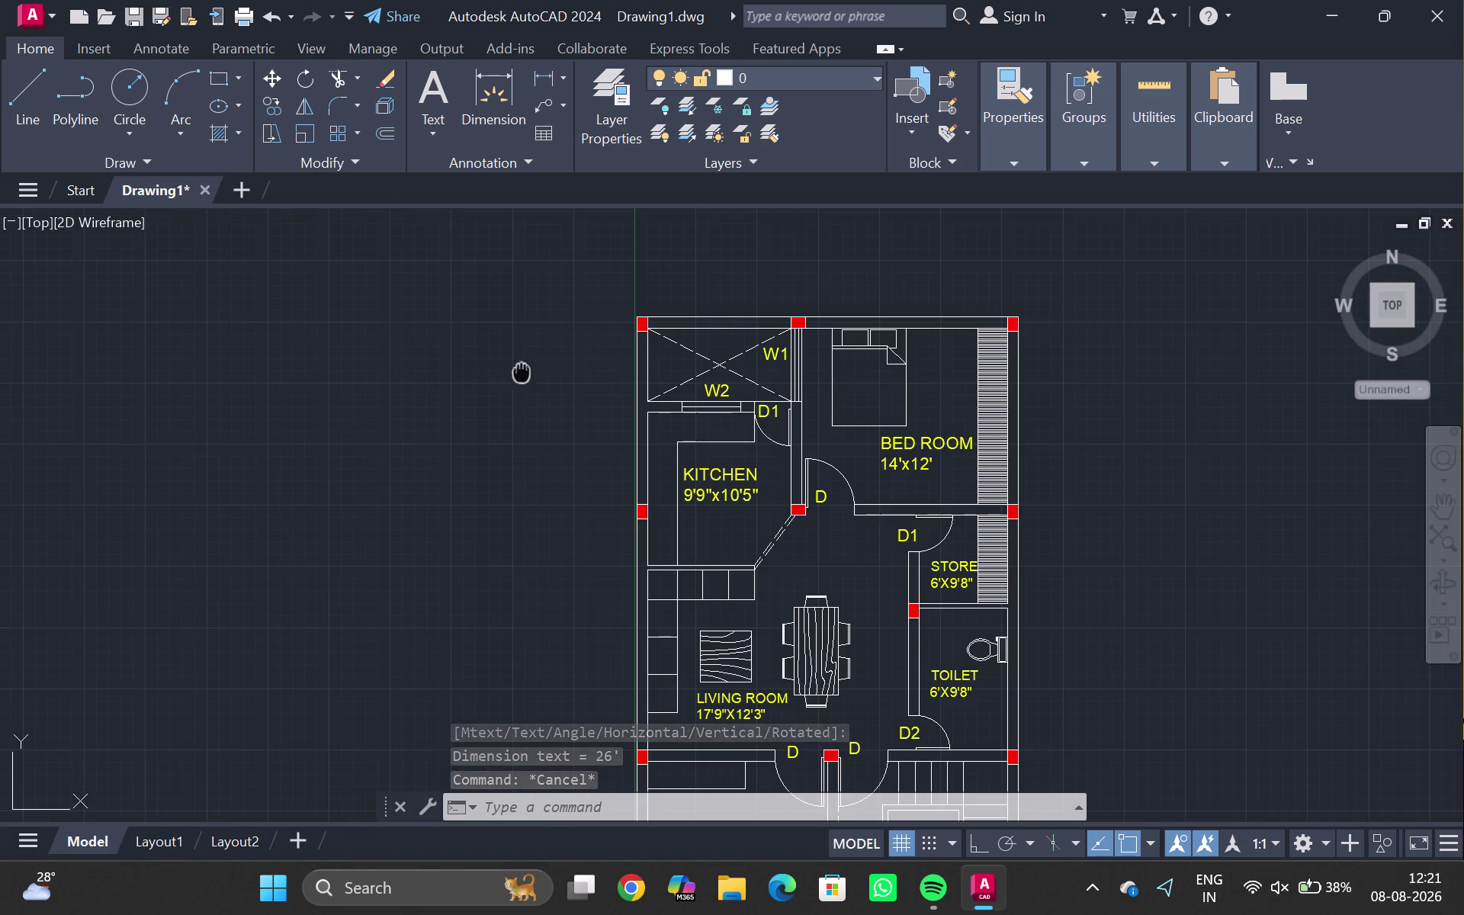
Draw a vertical line near the staircase with Ortho turned on.
middle_drag(522, 374, 411, 461)
scroll(down, 3)
middle_drag(1244, 600, 517, 405)
scroll(up, 3)
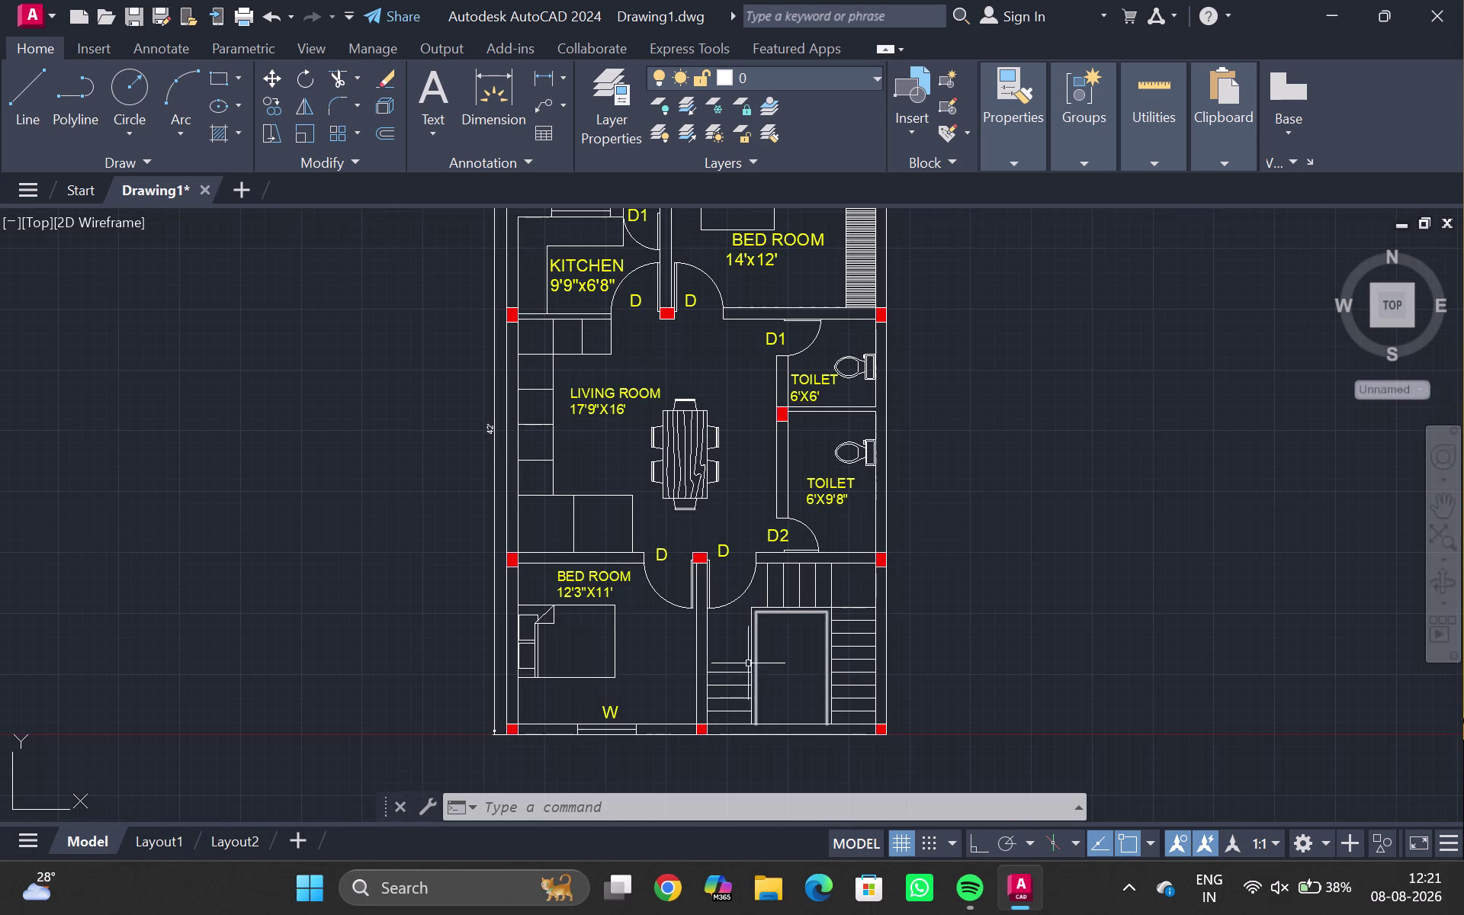
middle_drag(724, 651, 593, 400)
scroll(up, 3)
scroll(up, 3)
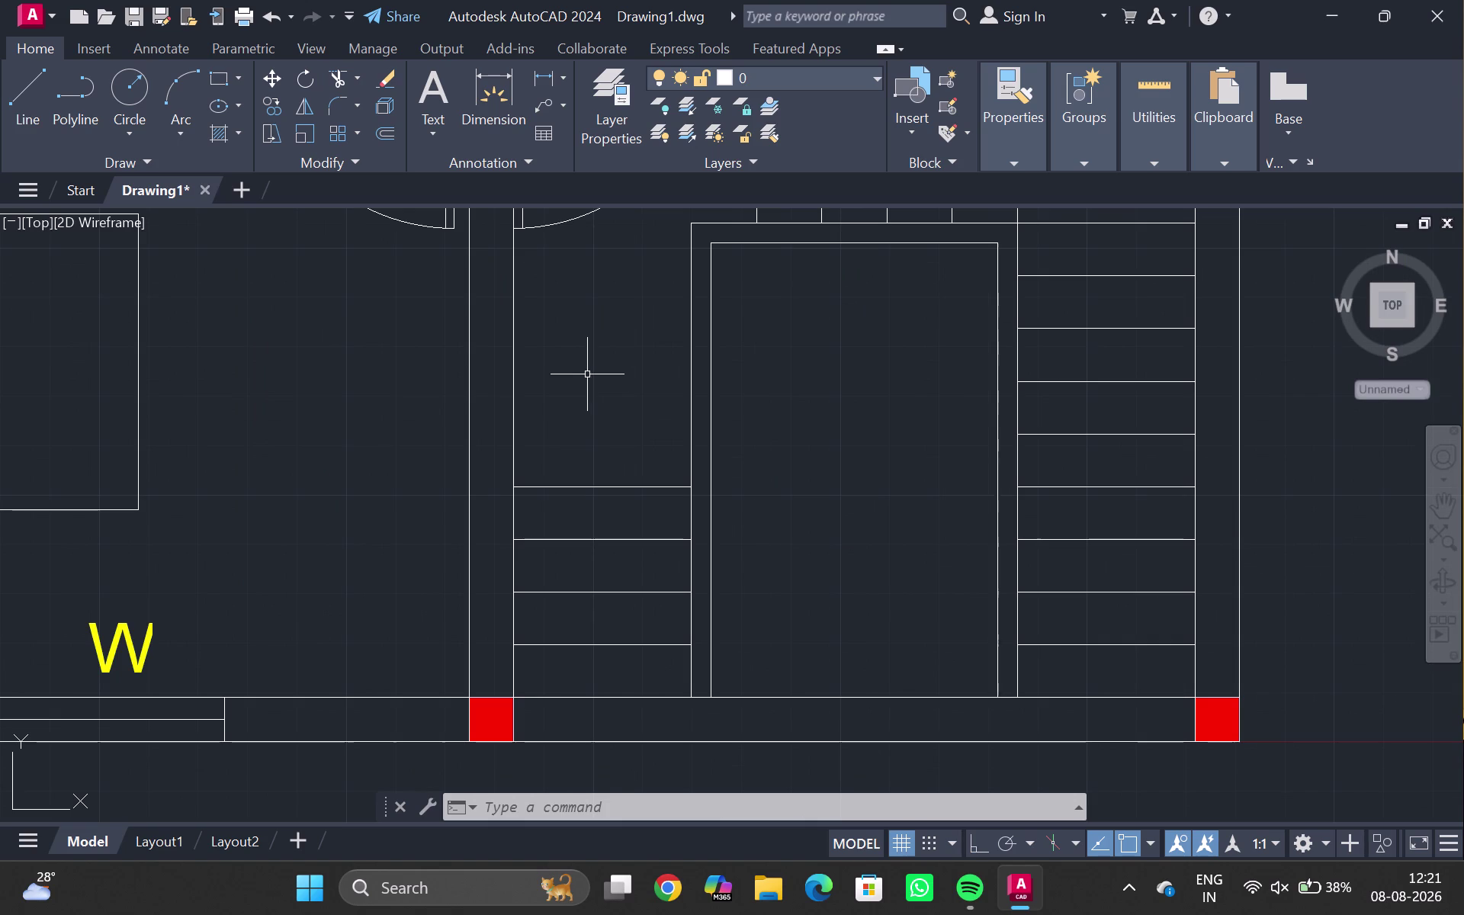
key(l)
key(Return)
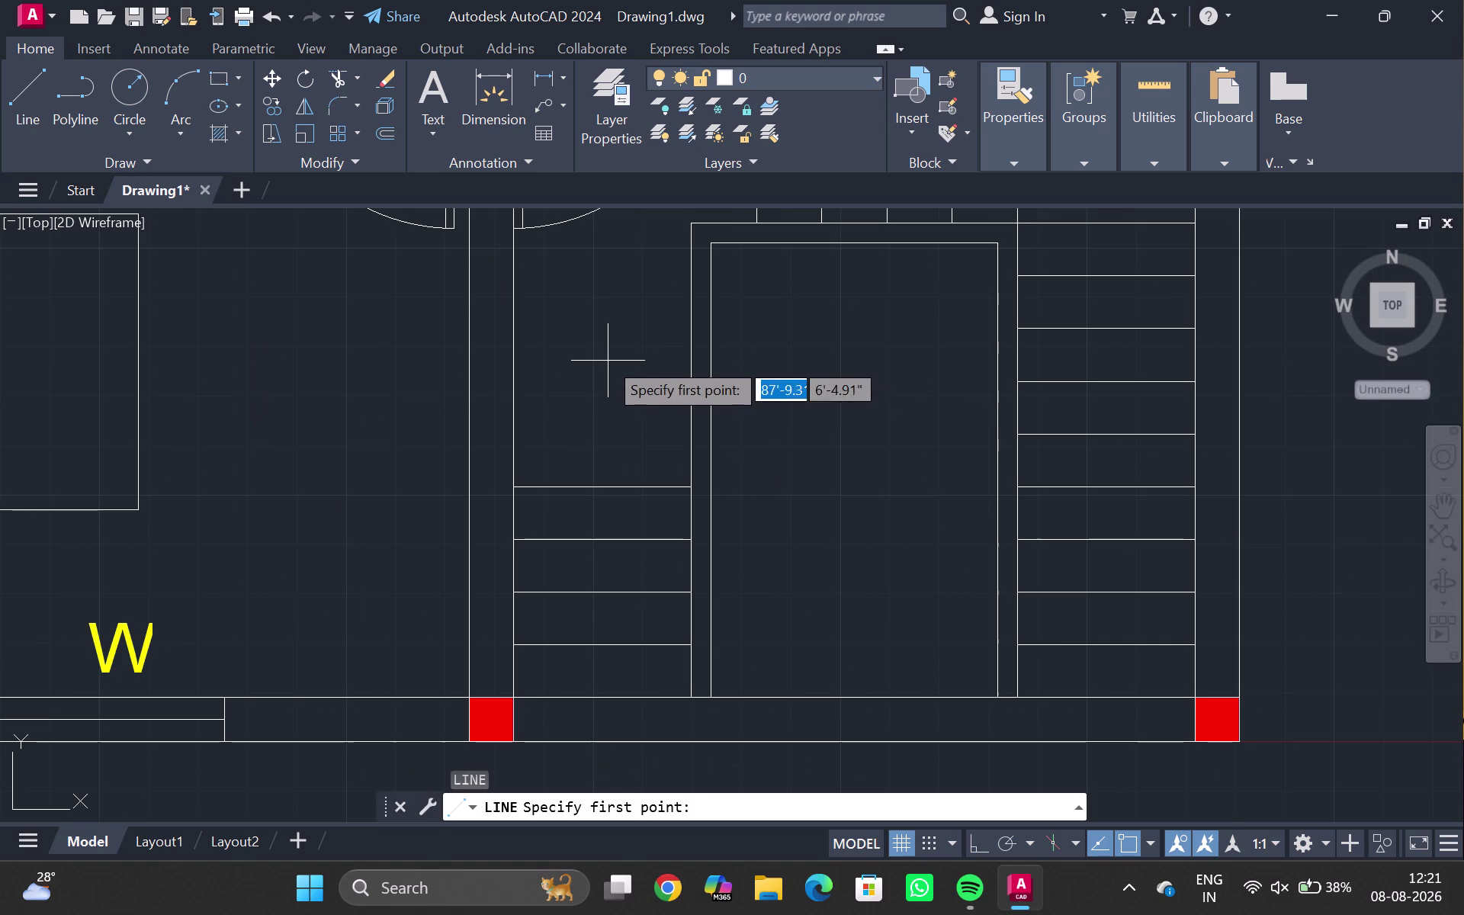
click(597, 349)
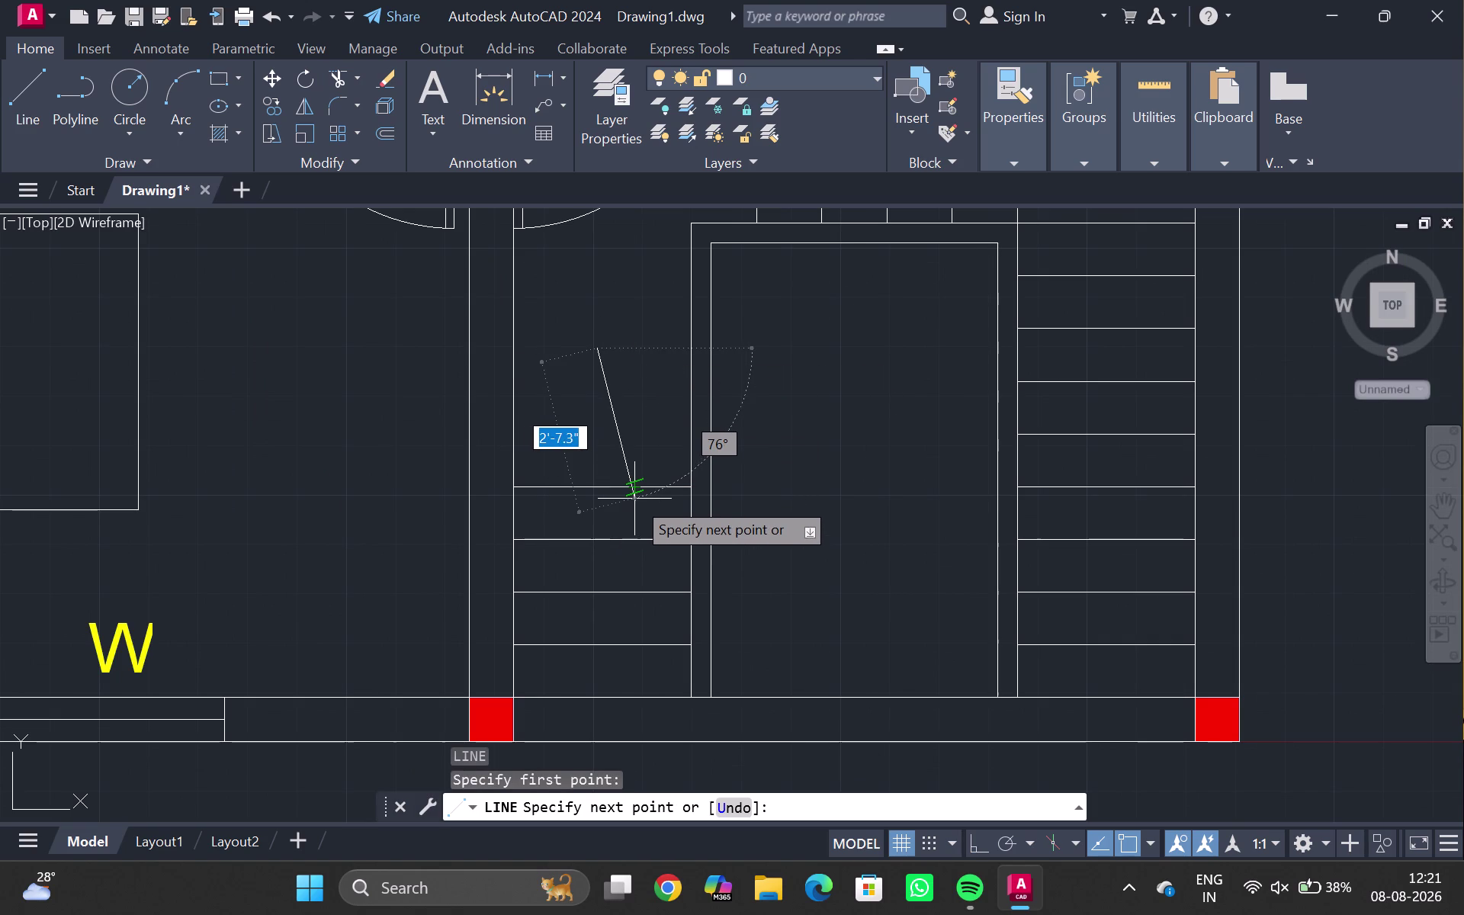
key(ctrl+F8)
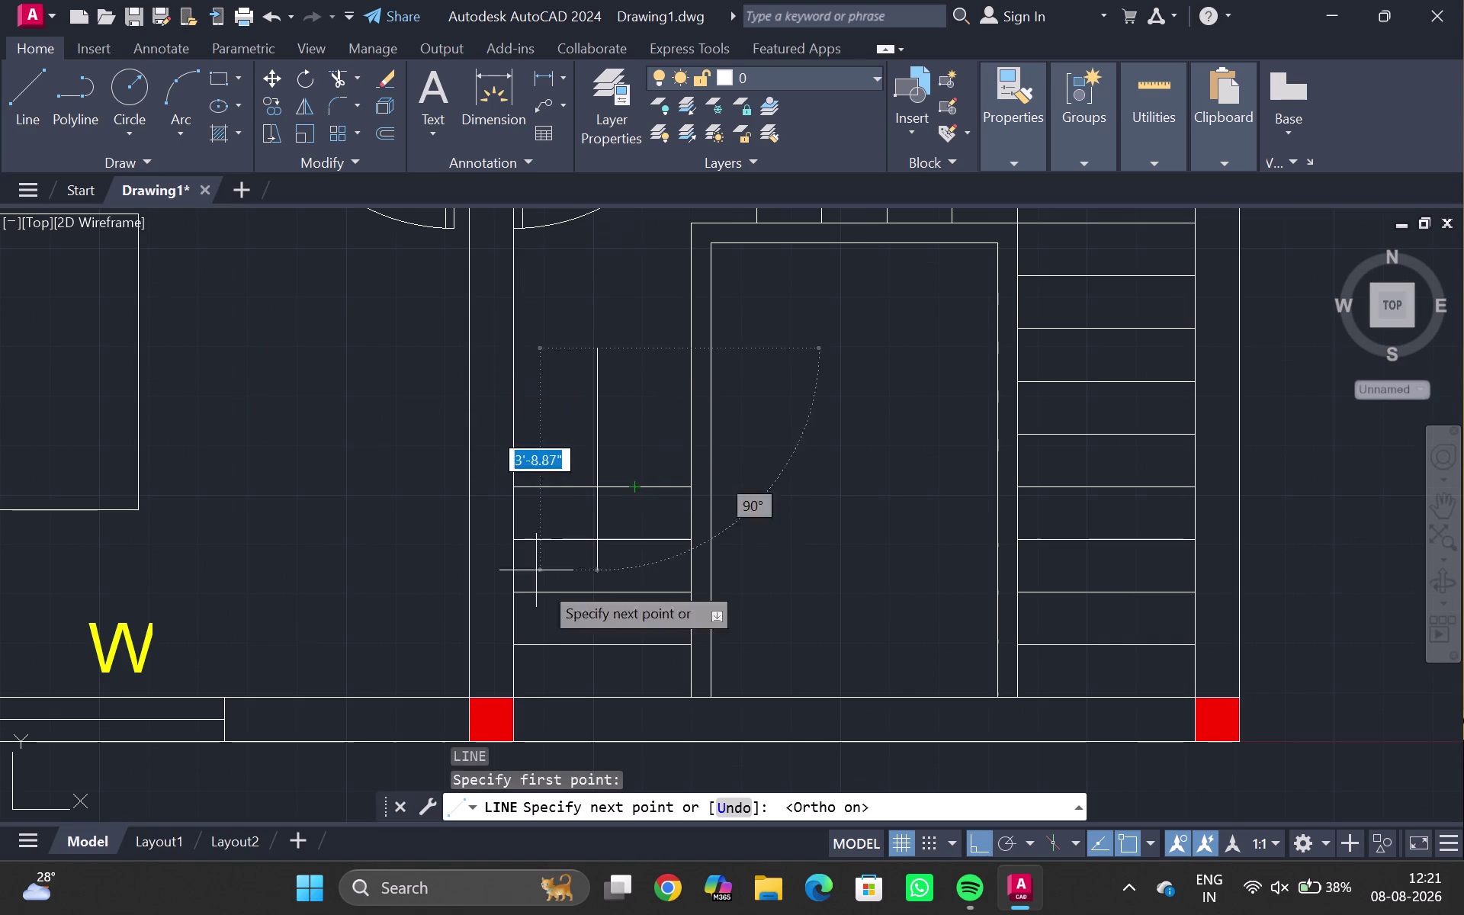
click(590, 525)
key(Escape)
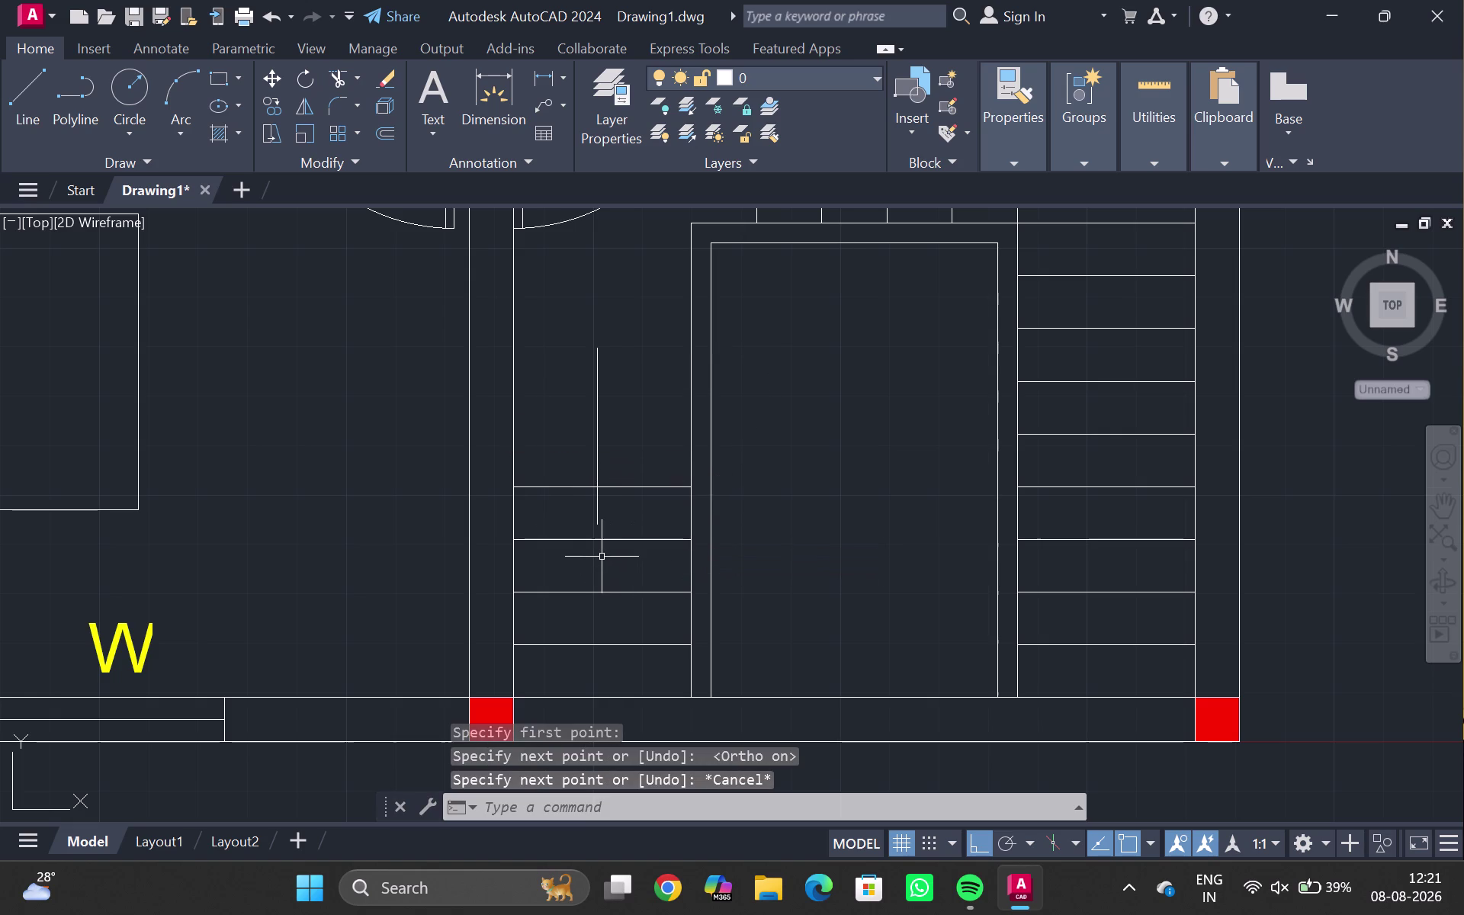
Draw the arrow shaft 2 units long.
key(l)
key(Return)
scroll(up, 3)
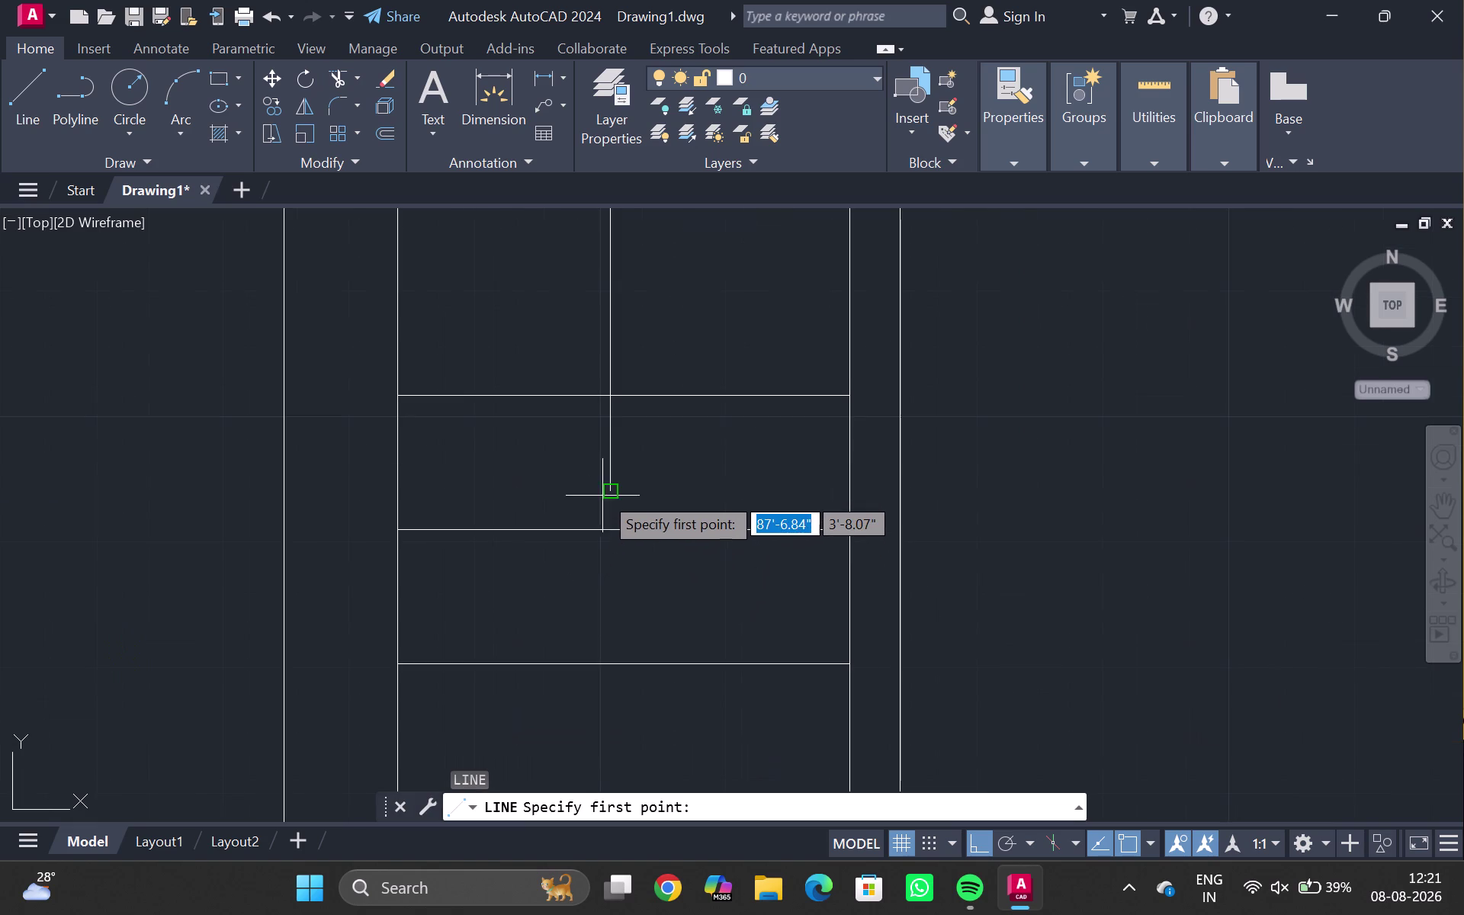
click(608, 493)
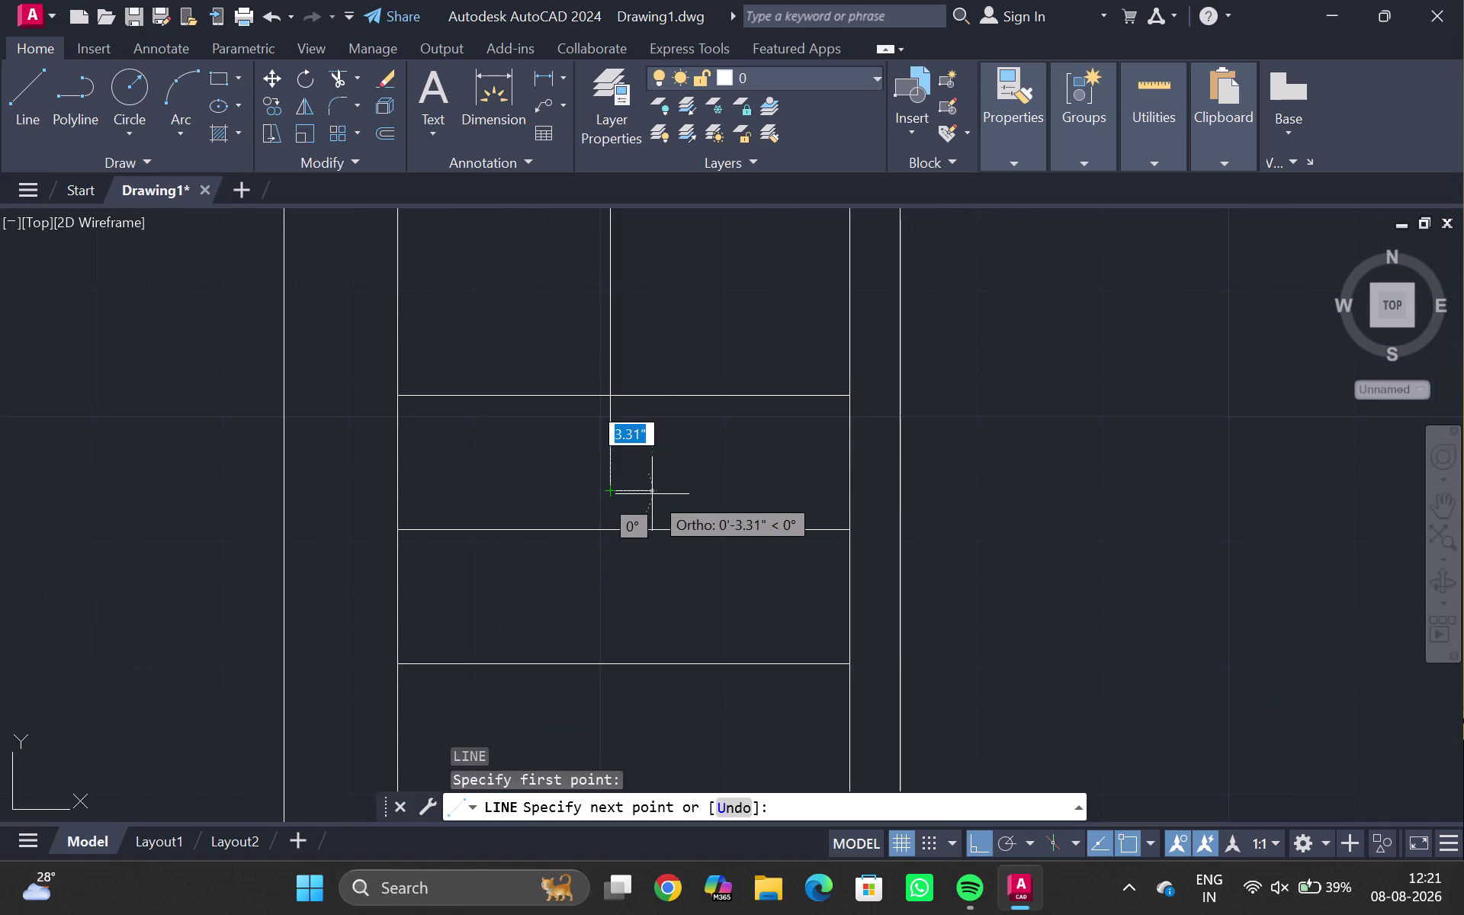
key(2)
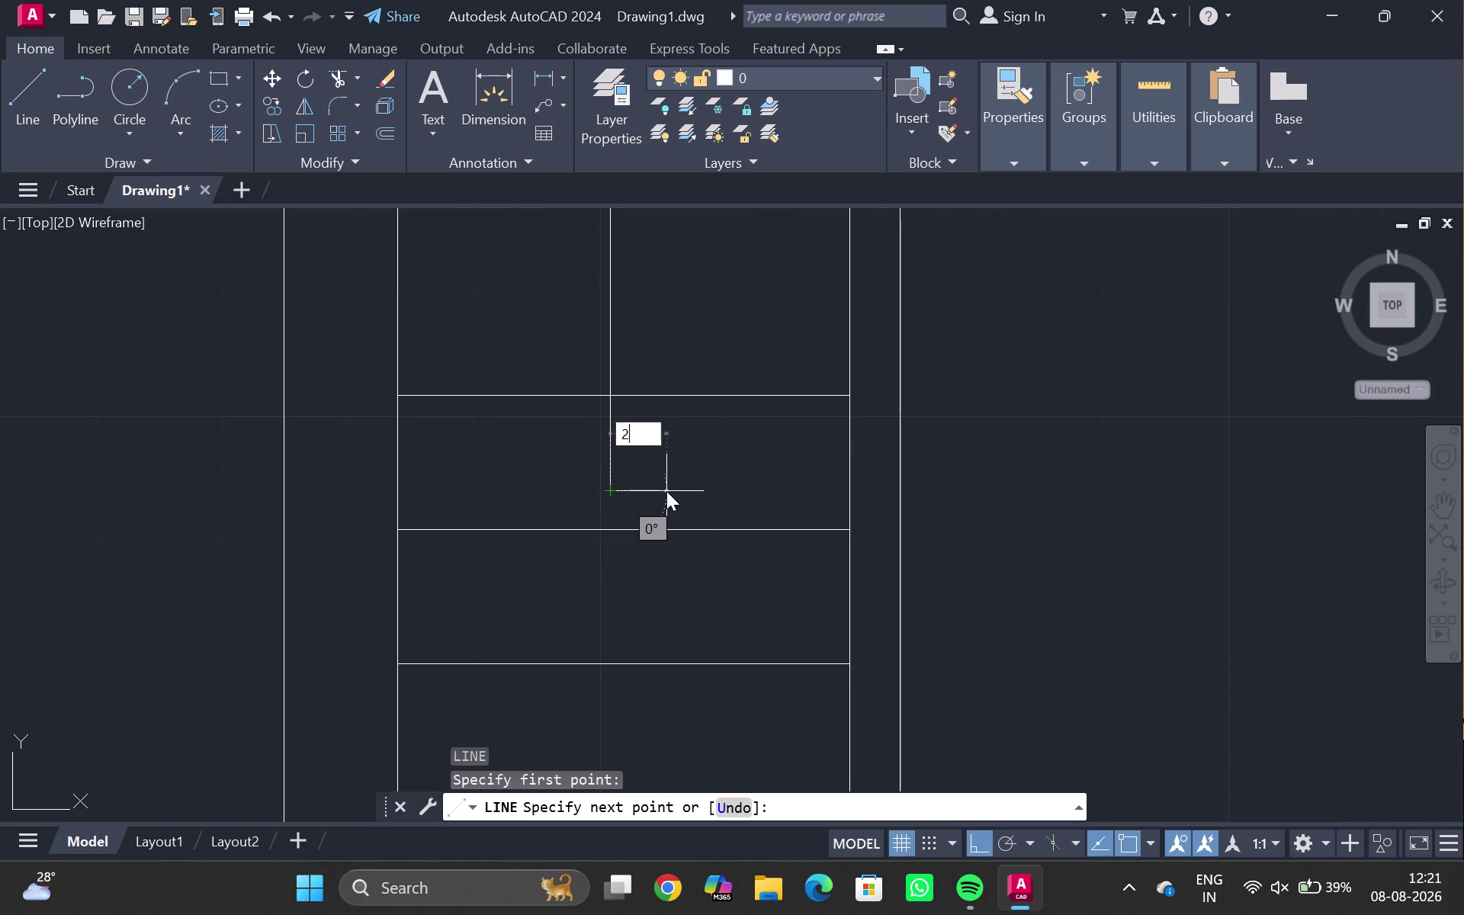
key(Return)
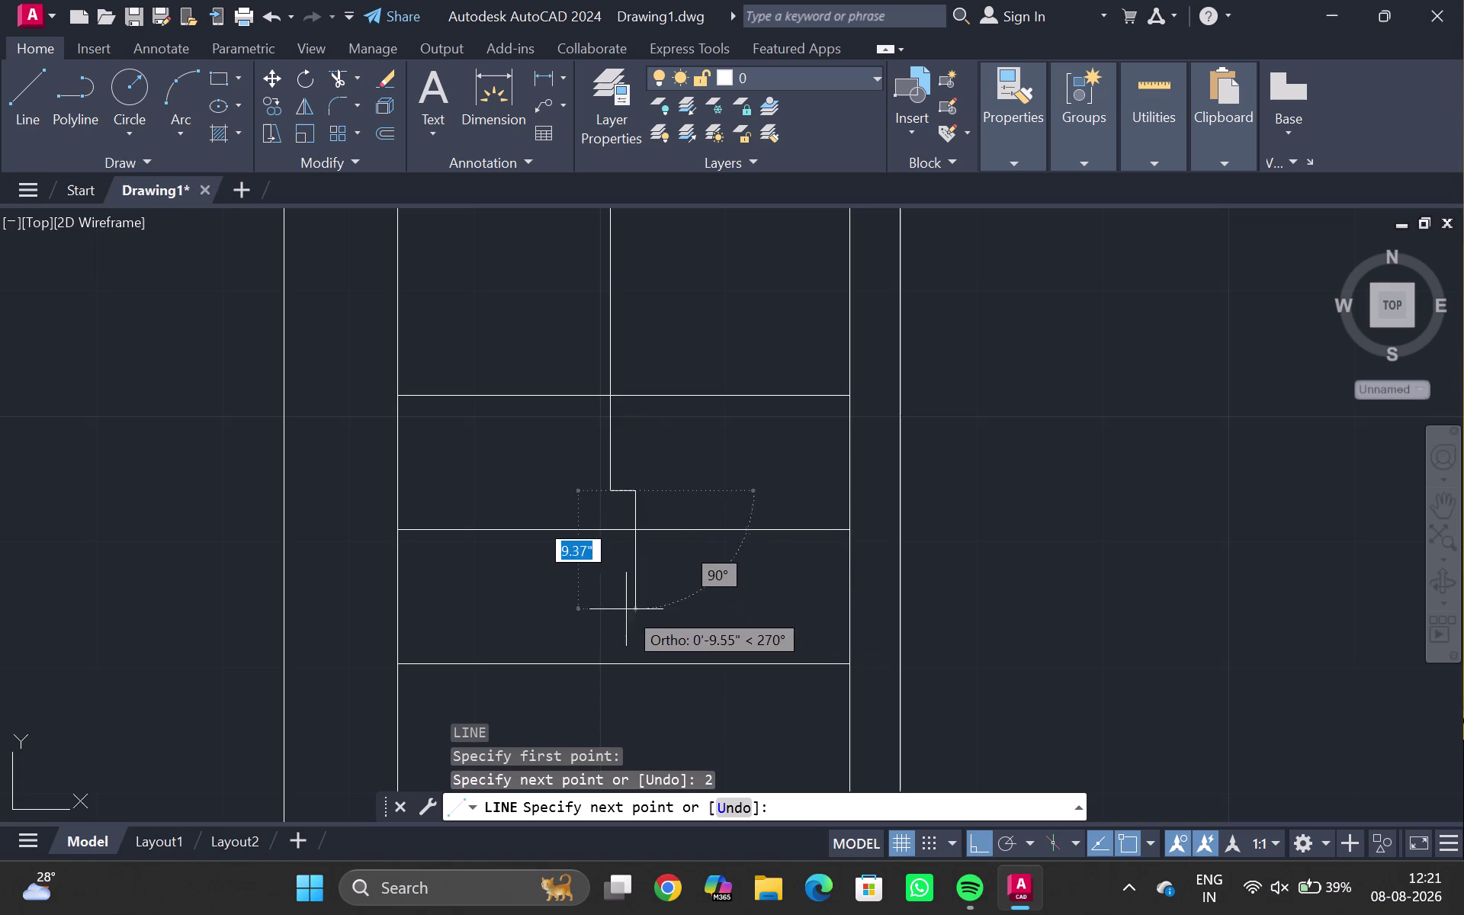
key(Escape)
Draw the arrowhead's 2-unit top edge at the shaft's end.
scroll(up, 3)
key(l)
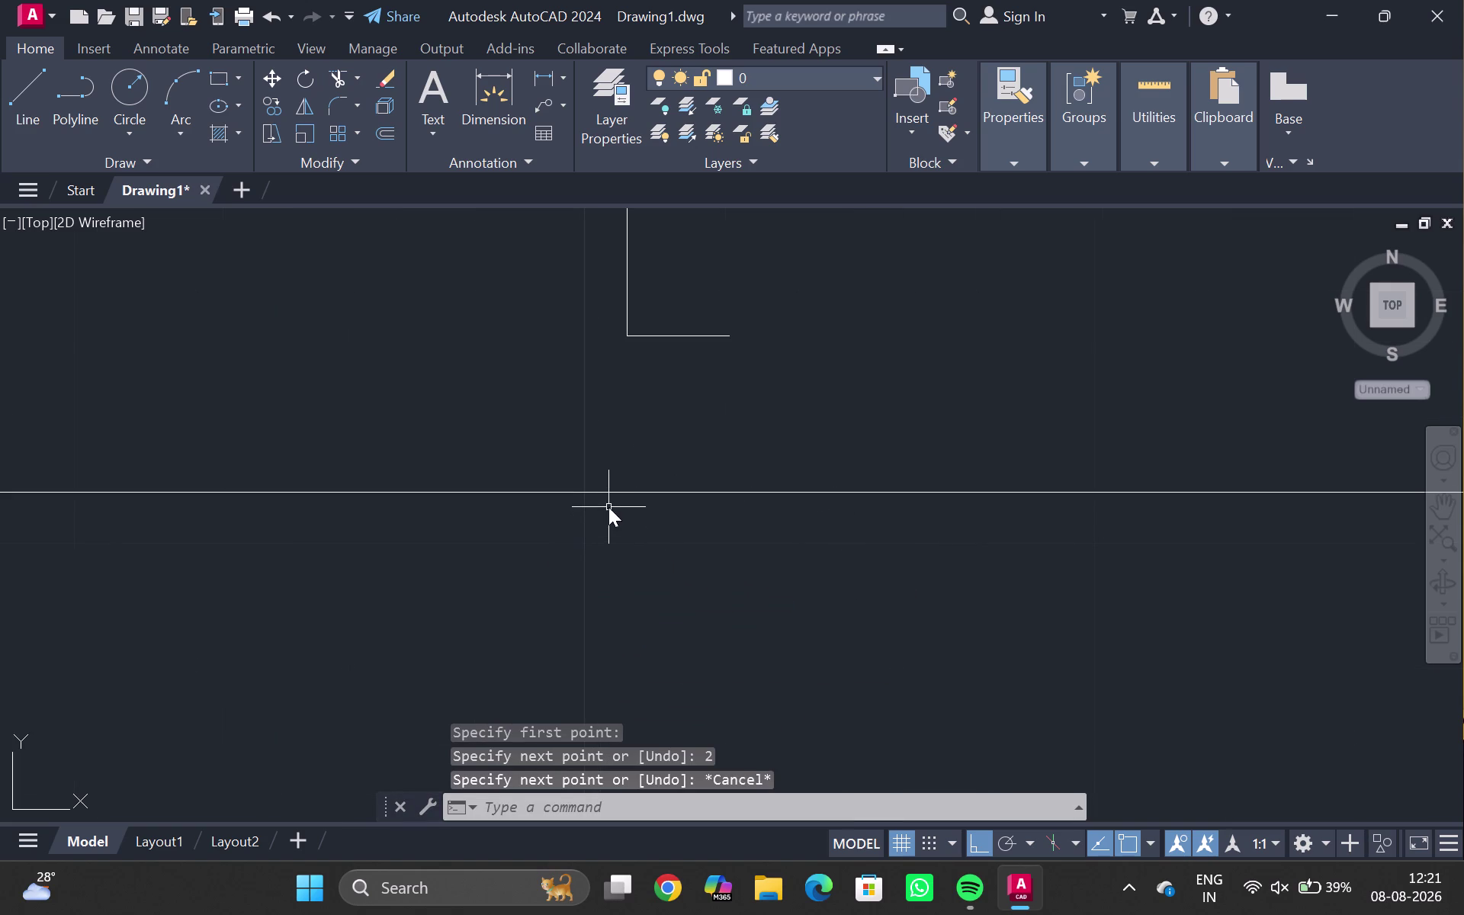
key(Return)
middle_drag(608, 466, 597, 561)
scroll(up, 3)
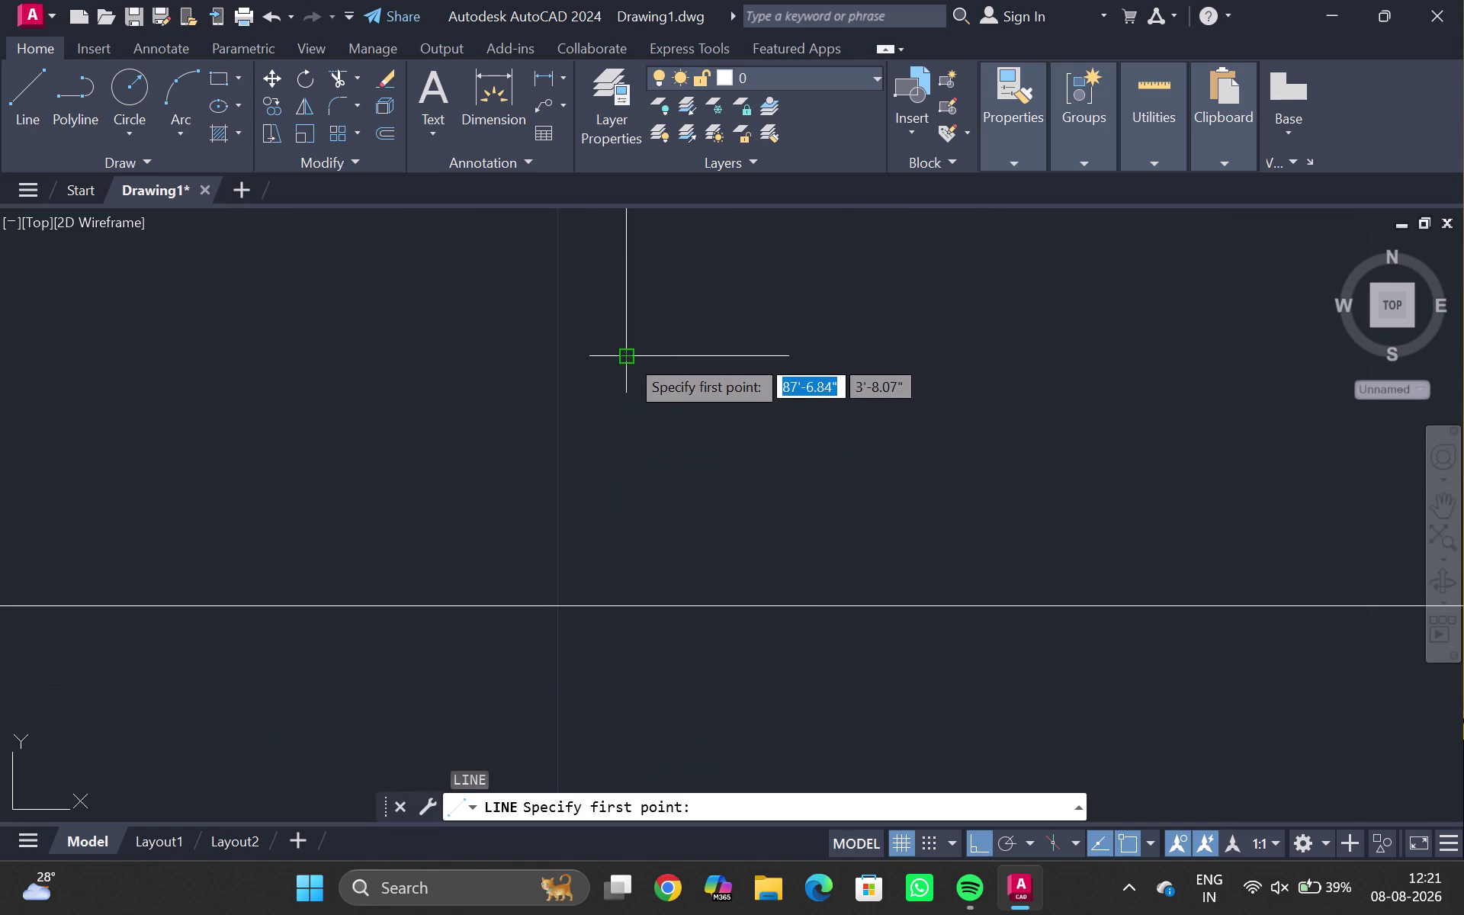
click(627, 356)
key(2)
key(Return)
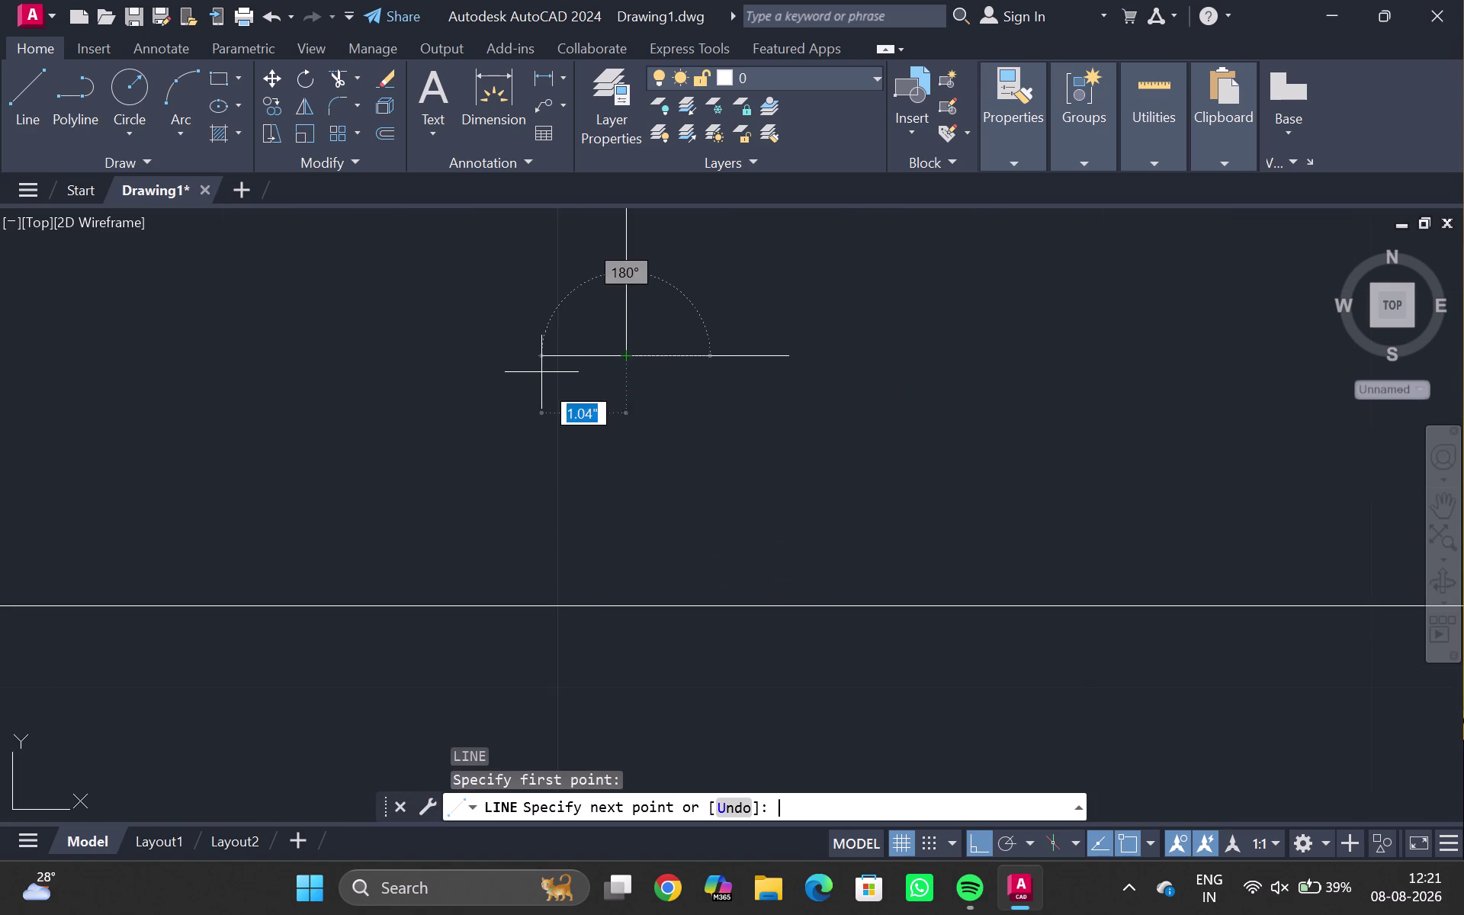
key(l)
key(Return)
click(623, 354)
key(2)
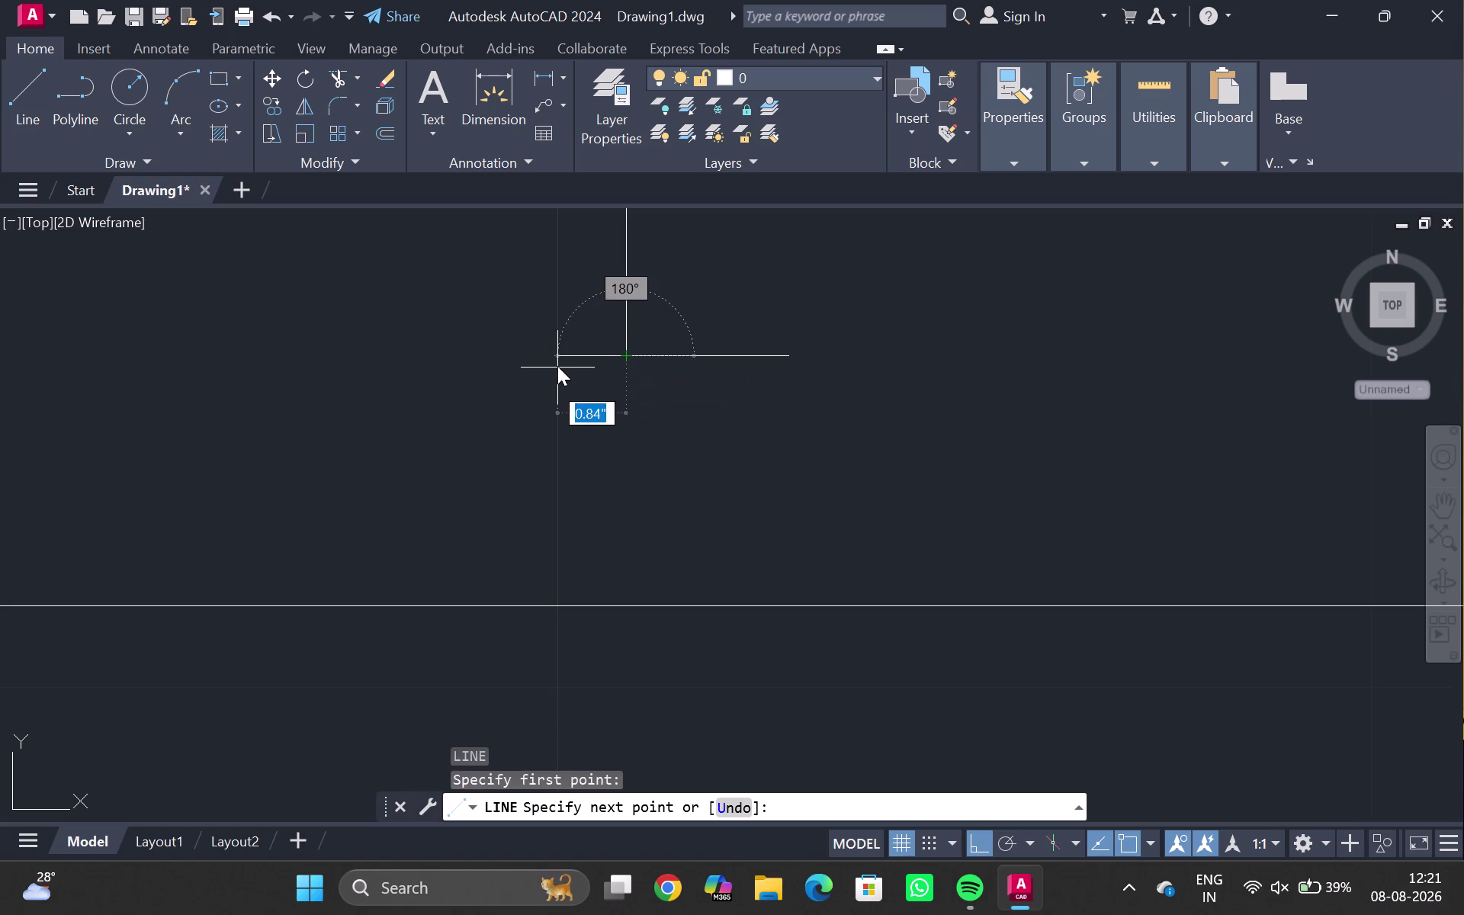
key(Return)
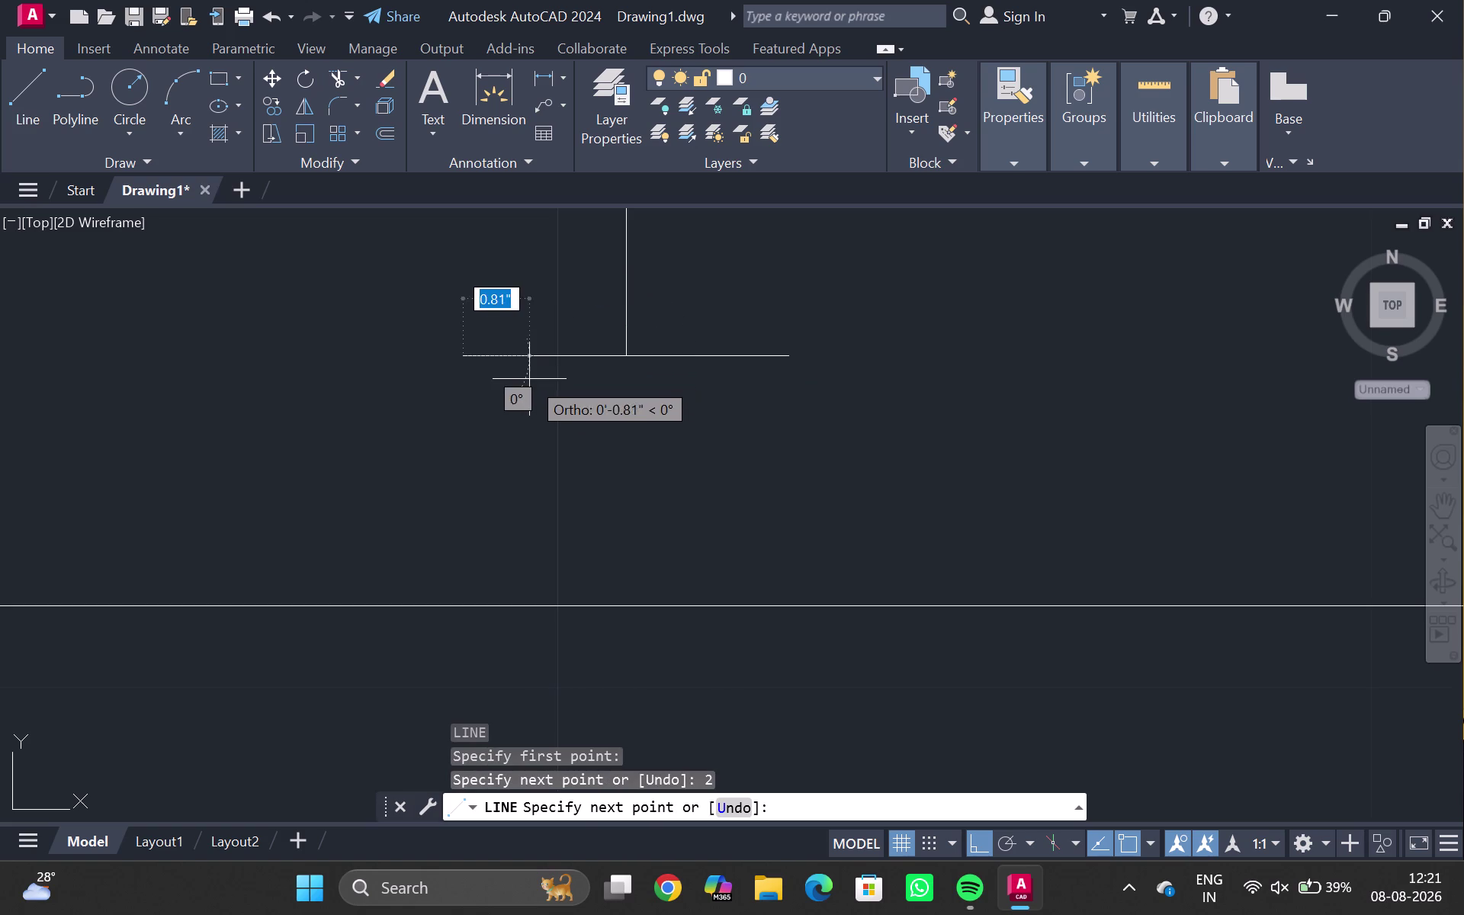
key(Escape)
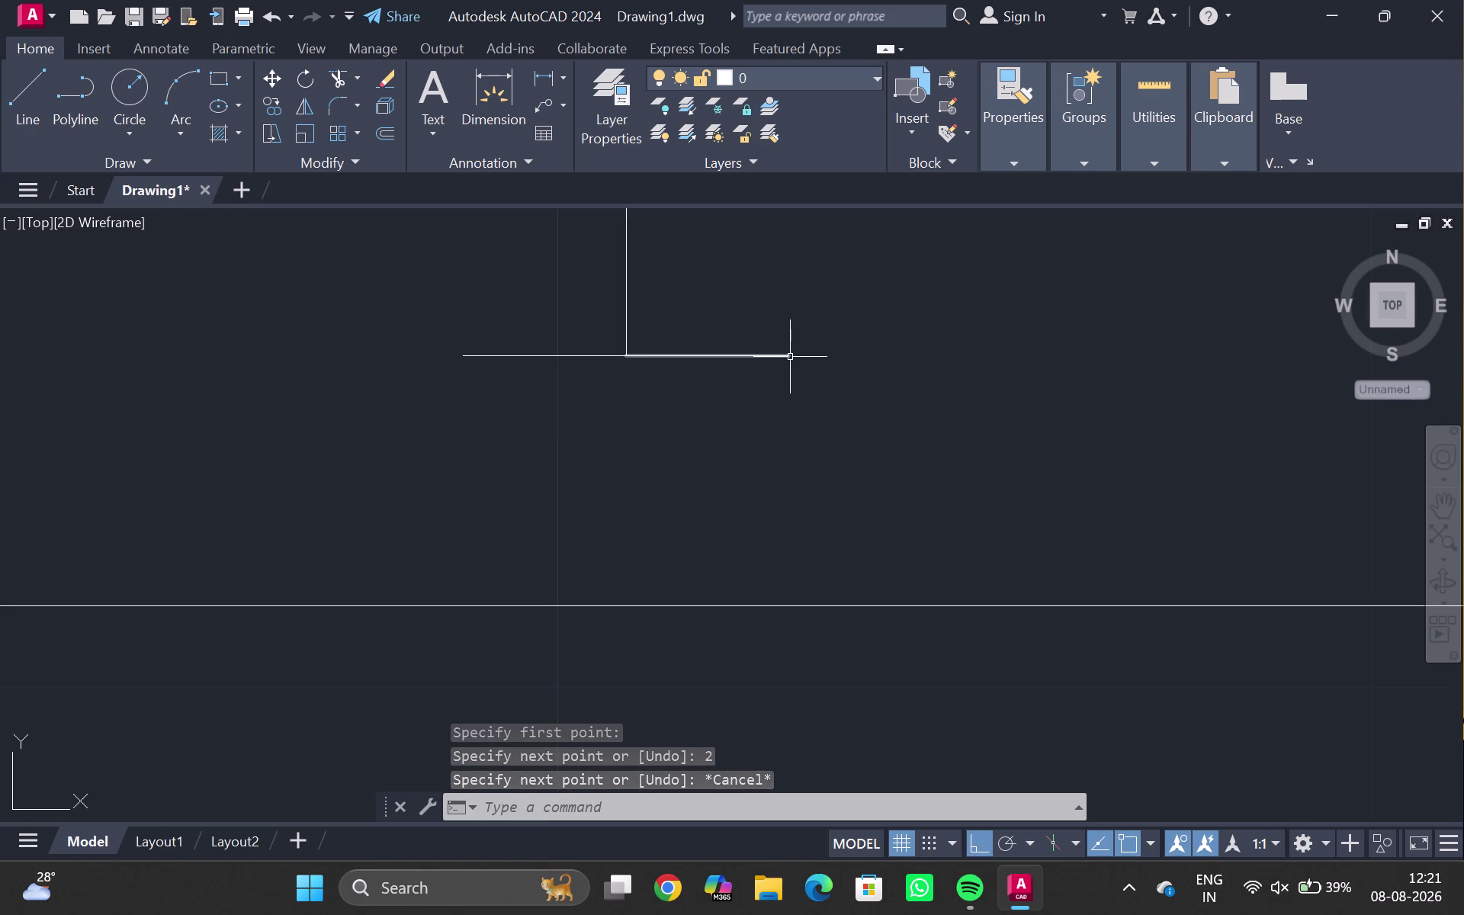
click(629, 353)
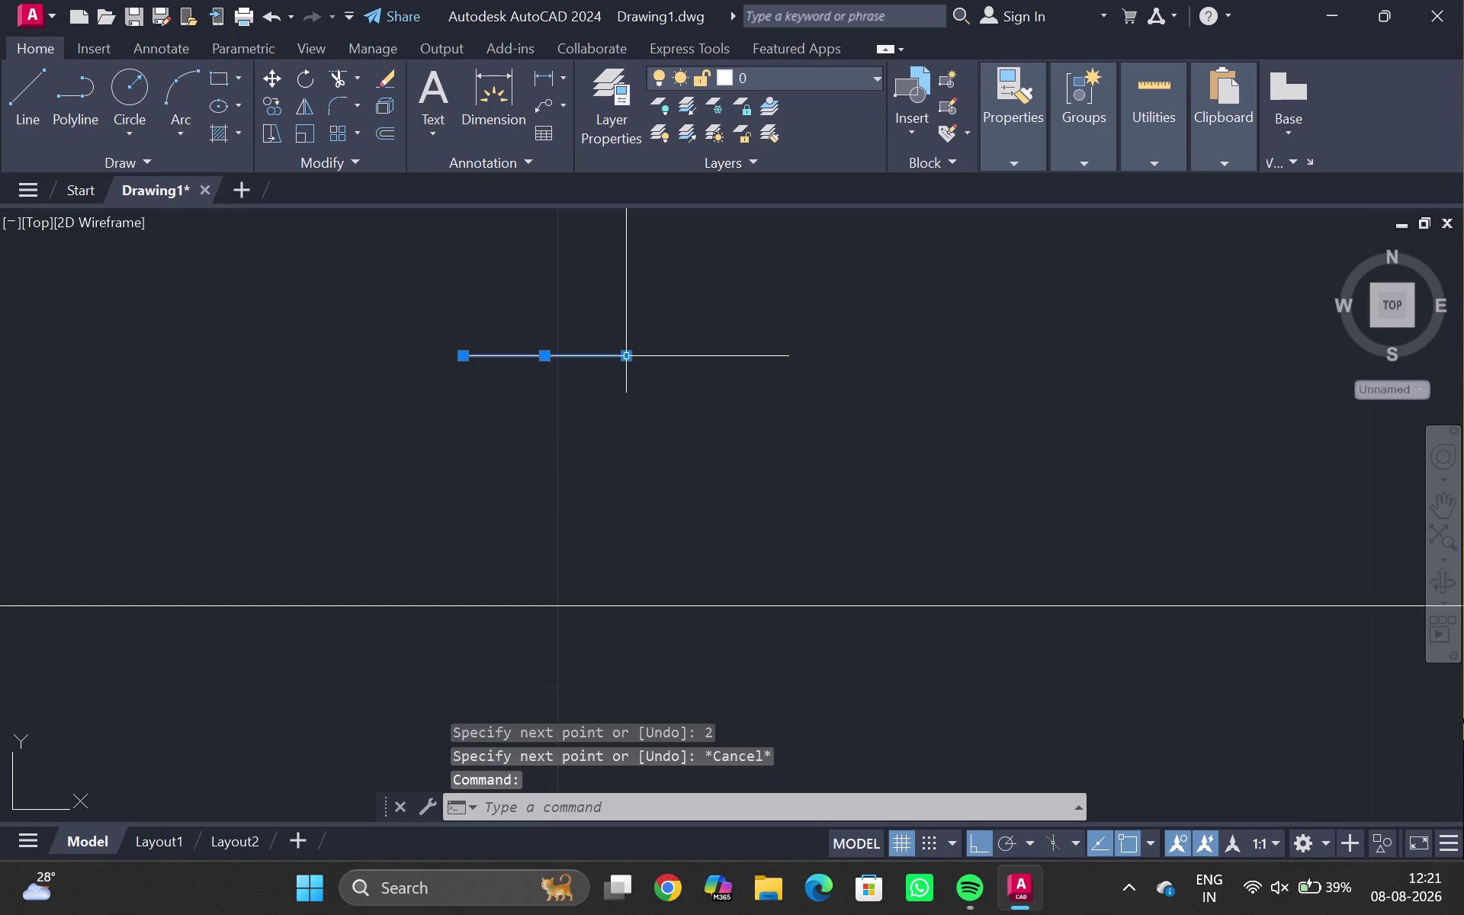
key(grave)
key(Escape)
key(Escape)
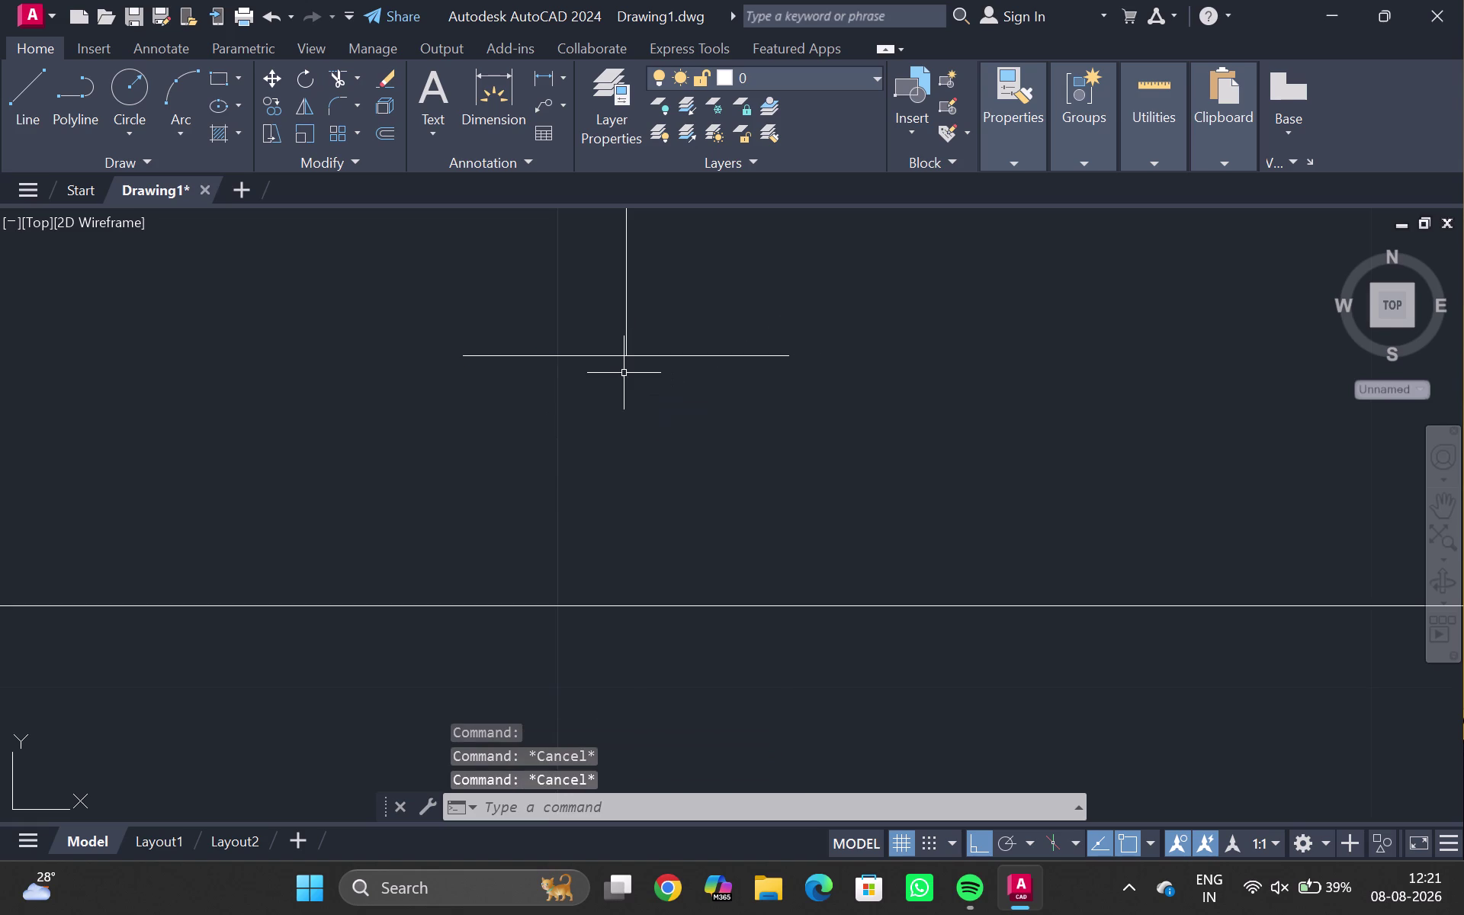
Draw a guide line from the shaft end down to the arrow tip.
key(l)
key(Return)
click(621, 355)
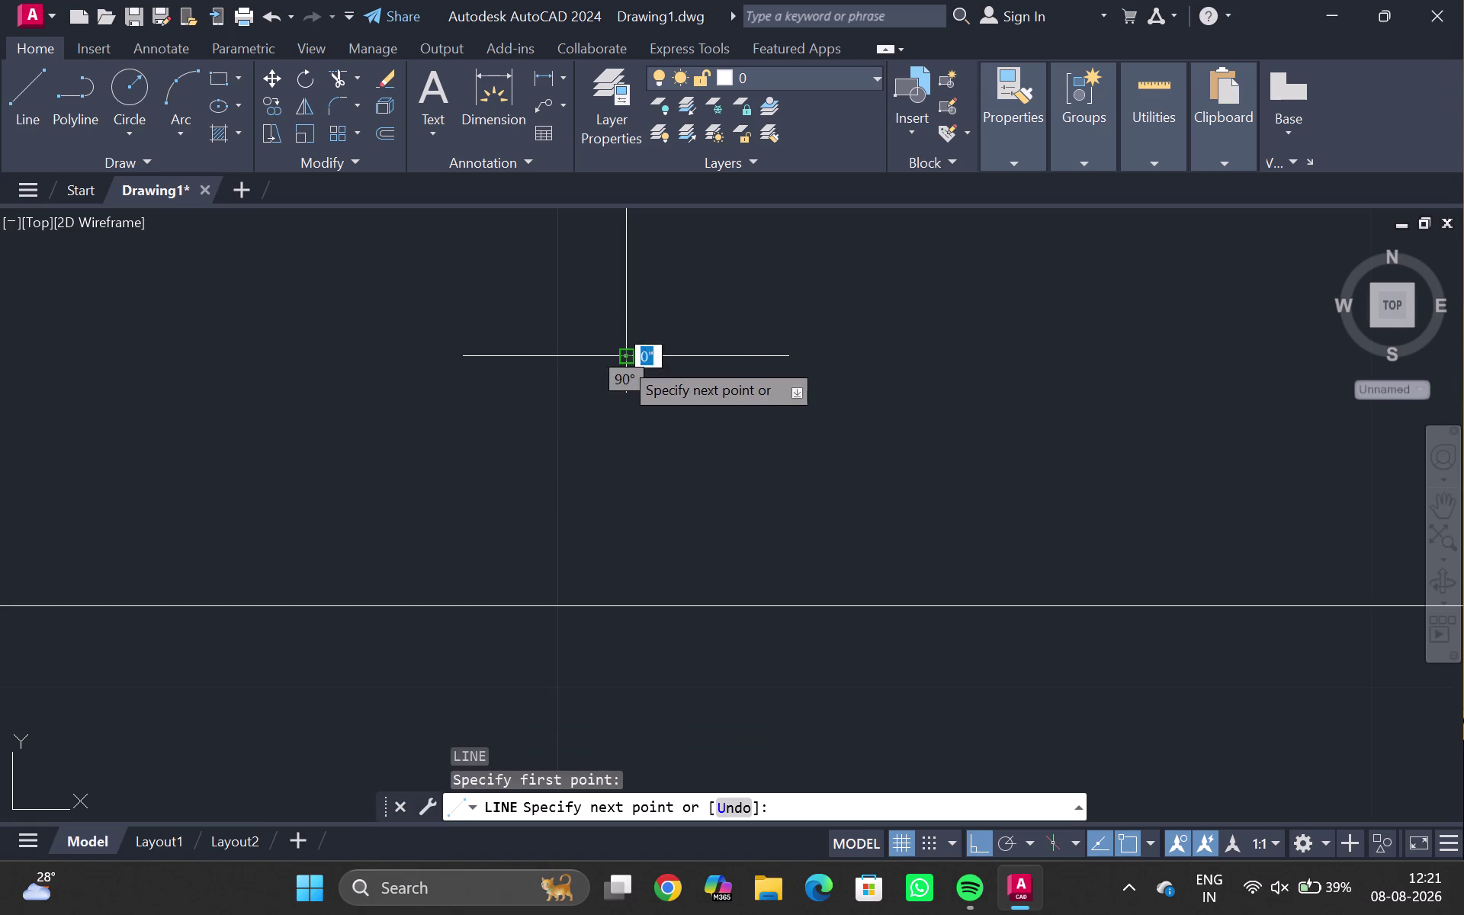
click(624, 611)
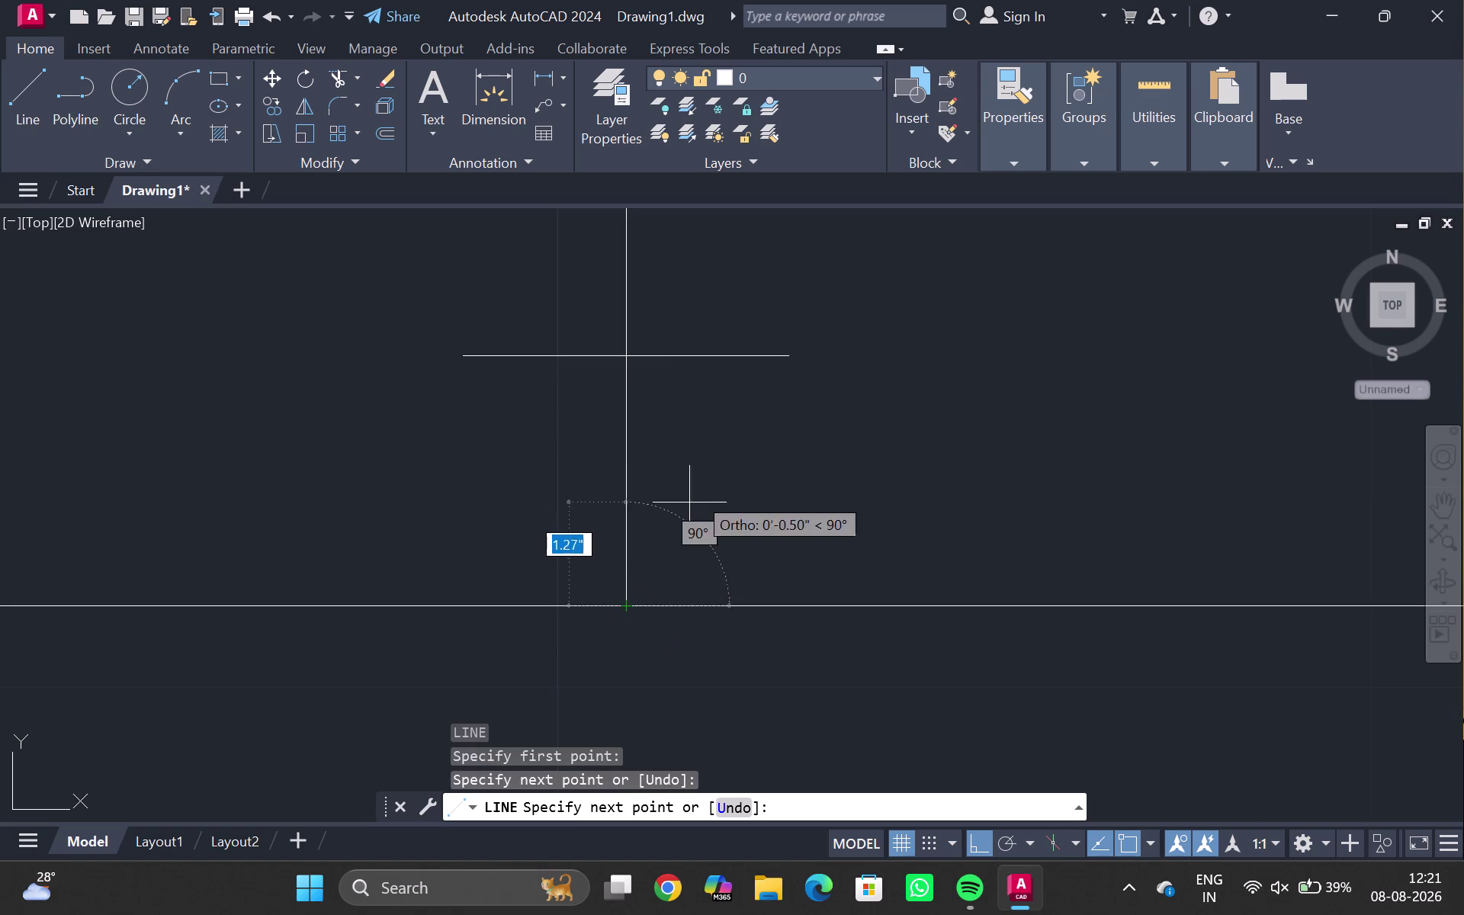
key(Escape)
Draw both arrowhead sides from the top corners to the tip.
key(l)
key(Return)
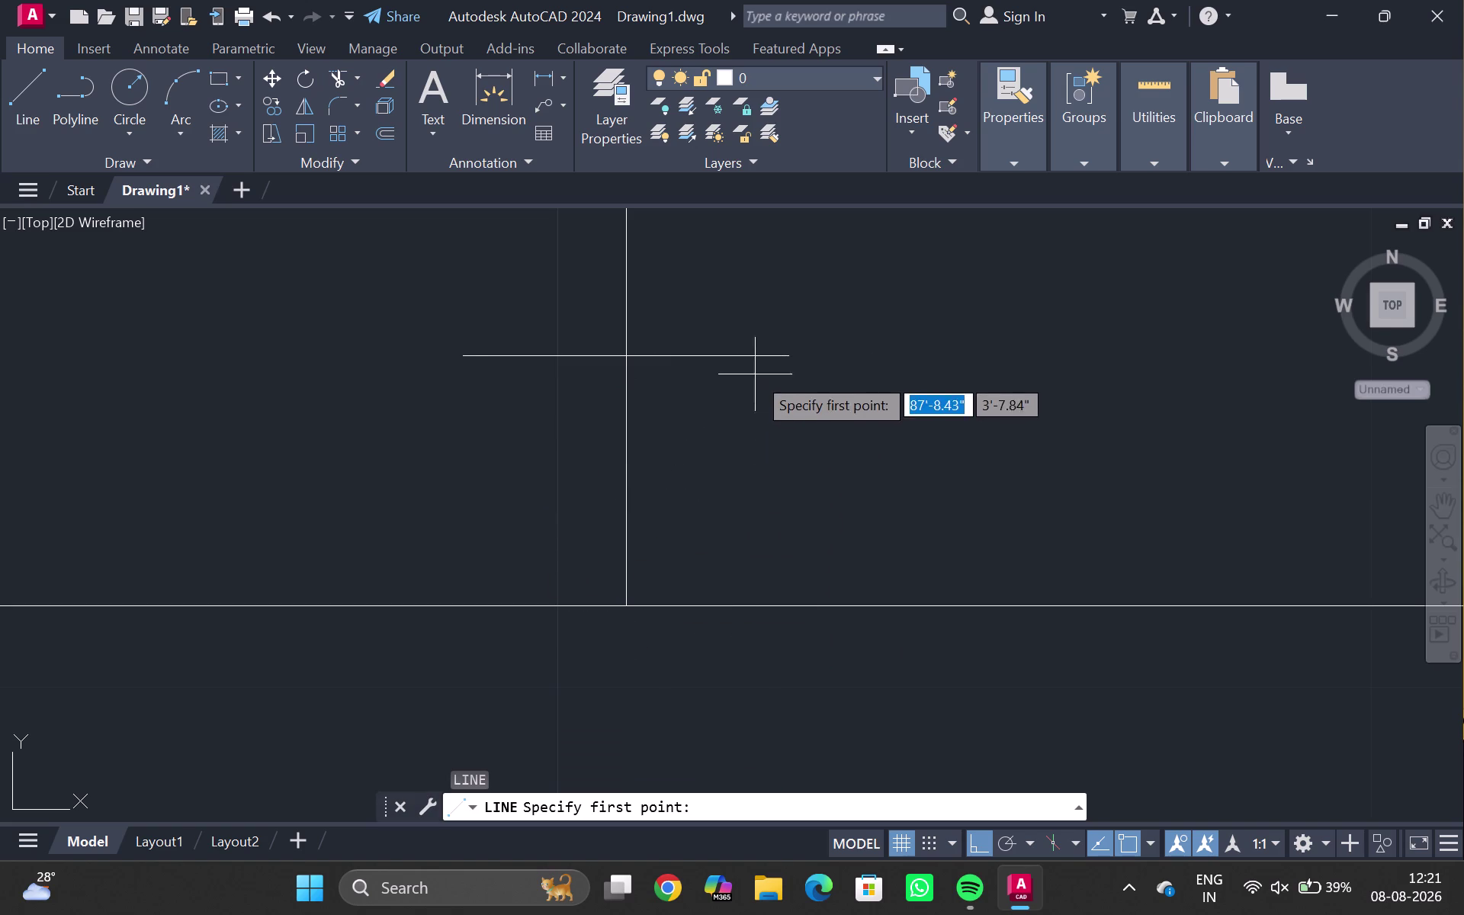
click(784, 361)
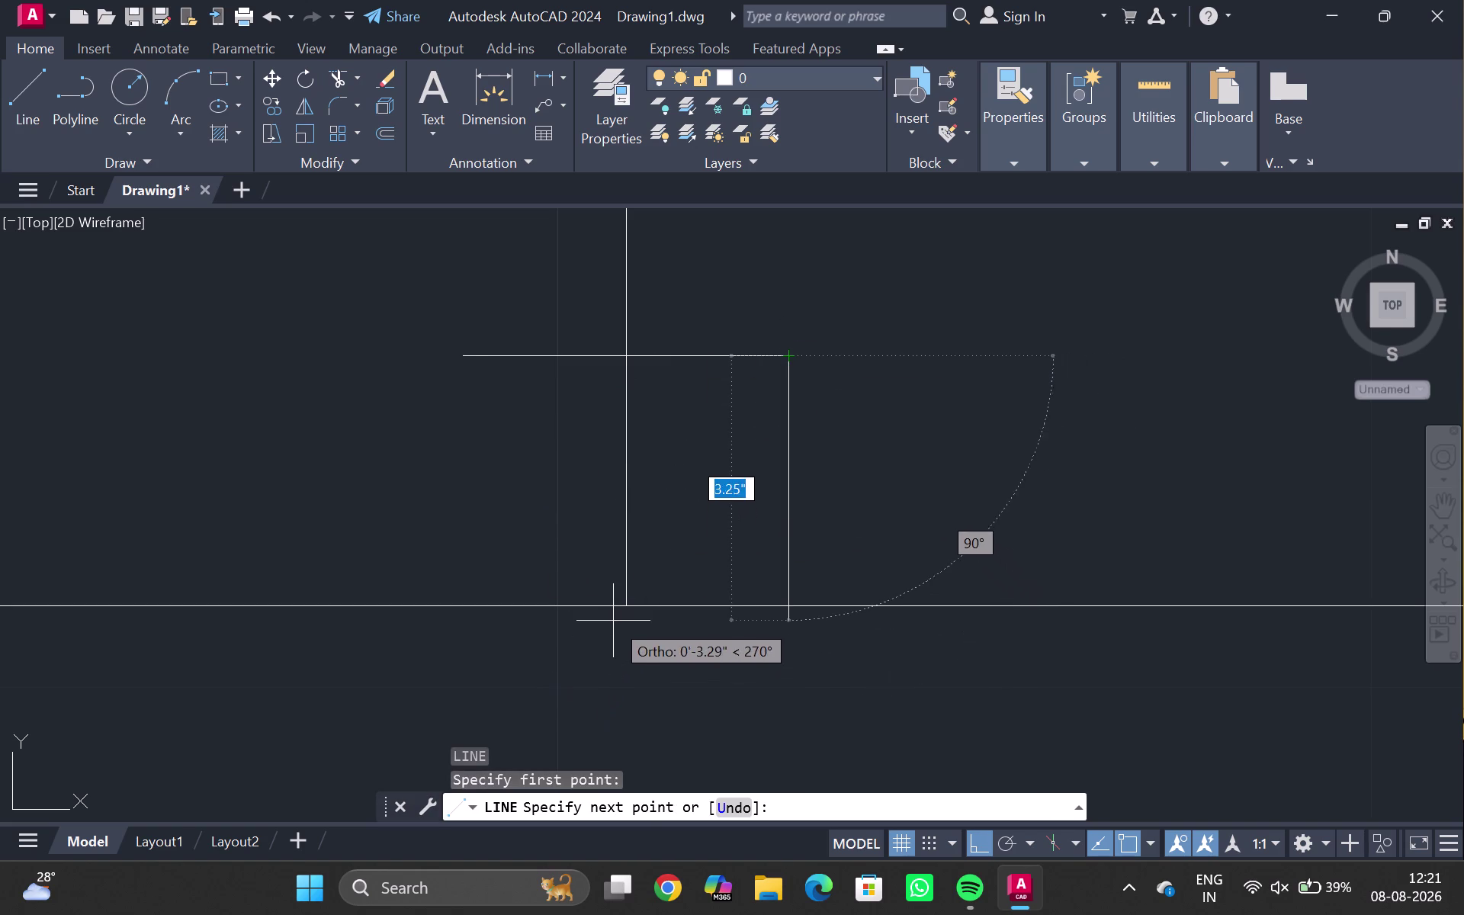
click(626, 601)
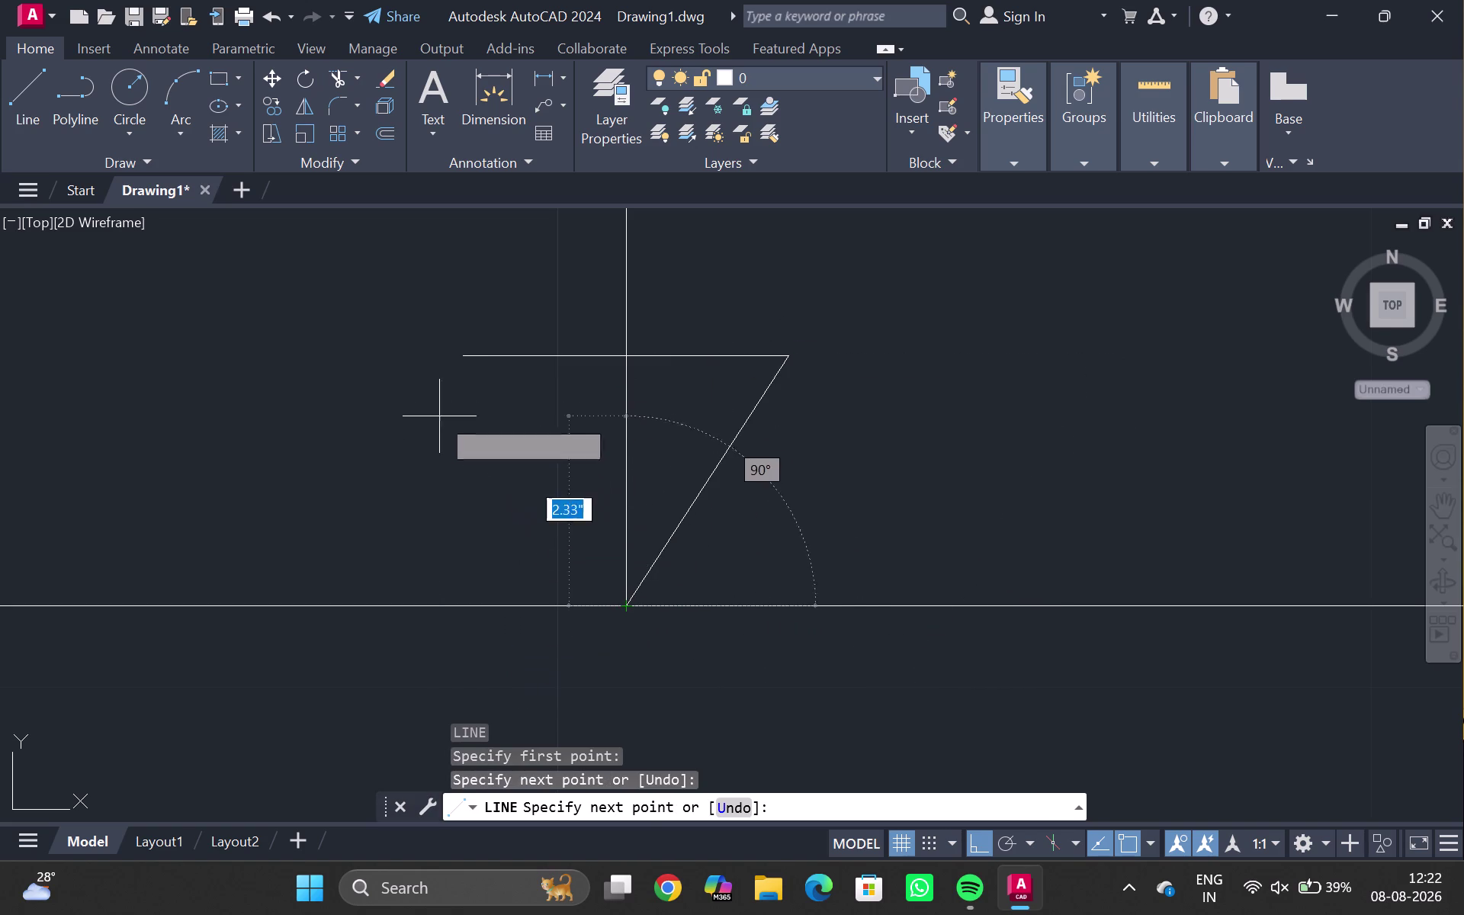
click(467, 353)
key(grave)
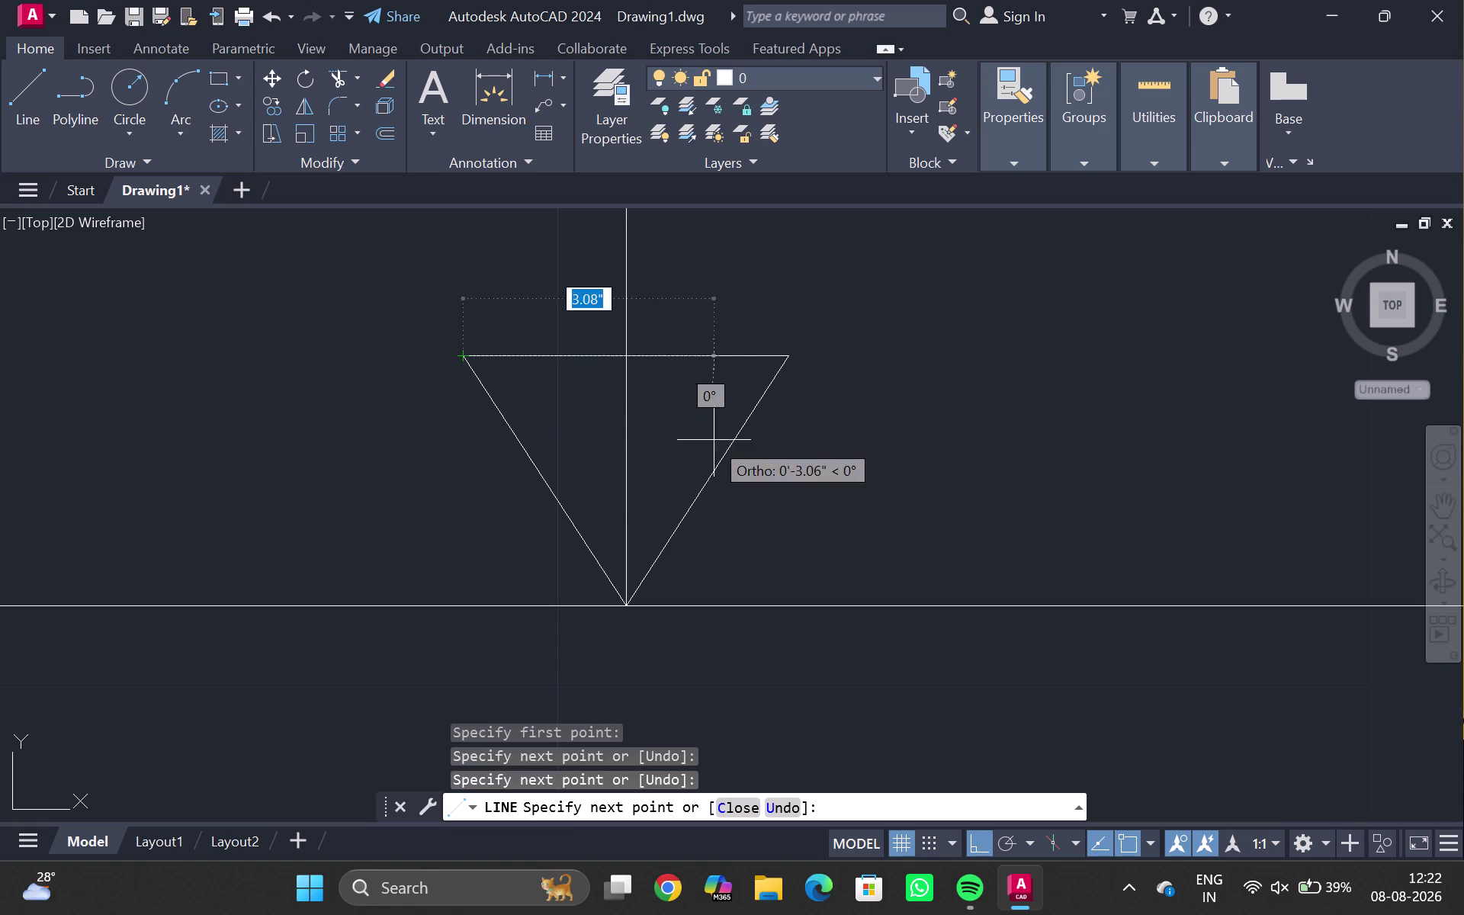
key(Escape)
Delete the extra centre line inside the arrowhead.
click(624, 406)
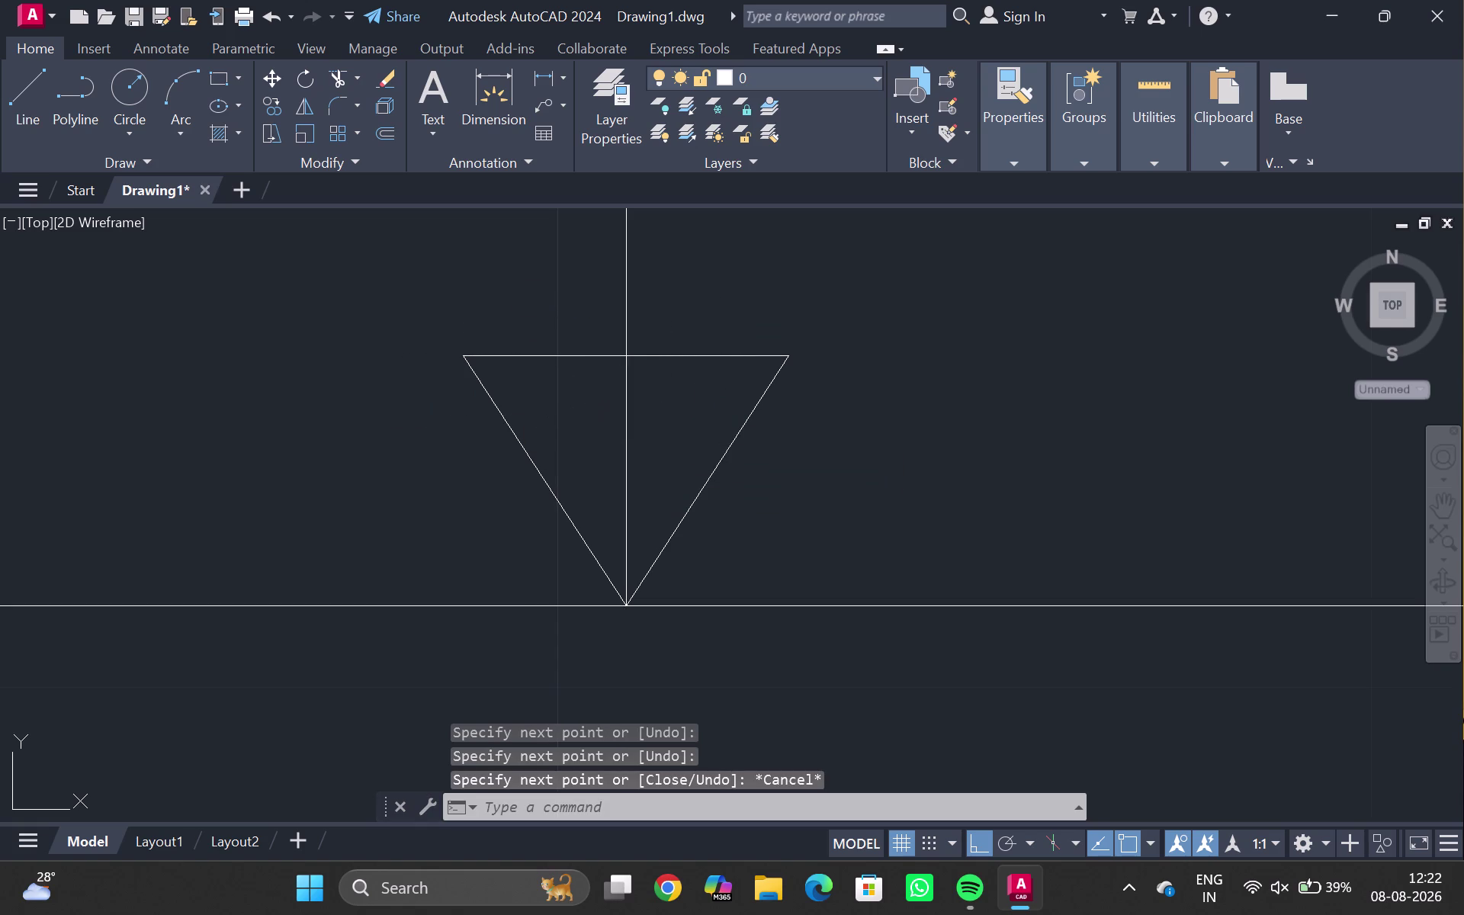
key(Delete)
scroll(down, 3)
Clear a stray selection near the arrow.
scroll(down, 3)
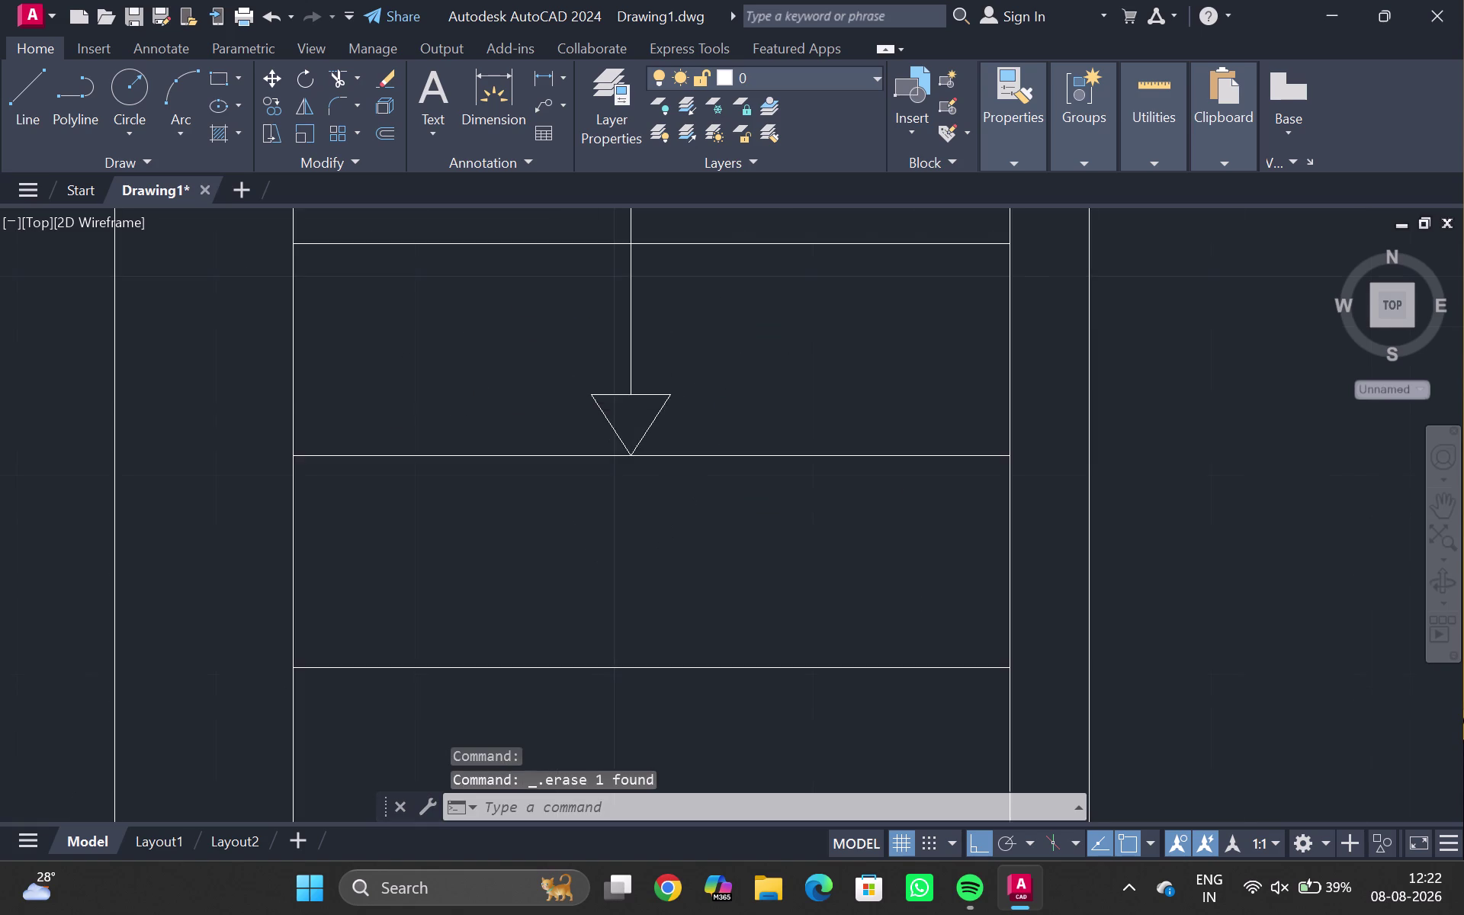
scroll(down, 3)
middle_click(650, 372)
scroll(up, 3)
click(616, 431)
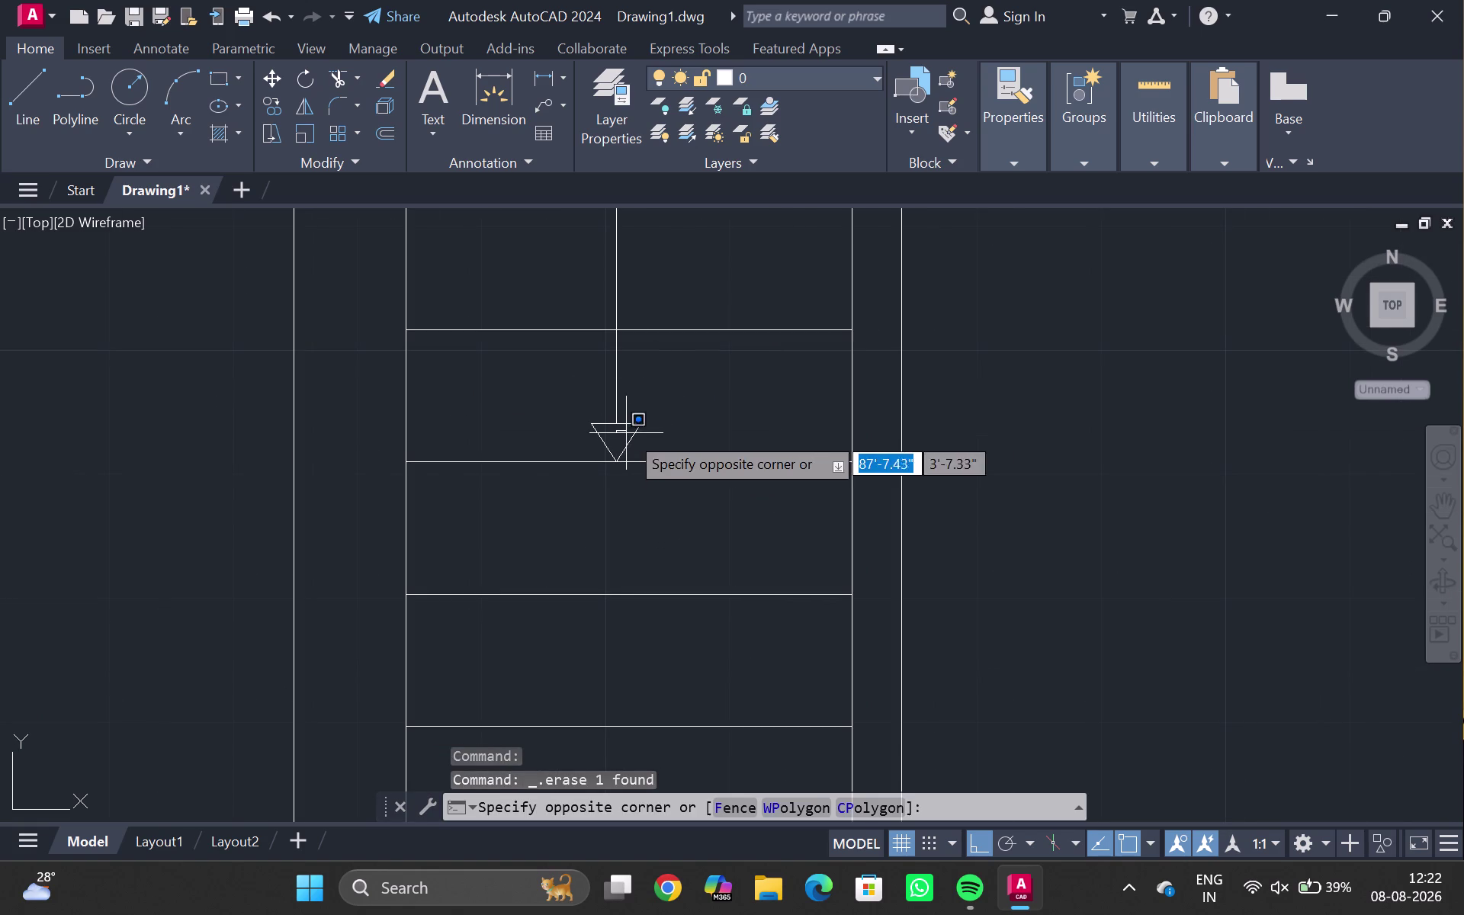
key(Escape)
Fill the arrowhead with a SOLID hatch in colour 242,103,34.
key(h)
key(Return)
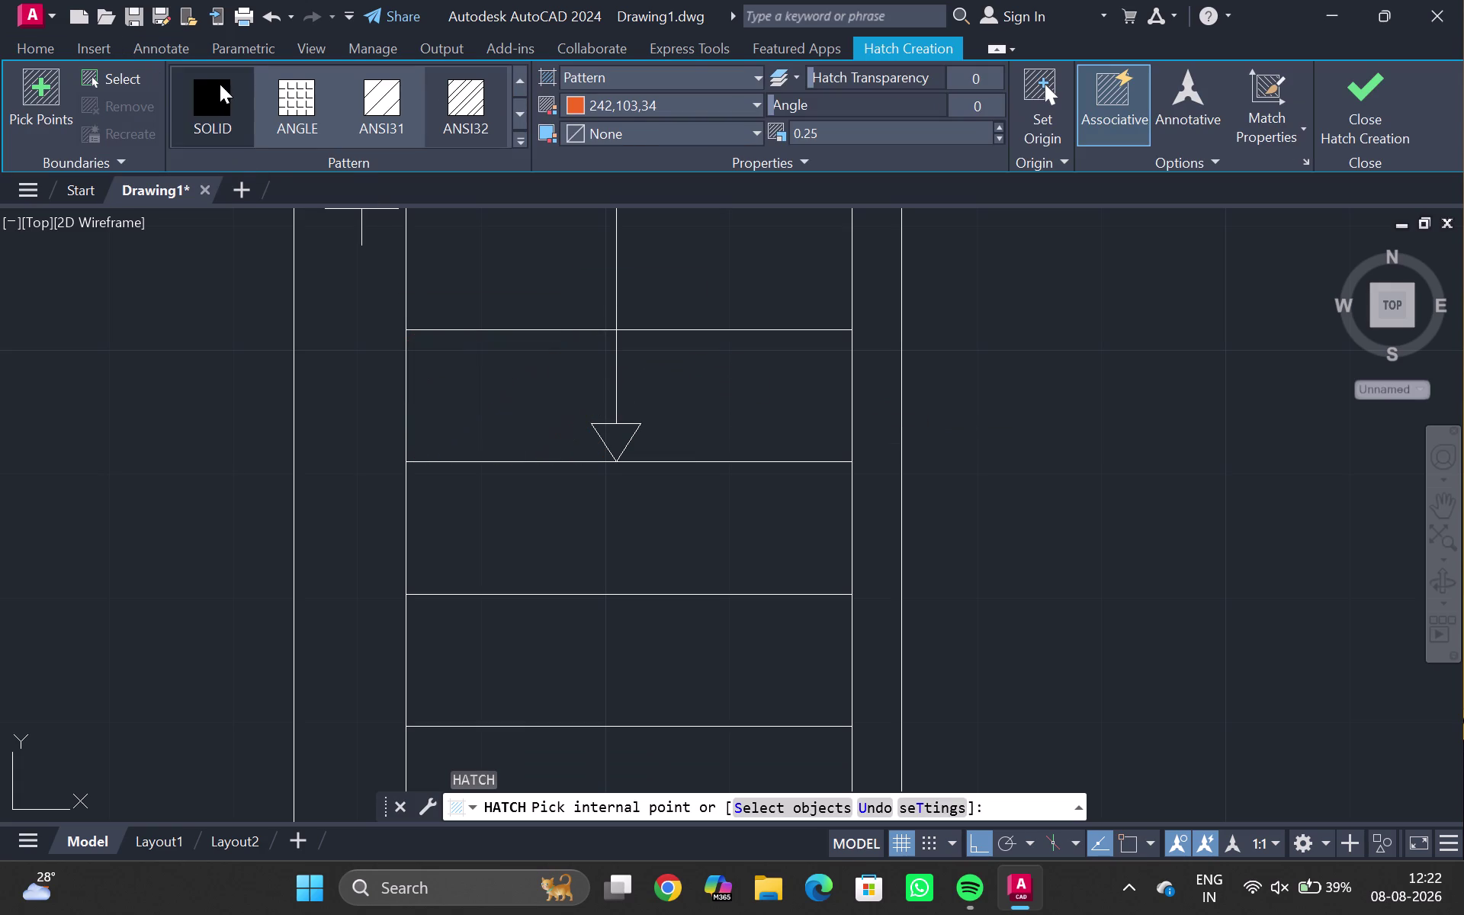
click(211, 91)
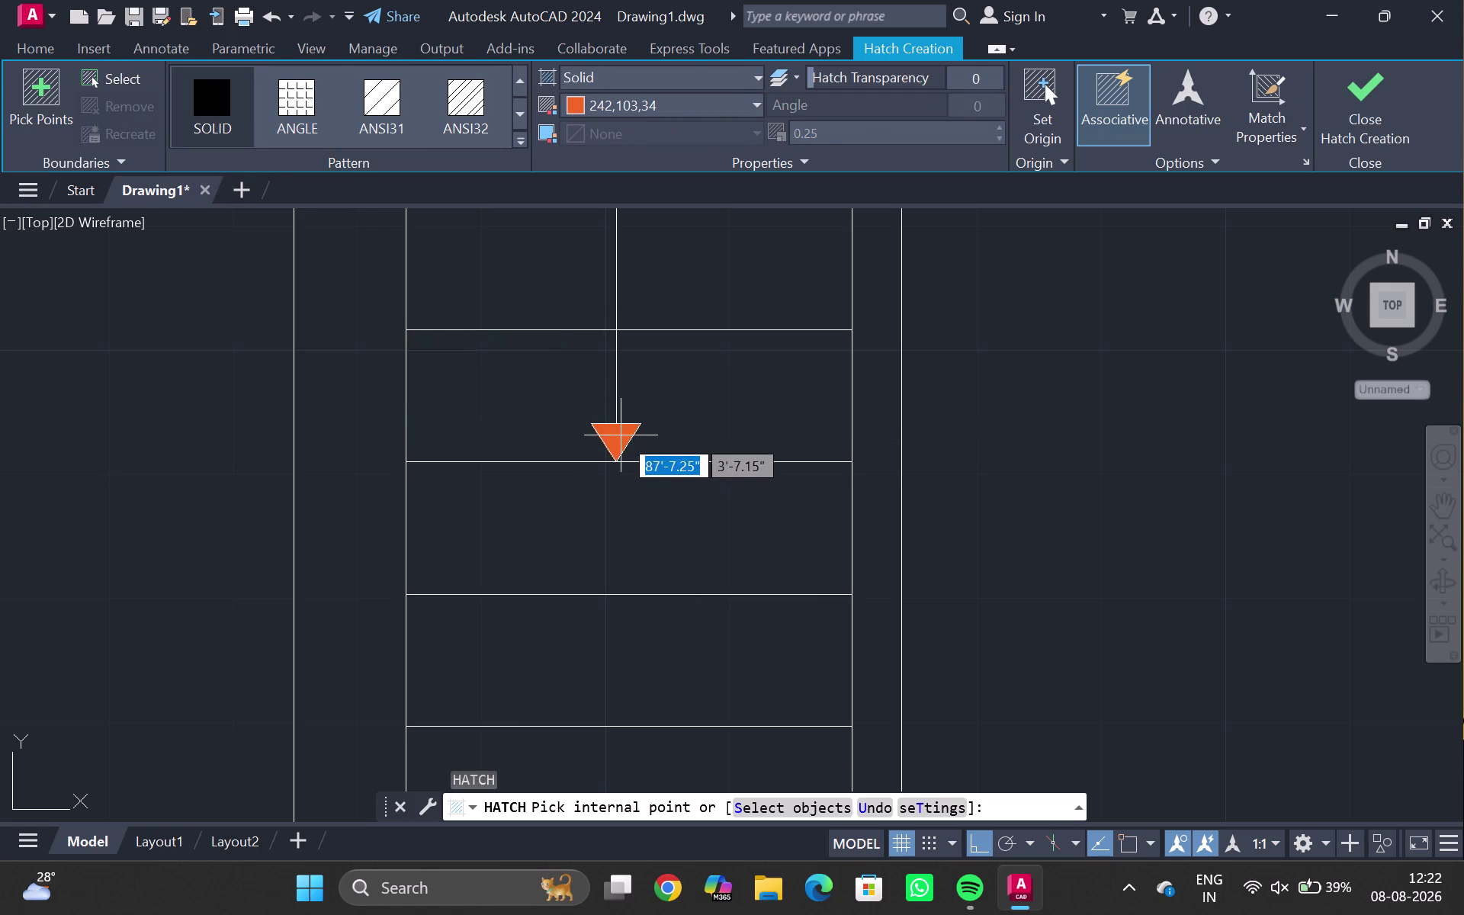
click(621, 435)
key(Escape)
scroll(down, 3)
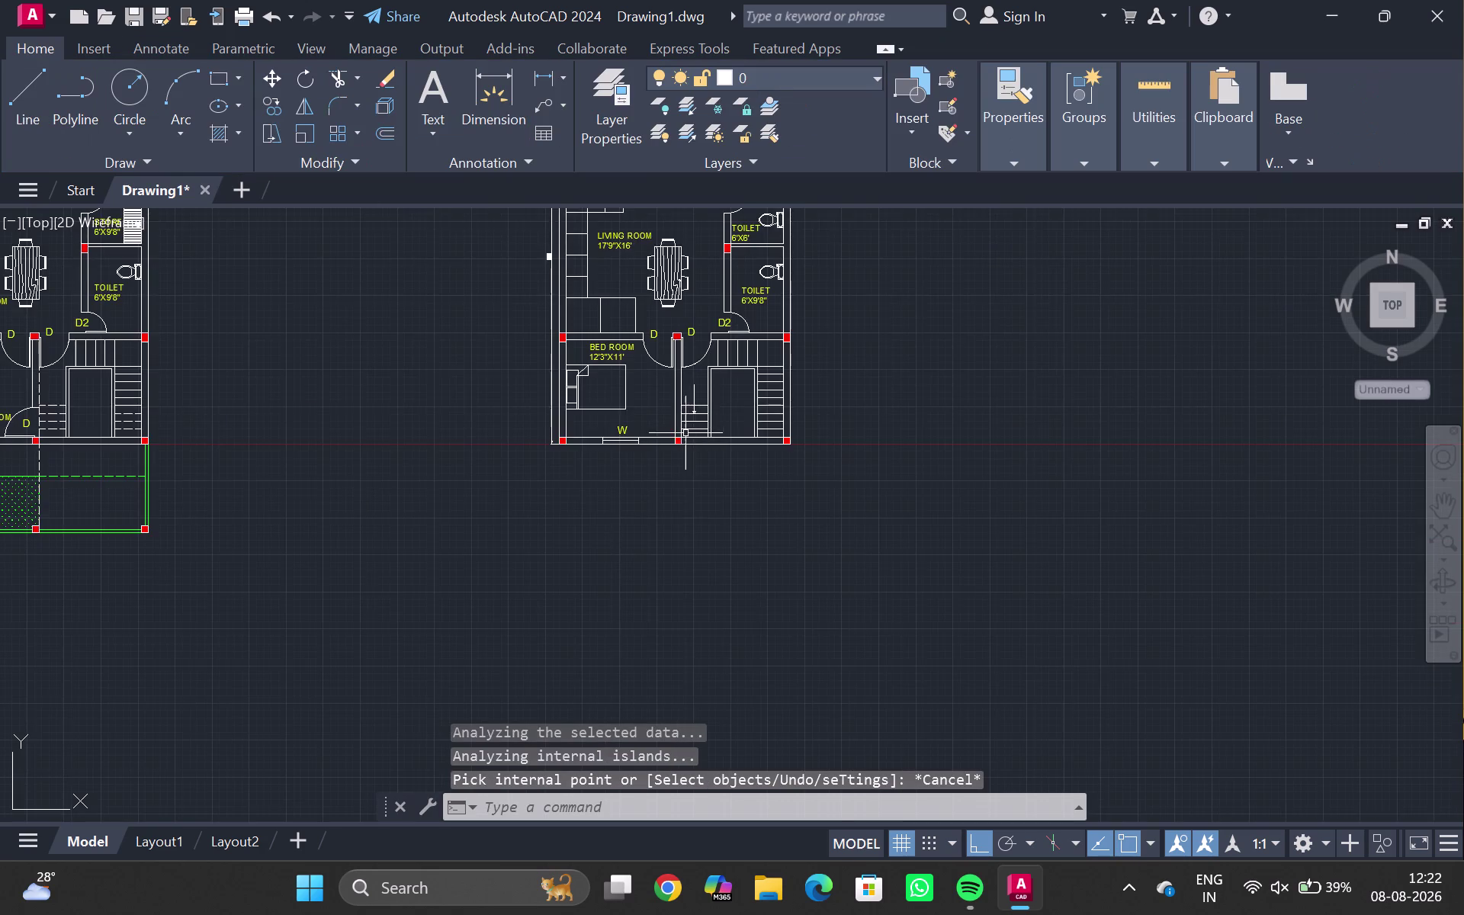
scroll(up, 3)
middle_drag(679, 310, 424, 914)
middle_drag(450, 635, 472, 427)
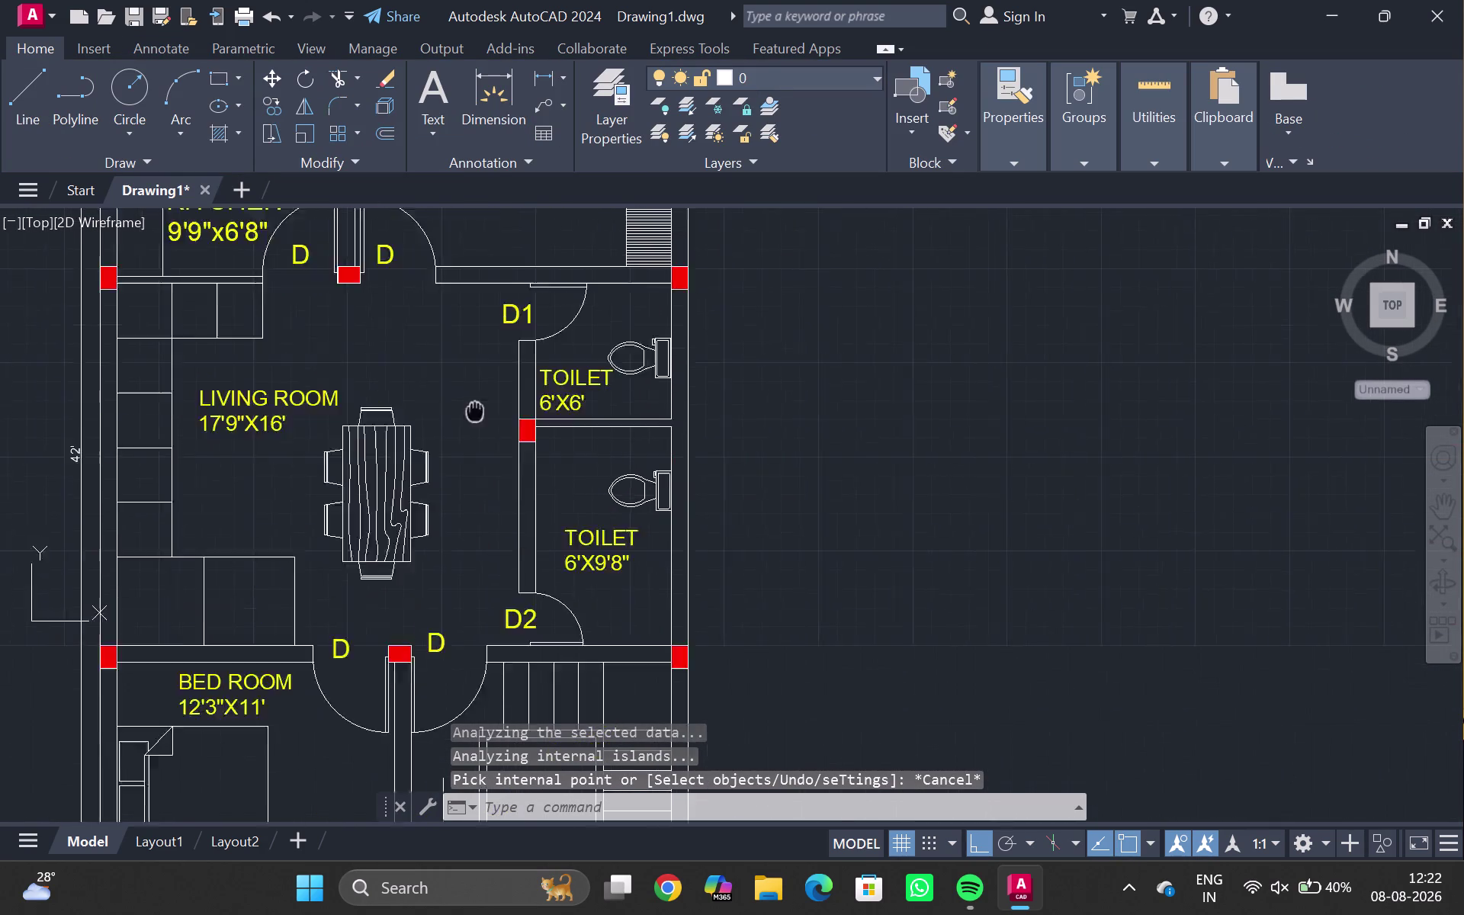
middle_drag(472, 427, 481, 348)
scroll(down, 3)
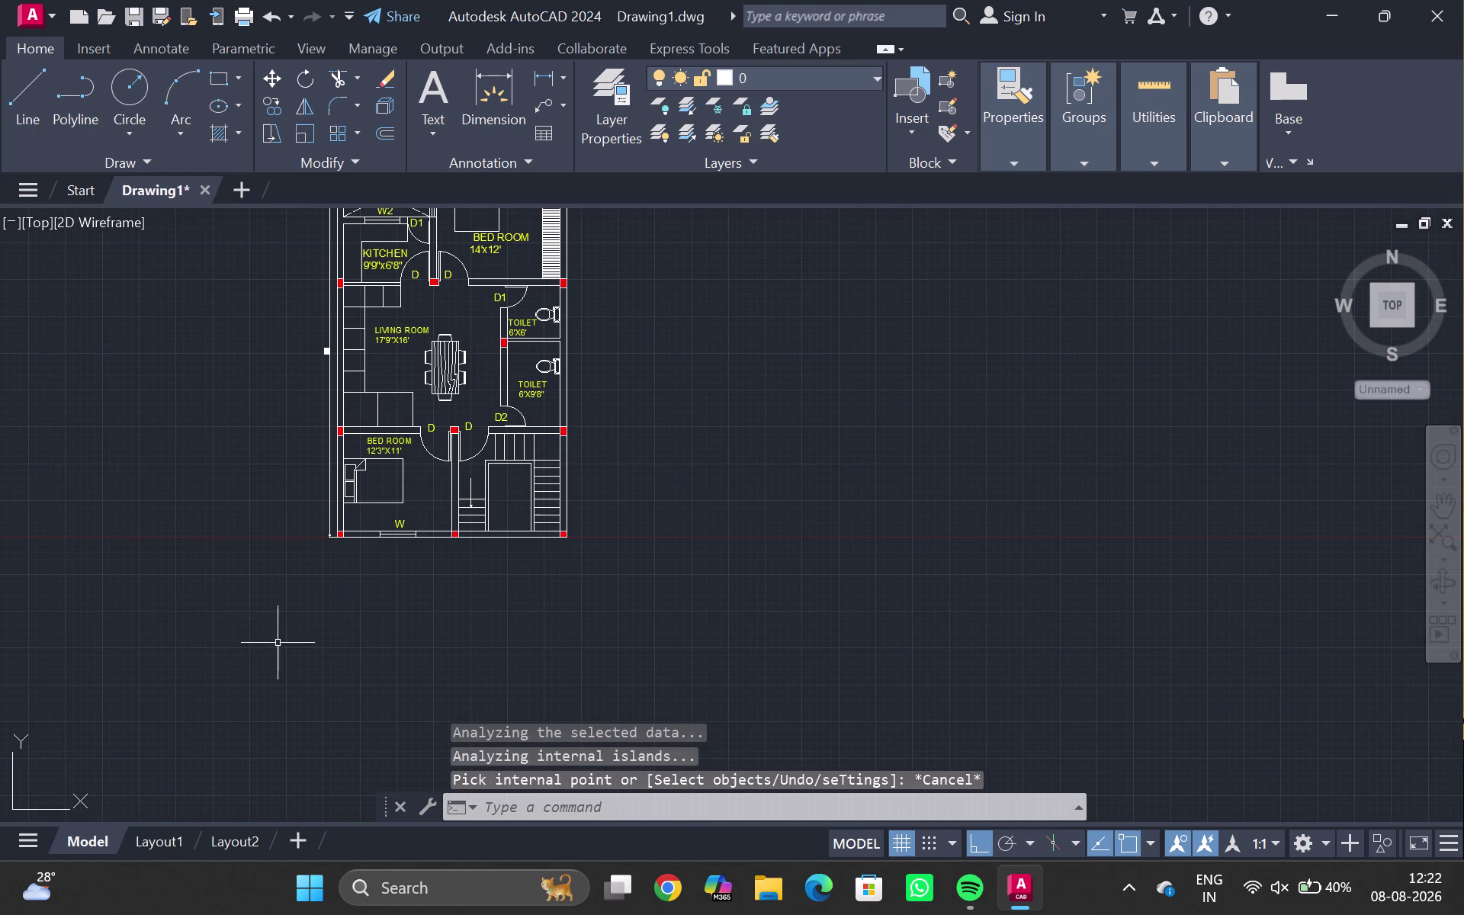
scroll(up, 3)
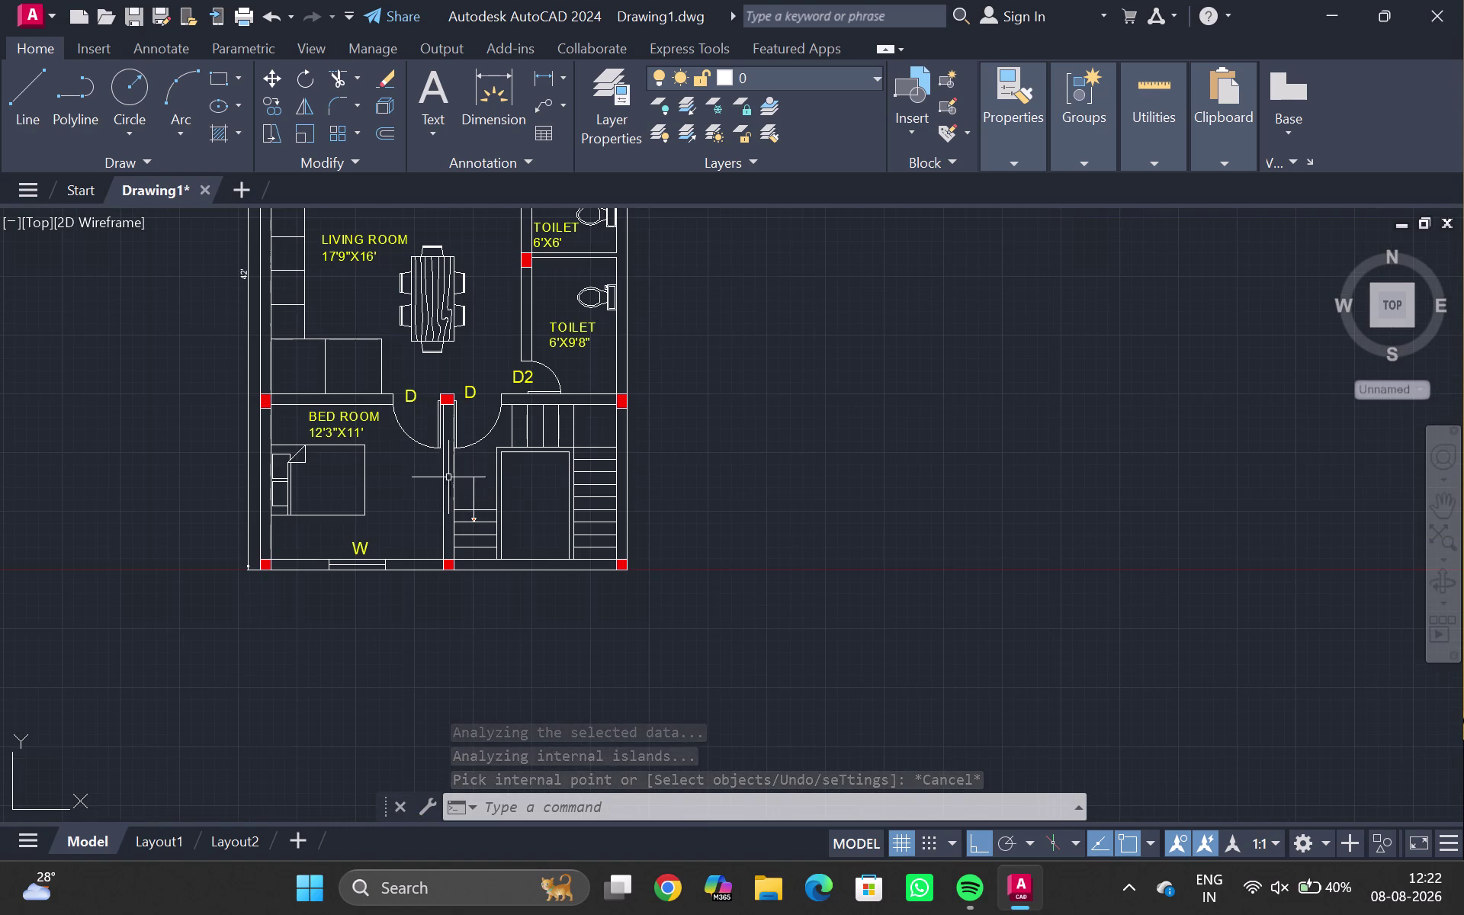
middle_drag(424, 481, 457, 715)
scroll(down, 3)
middle_drag(329, 488, 436, 445)
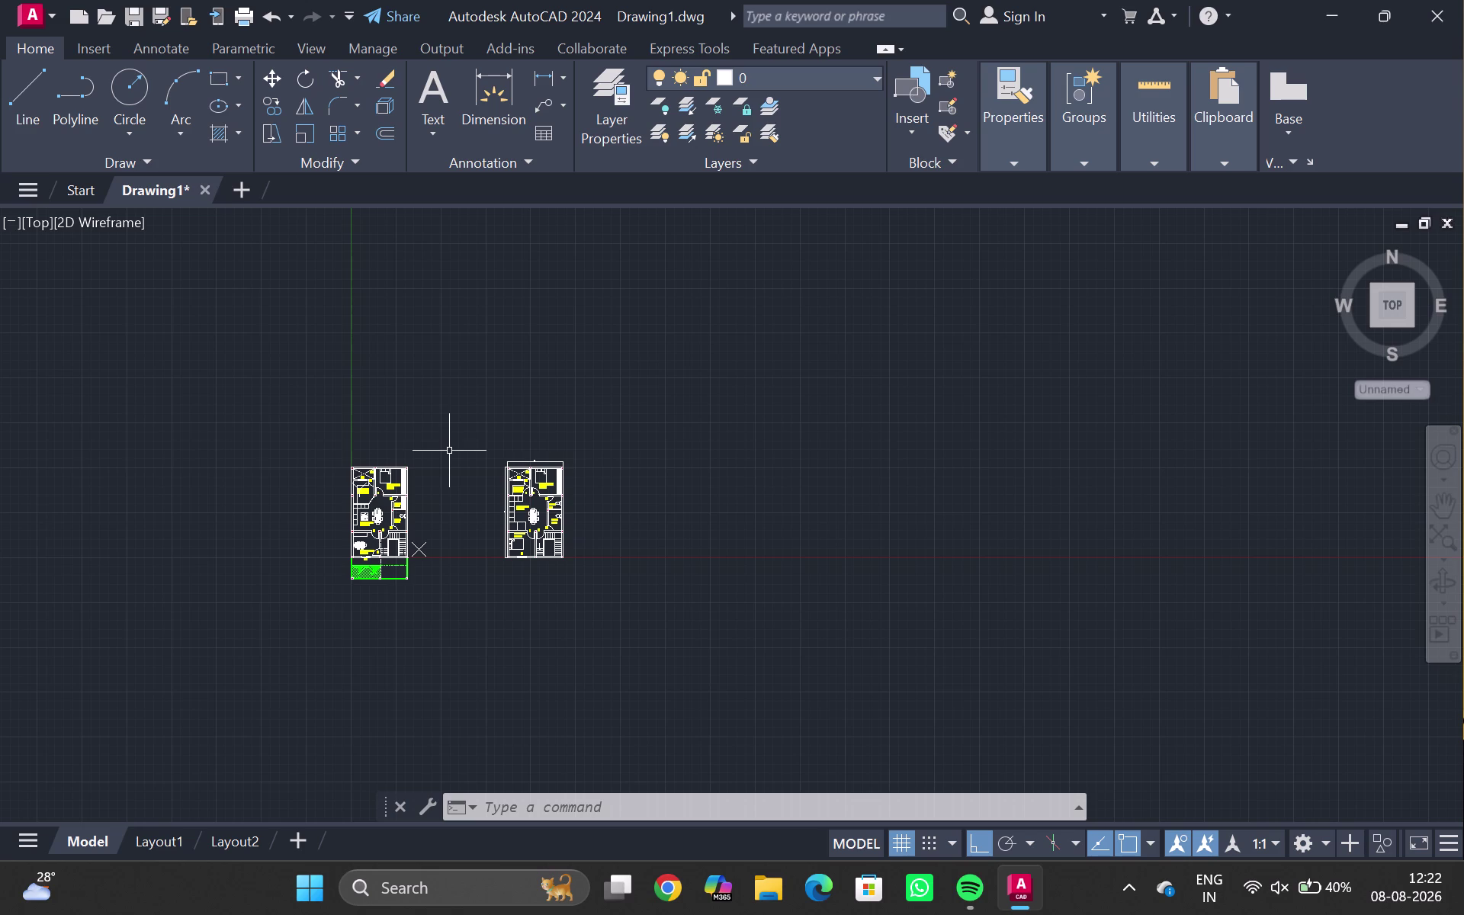
click(1132, 880)
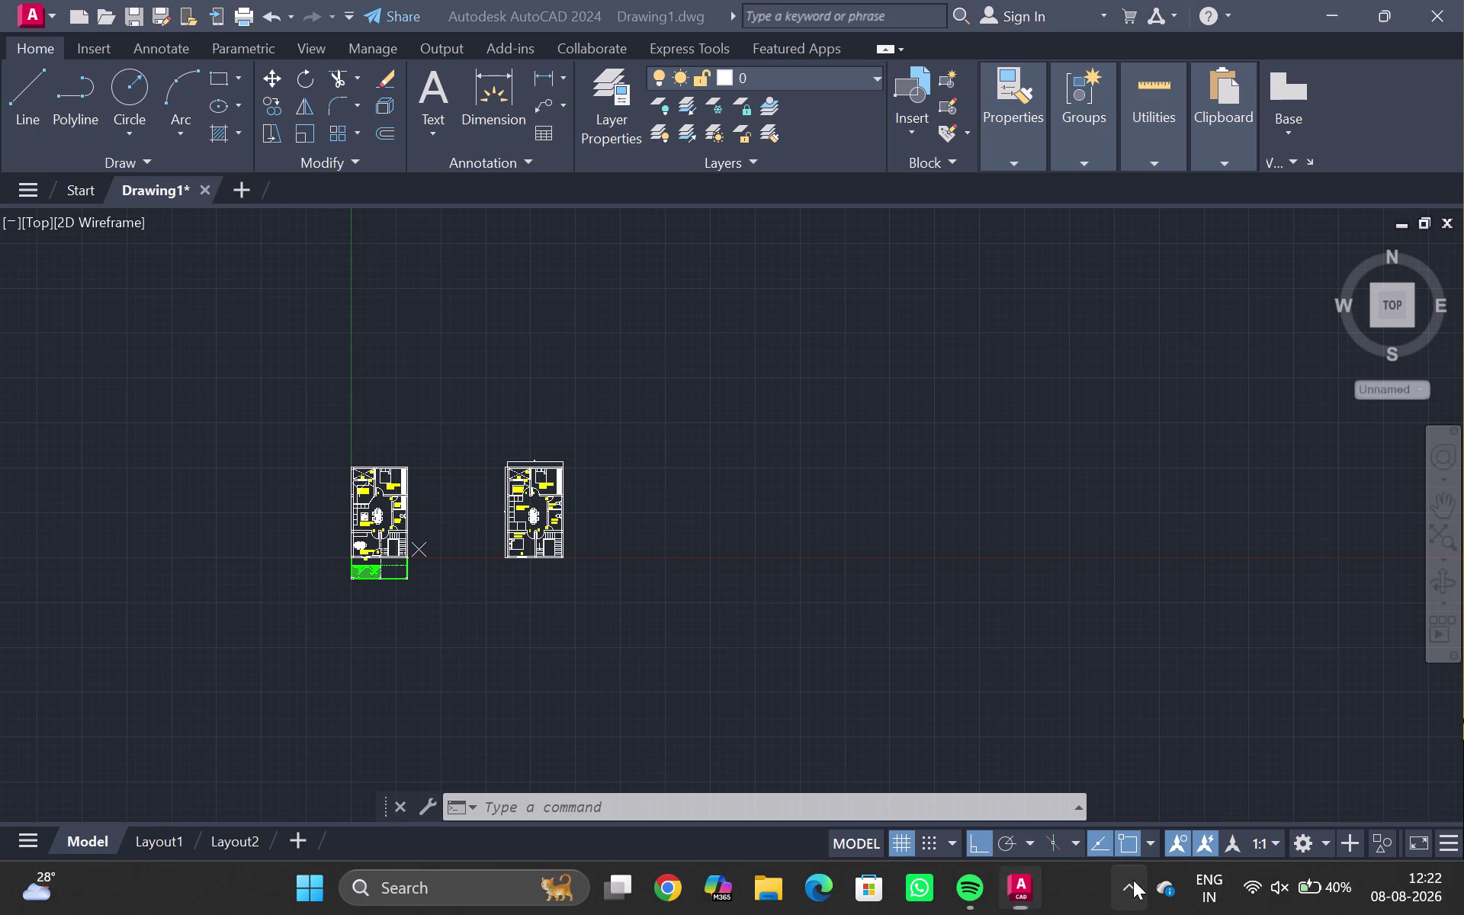